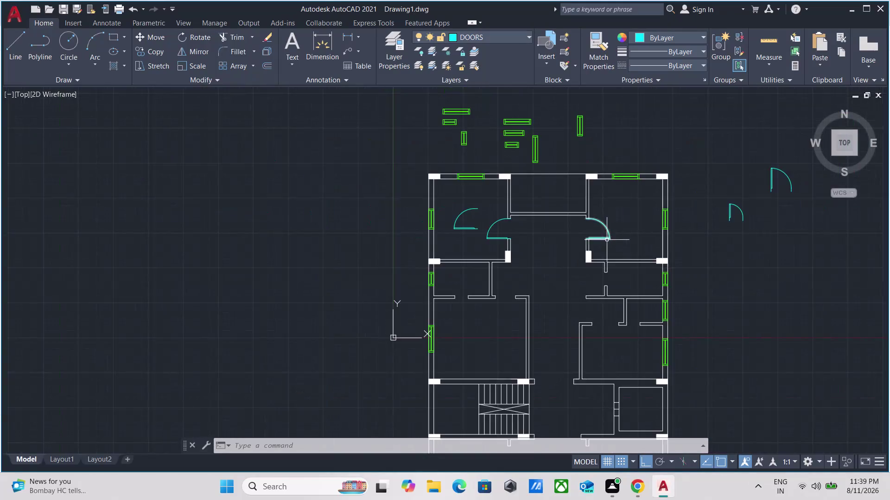
Copy the upper-left door swing to the left unit's lower-wall opening.
scroll(up, 3)
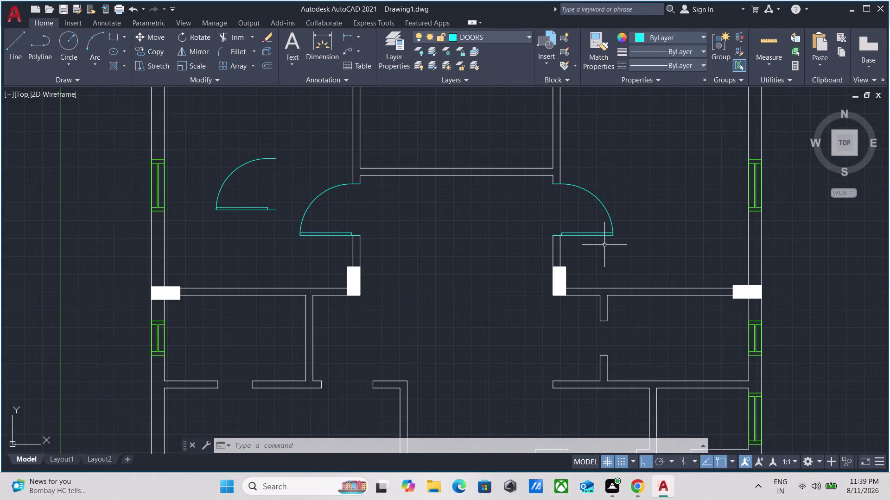
scroll(down, 3)
middle_drag(604, 244, 603, 211)
scroll(up, 3)
scroll(down, 3)
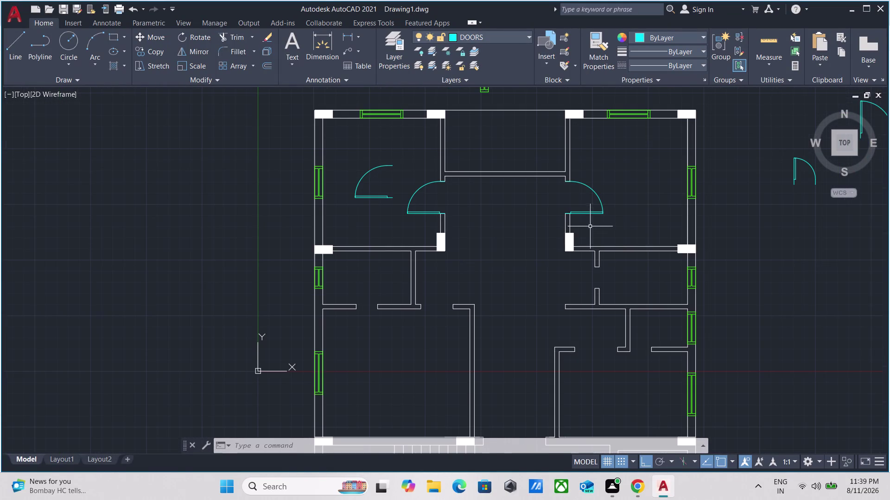
scroll(up, 3)
drag(410, 226, 395, 221)
click(364, 158)
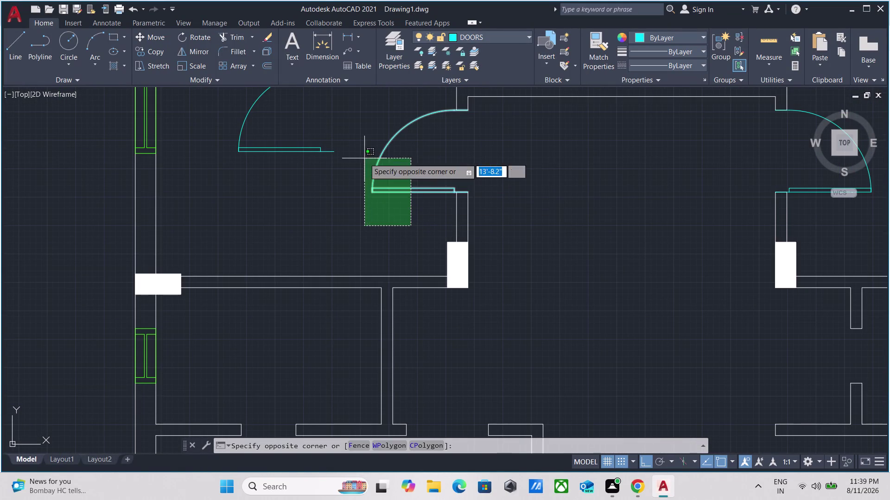
text(C)
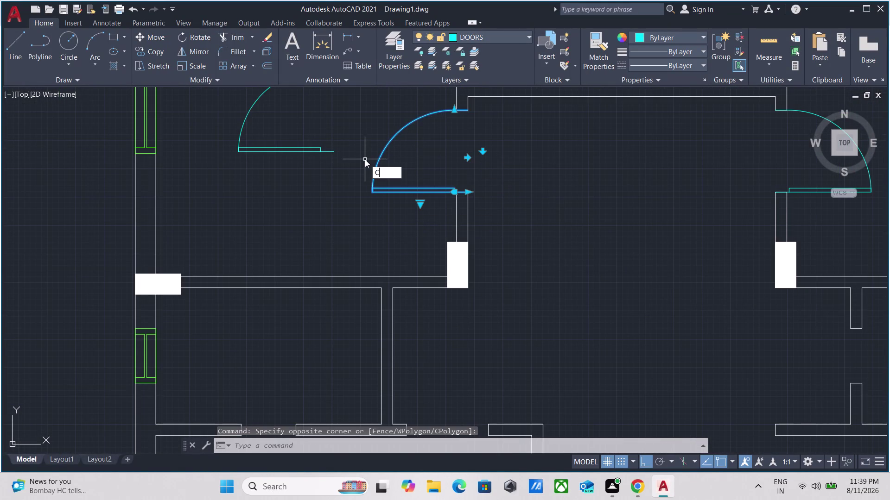
text(O)
key(Return)
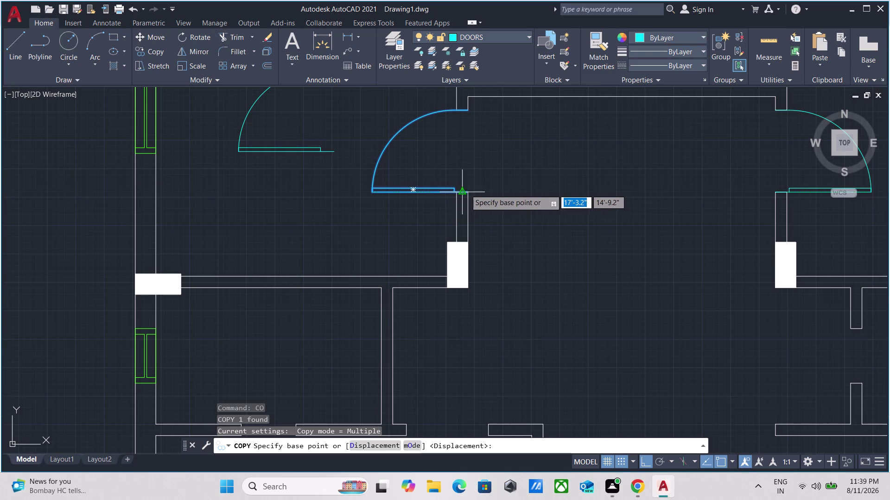
click(468, 189)
scroll(down, 3)
middle_drag(515, 261, 480, 161)
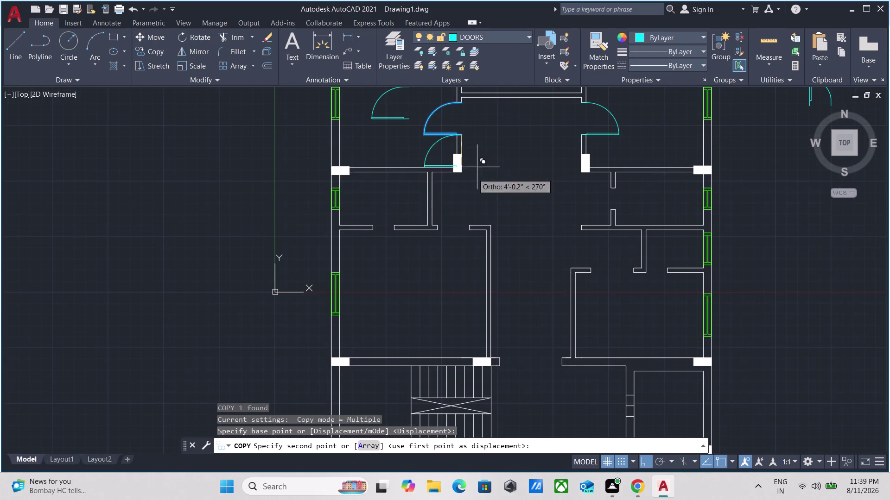
scroll(up, 3)
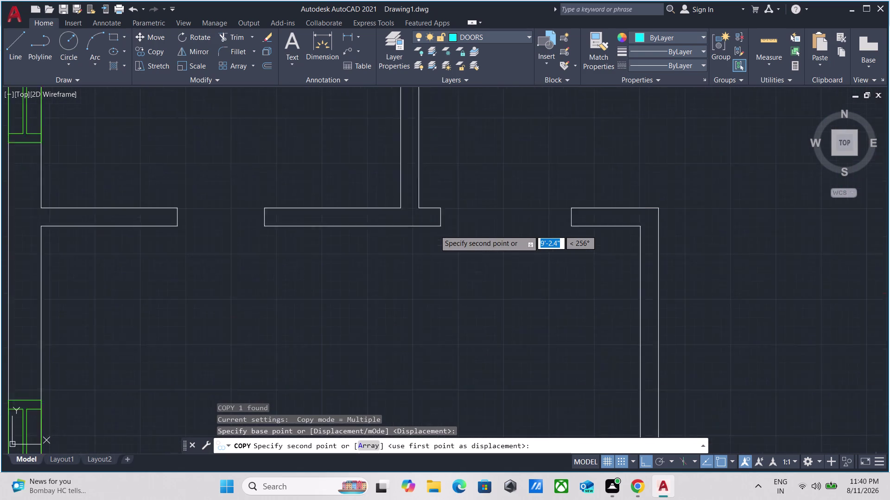
scroll(up, 3)
click(442, 194)
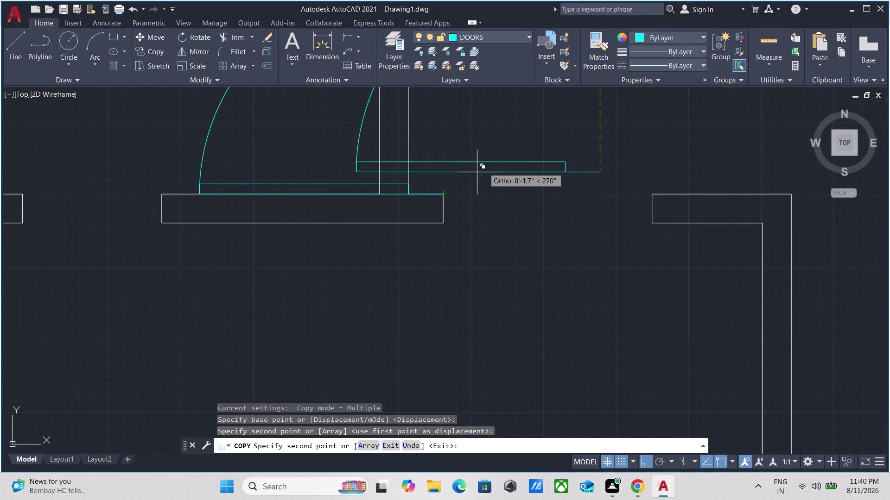
key(Escape)
Rotate the copied door 90° with RO.
scroll(up, 3)
drag(222, 139, 208, 138)
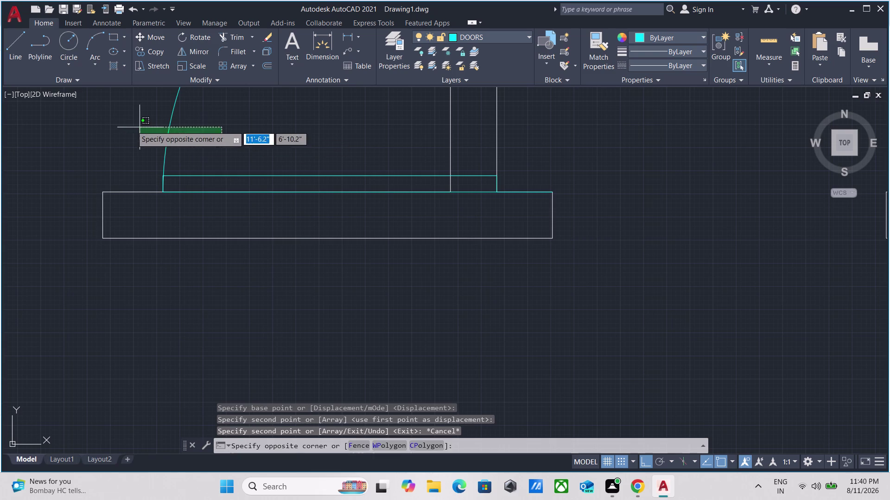
click(125, 126)
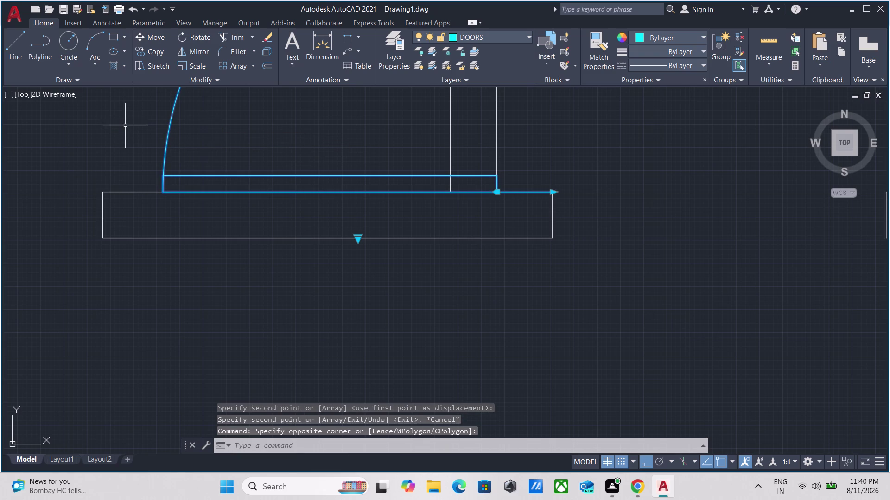
text(RO)
key(Return)
scroll(down, 3)
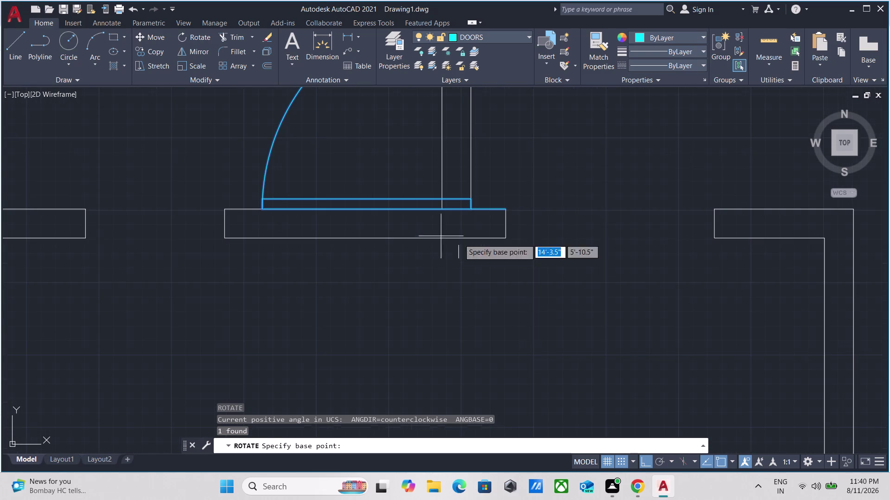
click(502, 208)
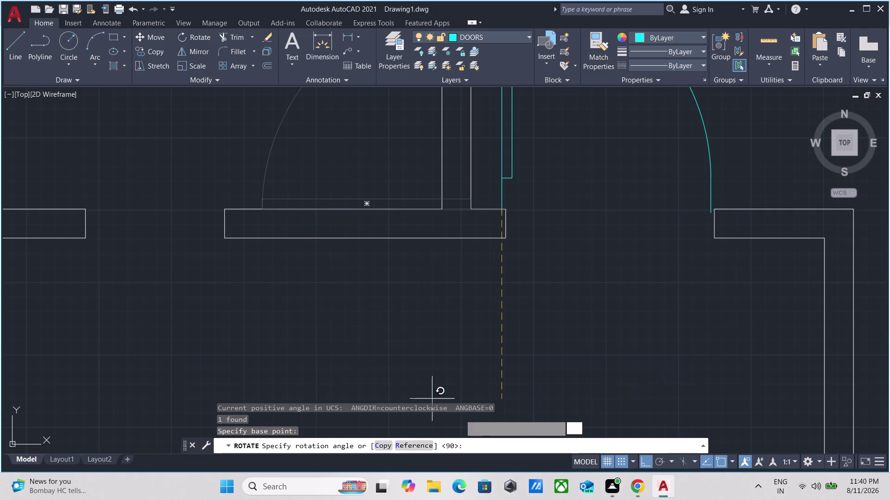
click(526, 438)
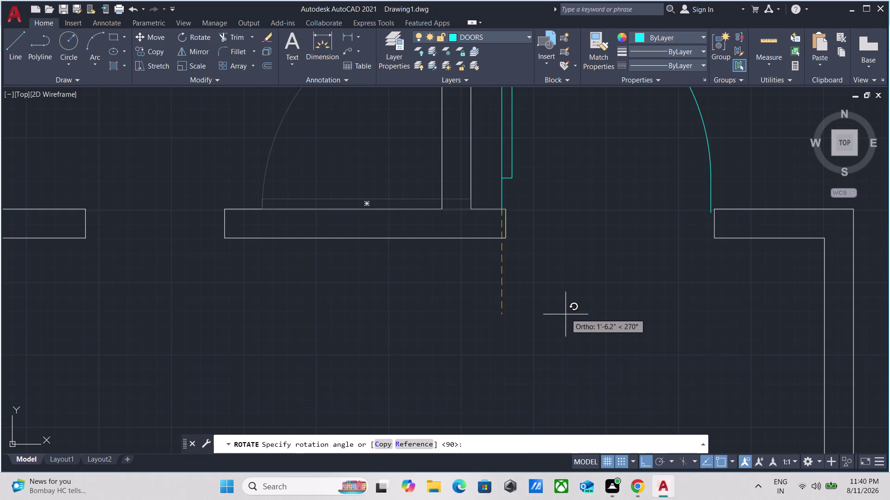
Snap the turned door's corner onto the wall using its grip.
scroll(down, 3)
click(554, 320)
drag(632, 227, 617, 228)
click(572, 247)
scroll(up, 3)
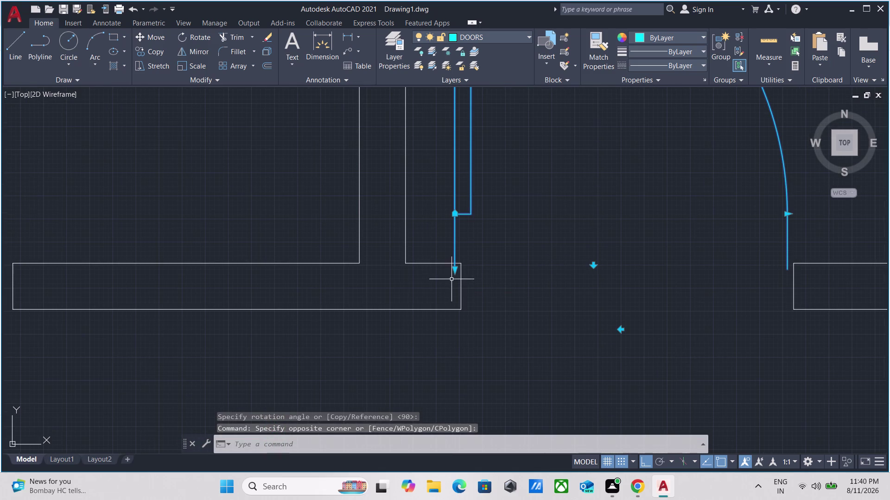
click(456, 271)
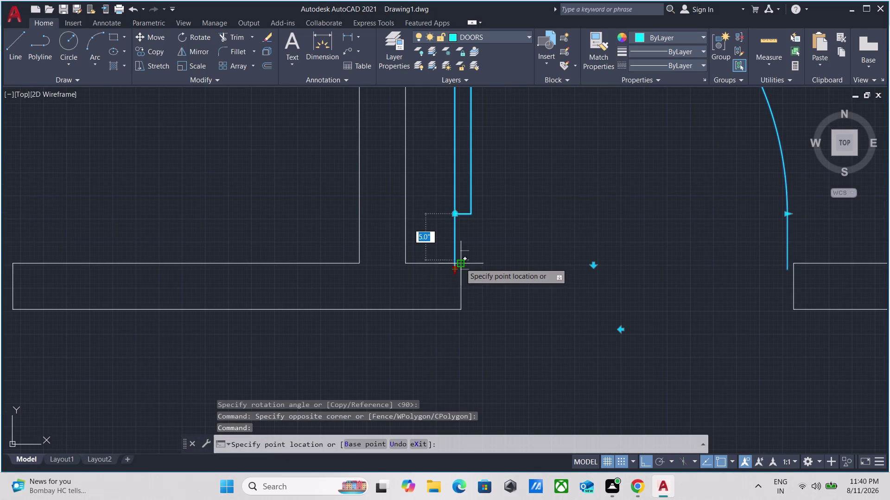
click(460, 262)
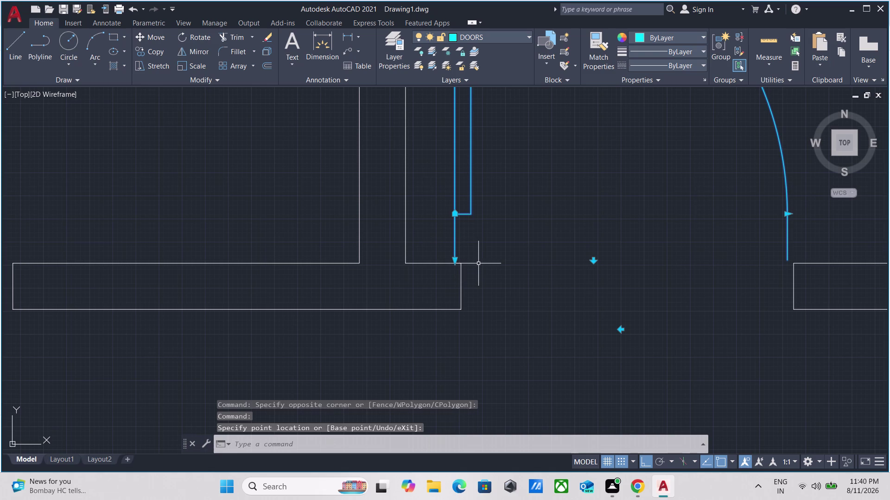
scroll(down, 3)
key(Escape)
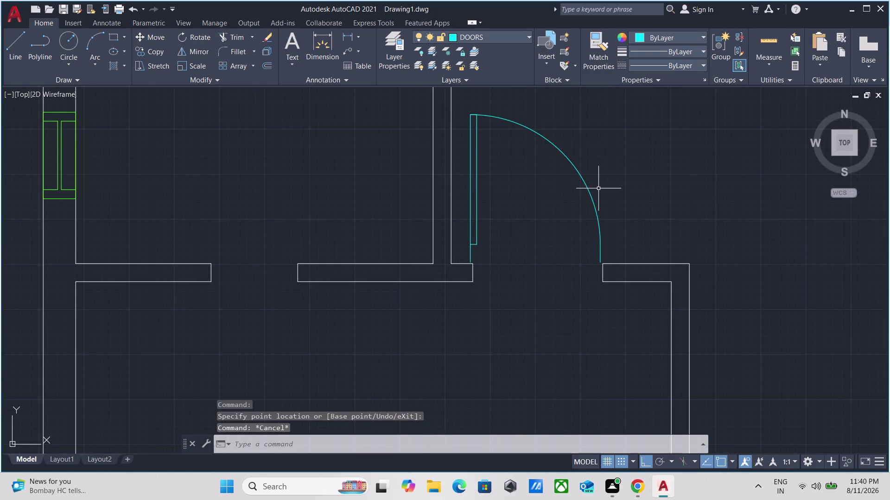
drag(606, 183, 542, 222)
click(539, 225)
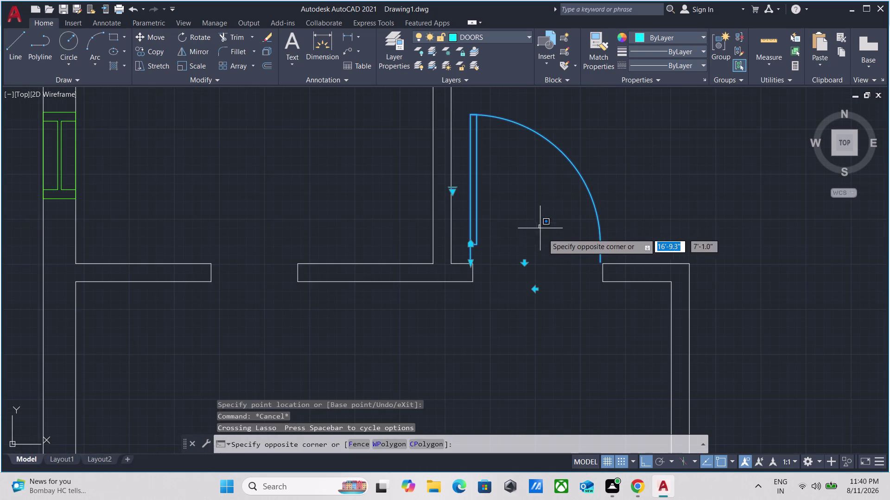
scroll(down, 3)
key(Escape)
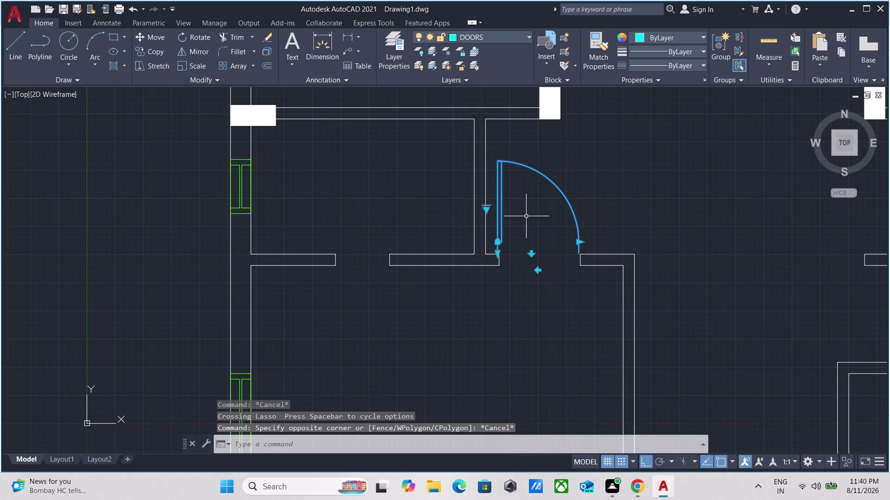
key(Escape)
click(589, 191)
key(Escape)
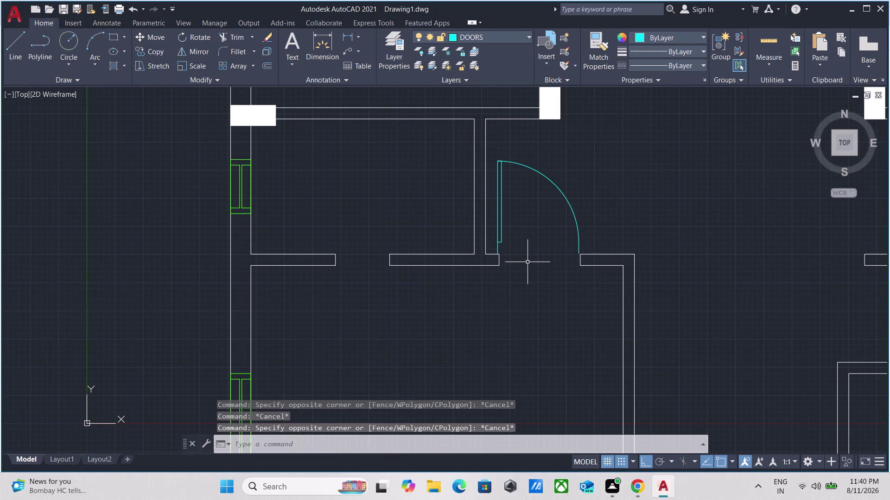
Move the door leaf flush with the wall corner.
key(m)
key(Return)
scroll(up, 3)
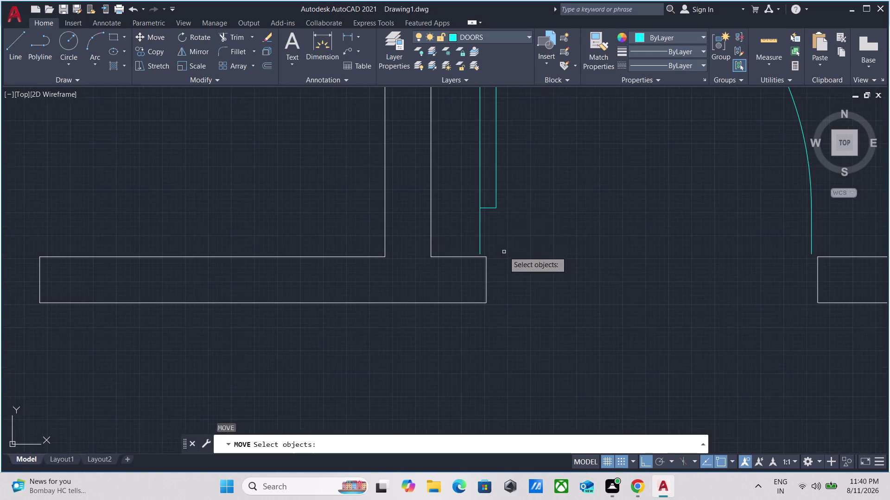
click(497, 201)
right_click(493, 204)
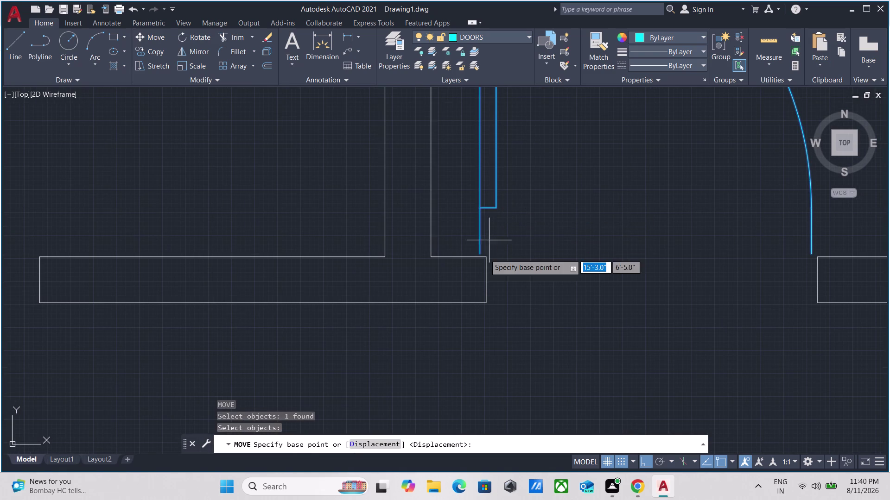
click(481, 253)
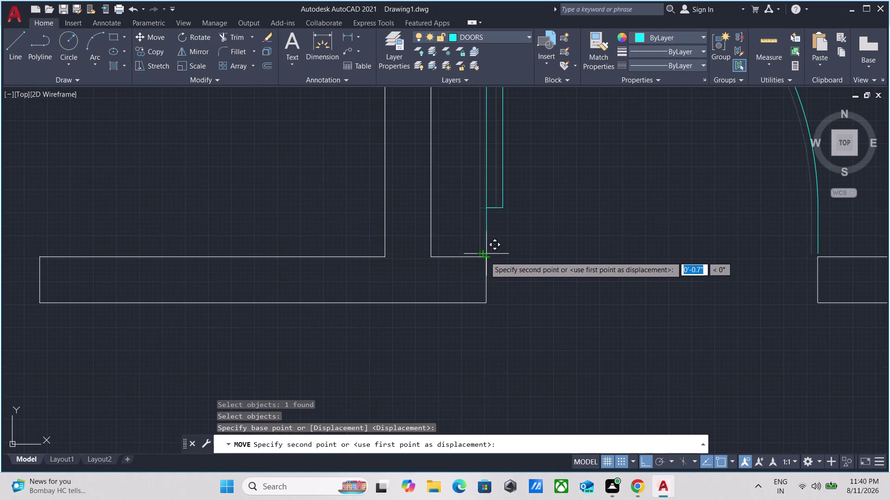
click(485, 260)
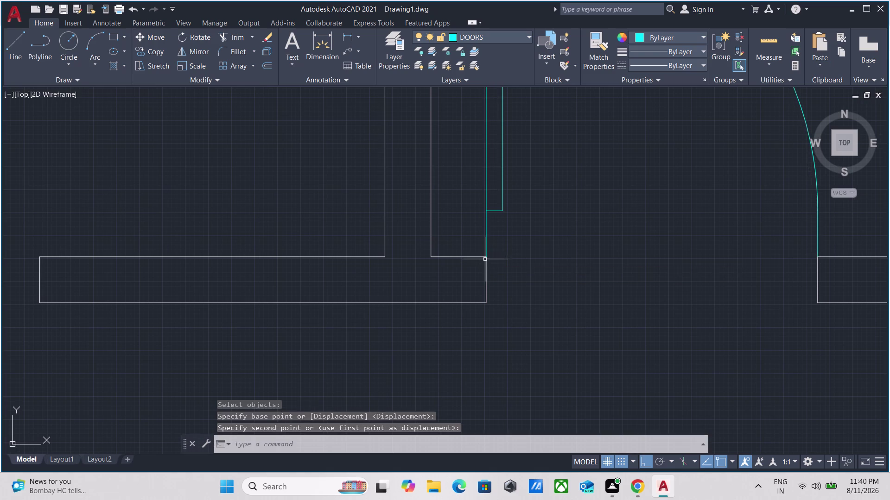
scroll(down, 3)
middle_drag(506, 248, 462, 322)
Mirror the door along the wall line and erase the unflipped original.
drag(573, 210, 563, 215)
click(518, 251)
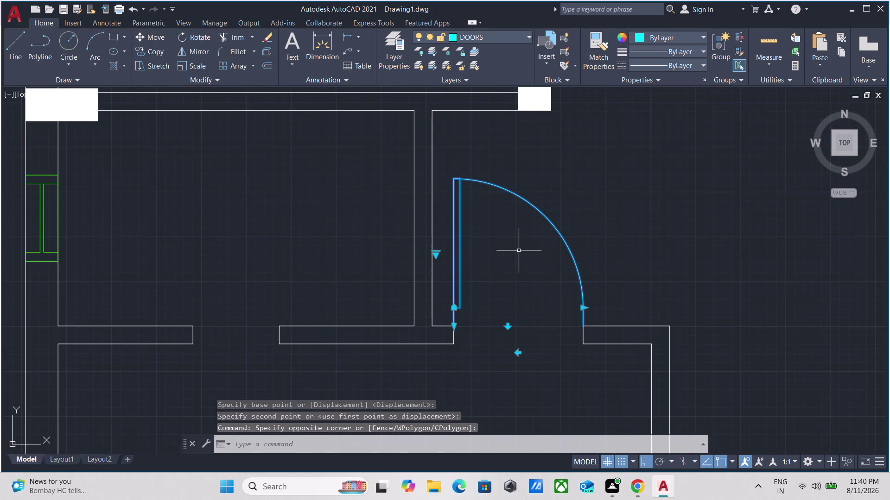
text(MI)
key(Return)
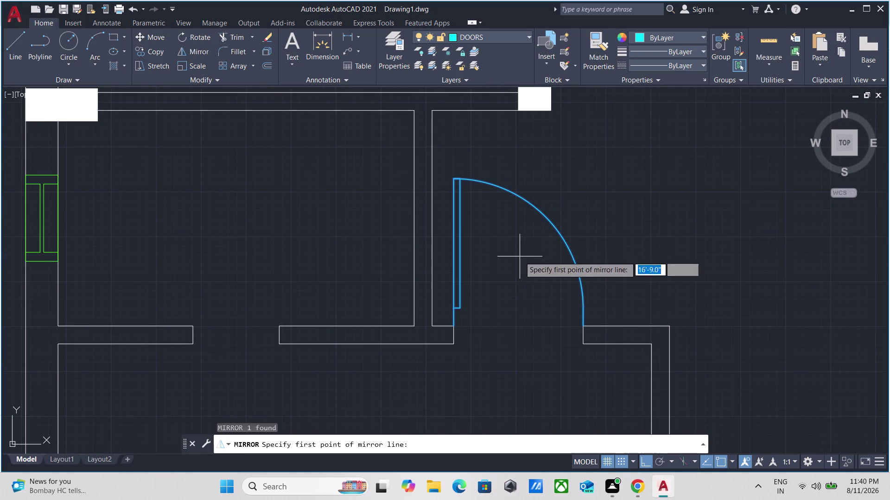
click(454, 328)
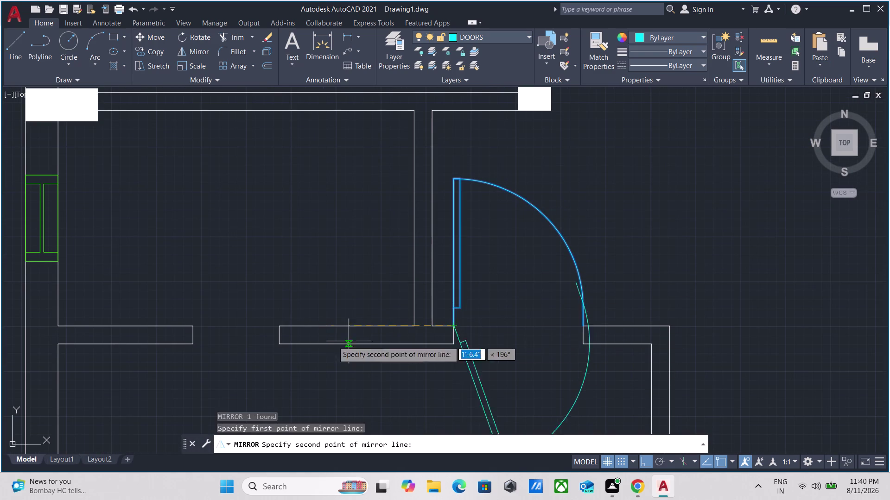
click(236, 337)
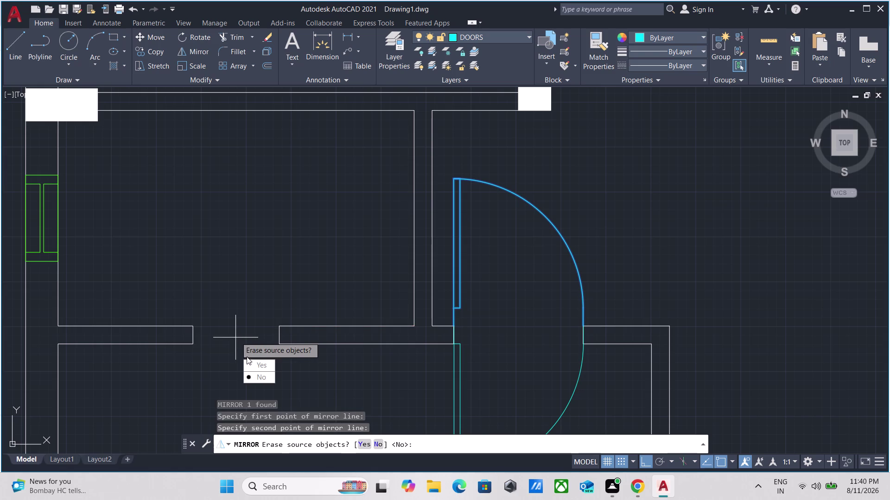
drag(247, 362, 236, 338)
scroll(down, 3)
middle_drag(488, 311, 482, 252)
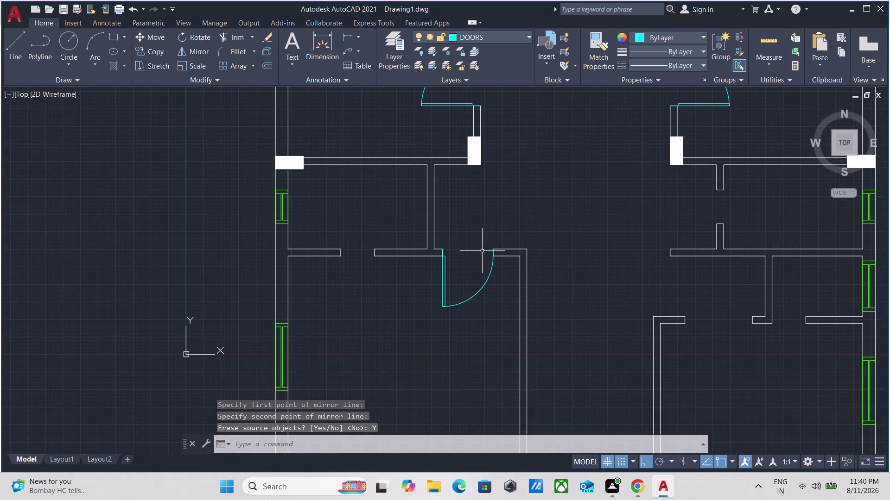
scroll(down, 3)
scroll(up, 3)
scroll(down, 3)
middle_drag(483, 299, 398, 348)
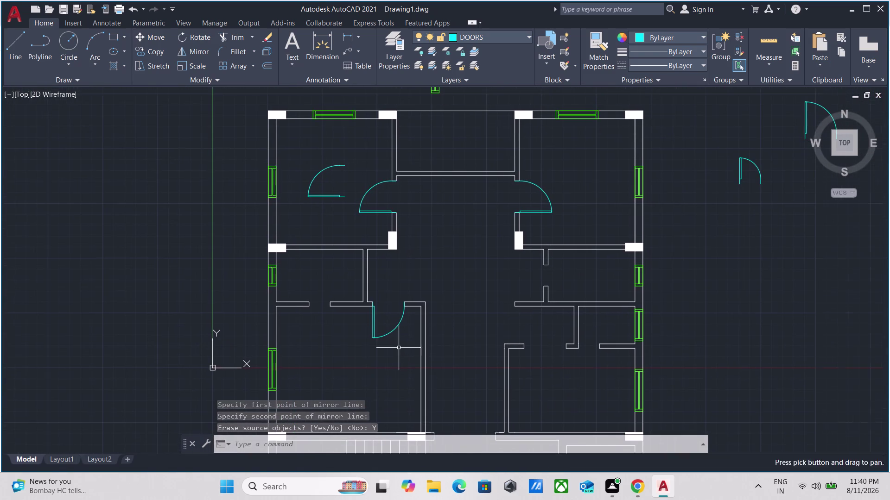
middle_drag(786, 189, 708, 226)
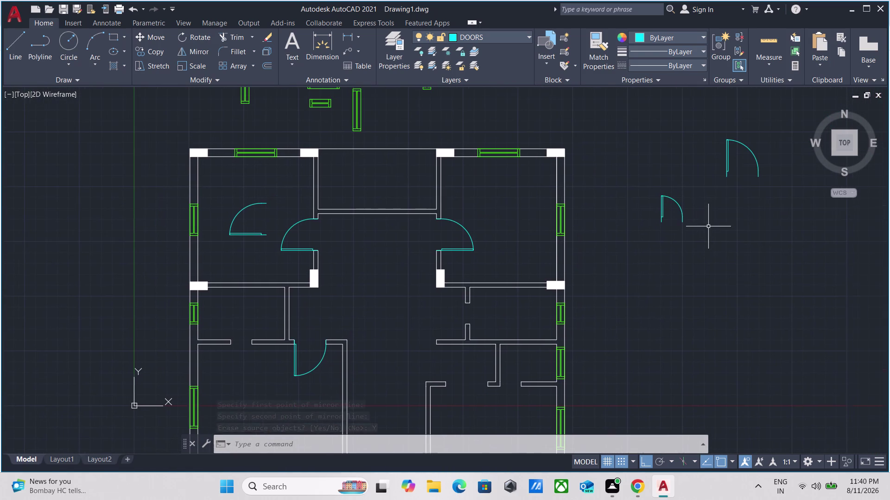
Copy the loose door symbol into the plan near the right-hand room's doorway.
drag(698, 244, 697, 241)
click(651, 215)
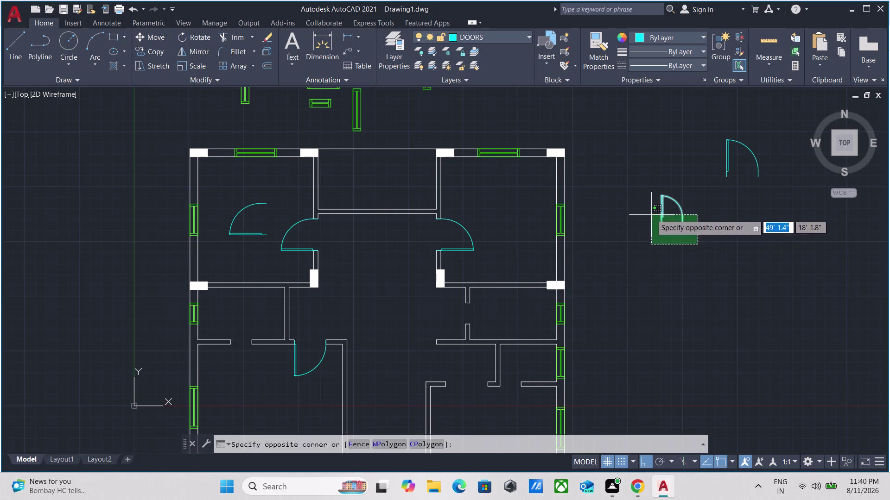
text(CO)
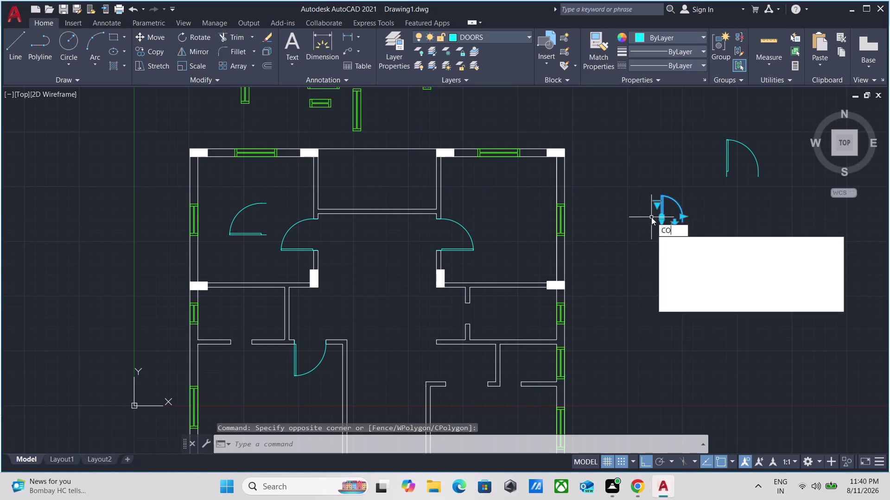
key(Return)
scroll(up, 3)
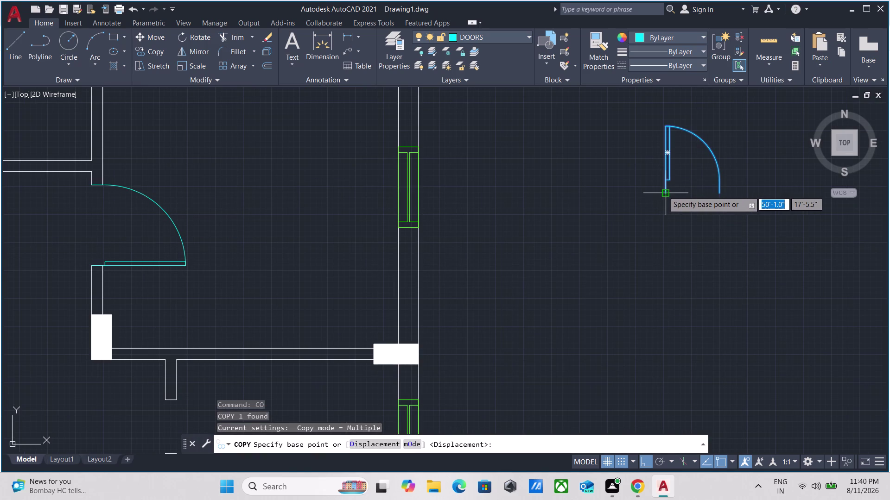
click(664, 191)
key(F8)
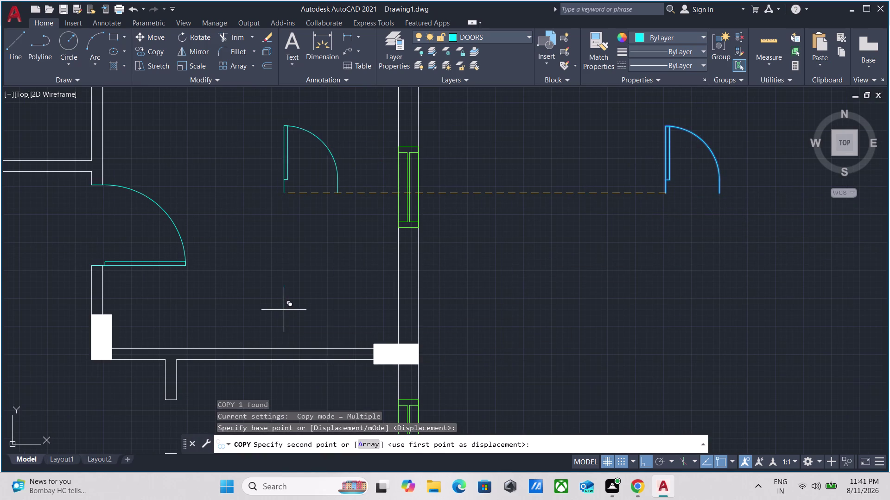
scroll(down, 3)
middle_drag(270, 314, 555, 165)
scroll(down, 3)
scroll(up, 3)
click(360, 252)
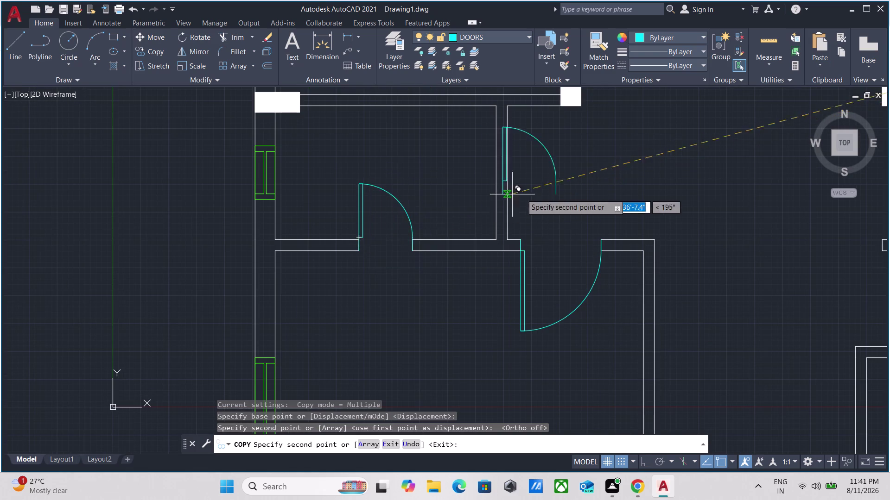
scroll(down, 3)
scroll(up, 3)
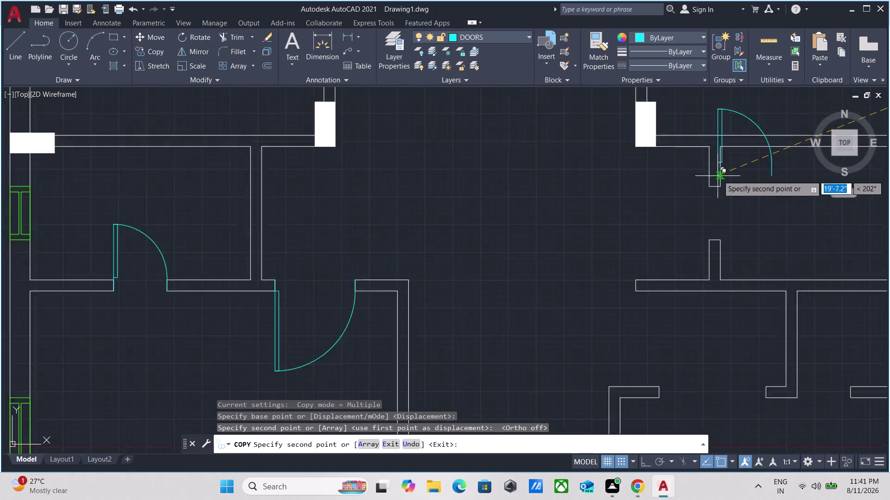
scroll(up, 3)
click(770, 252)
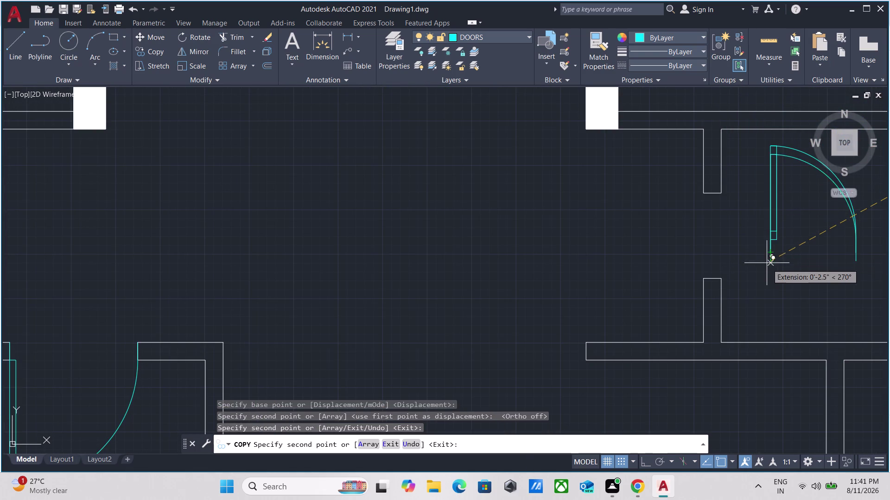
key(Escape)
middle_drag(787, 275, 588, 274)
Rotate the placed door copy 270° with RO.
drag(600, 269, 582, 251)
click(541, 222)
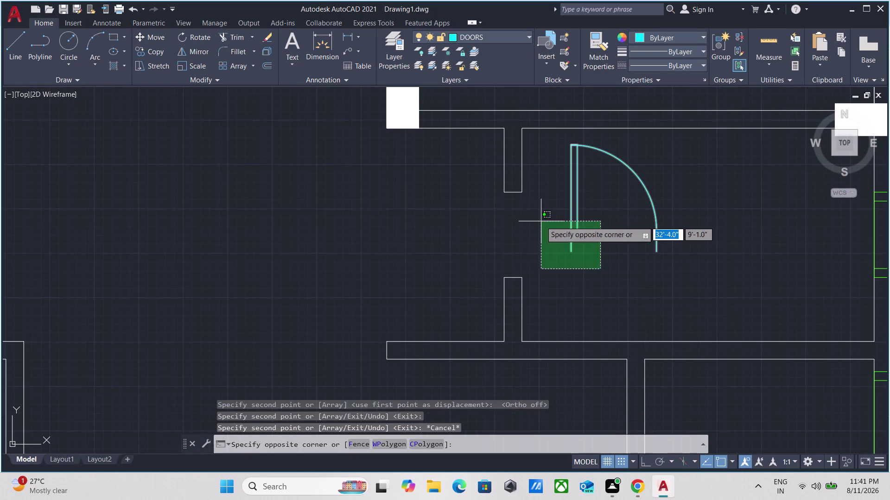
text(RO)
key(Return)
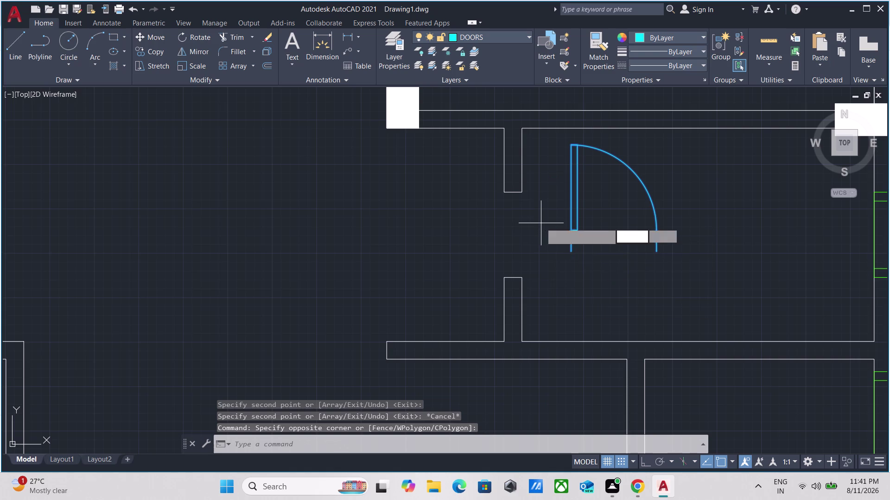
click(574, 250)
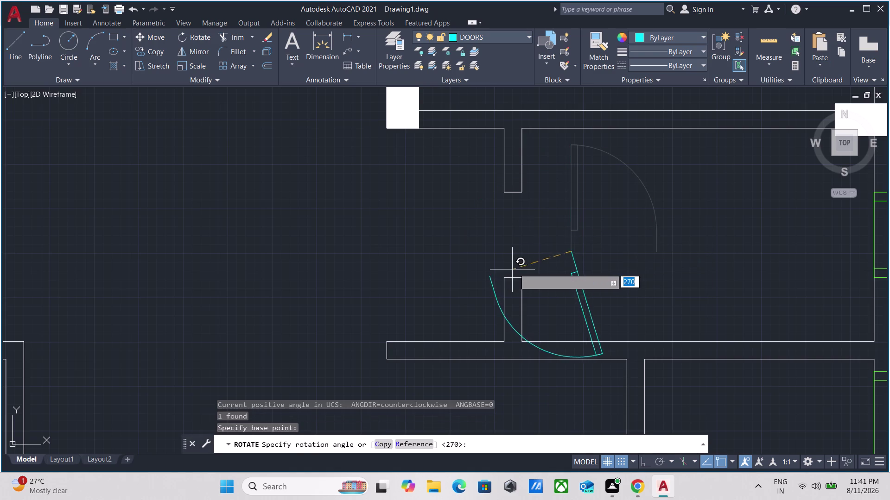
key(F8)
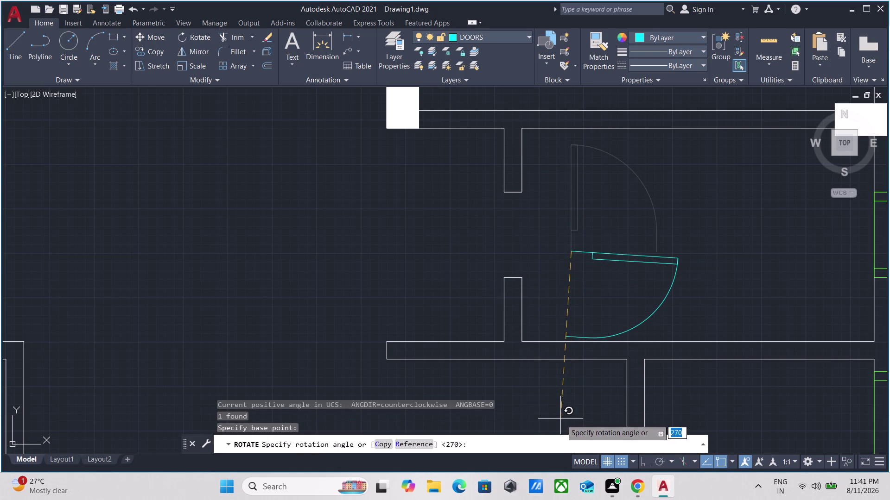
click(536, 410)
Move the rotated door into the wall opening.
drag(714, 309, 707, 307)
click(667, 281)
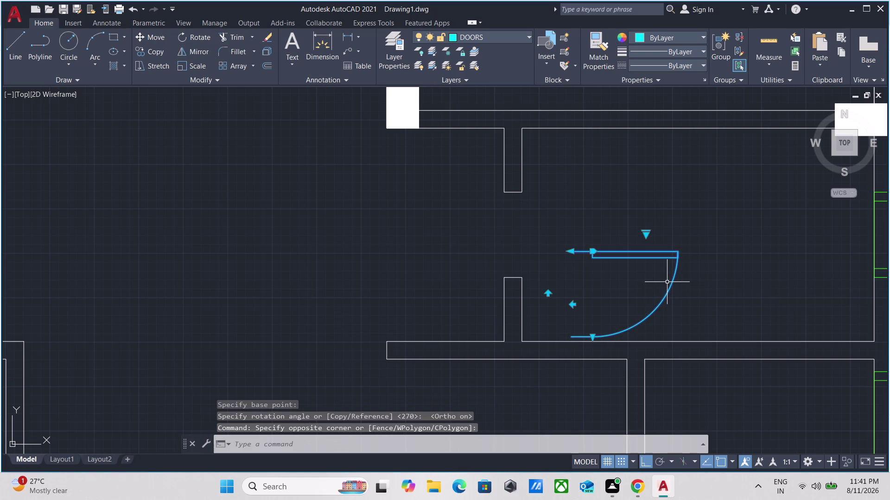
key(m)
key(Return)
click(573, 252)
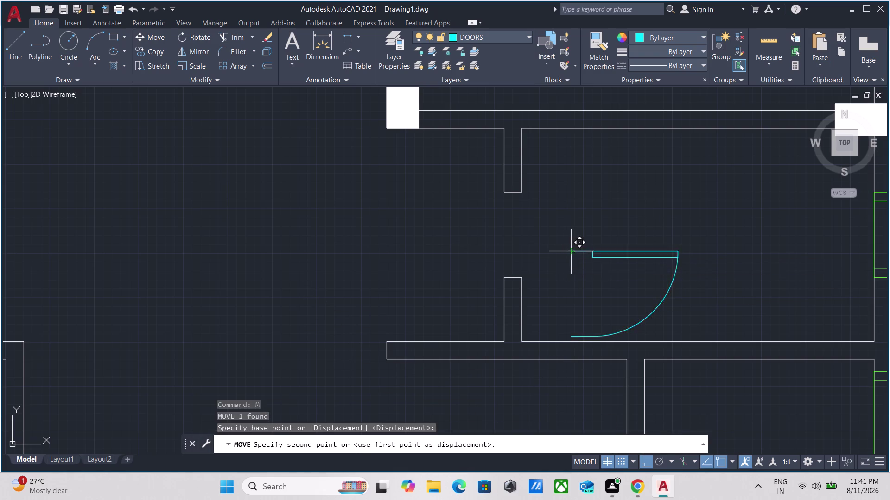
click(504, 191)
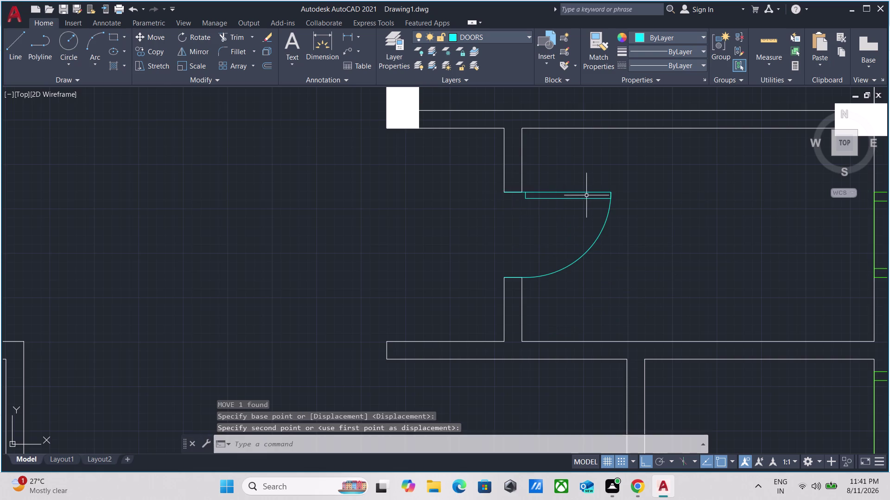
scroll(down, 3)
key(Escape)
scroll(down, 3)
middle_drag(650, 237, 659, 218)
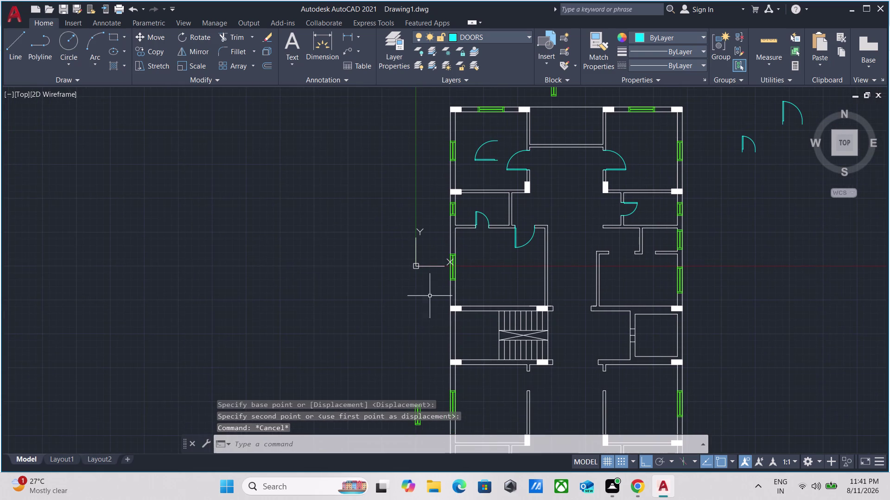
scroll(up, 3)
middle_drag(482, 272, 462, 235)
scroll(down, 3)
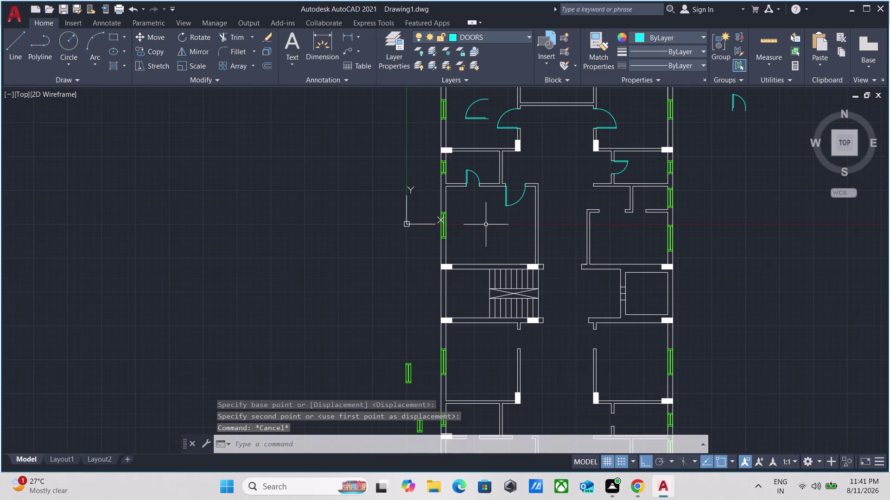
middle_click(493, 233)
scroll(up, 3)
Copy the left bedroom's door from the upper unit into a lower-room doorway.
middle_drag(509, 213, 491, 354)
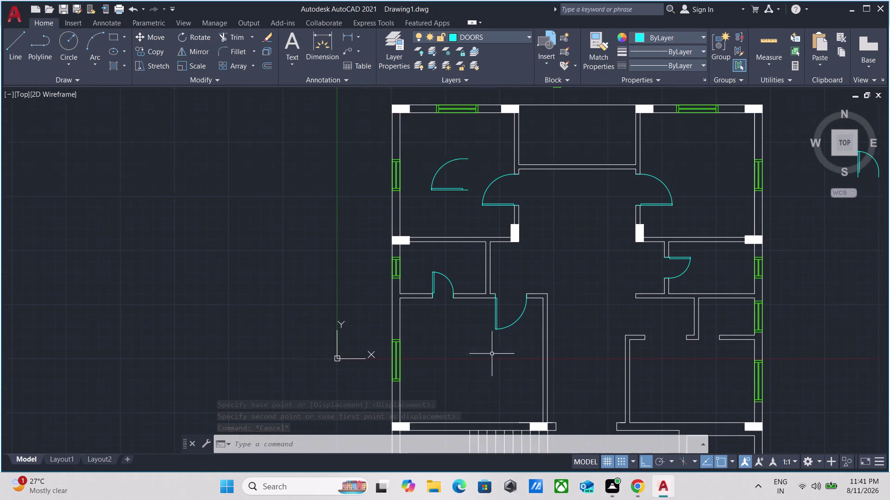
scroll(up, 3)
drag(504, 196, 487, 186)
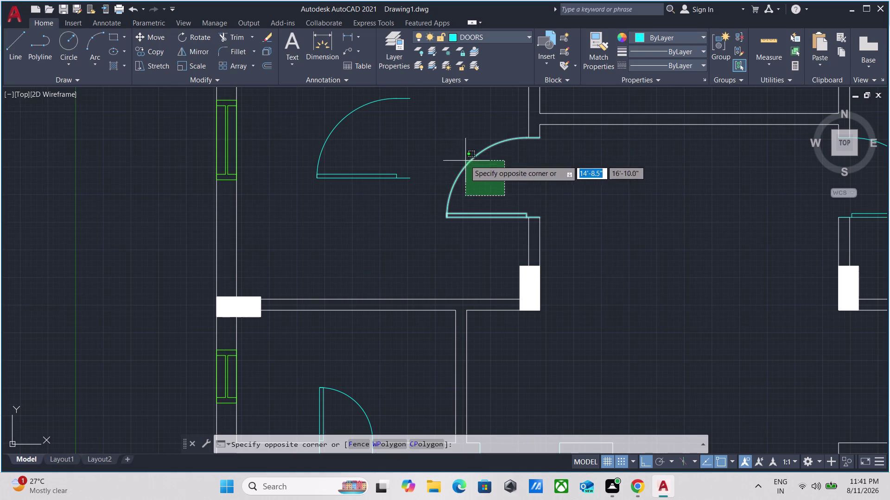
drag(515, 200, 510, 199)
click(383, 228)
click(336, 151)
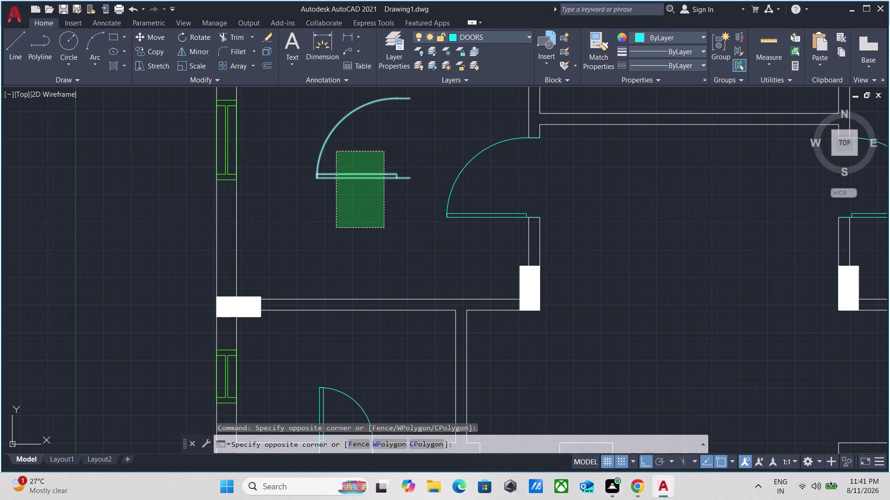
text(CO)
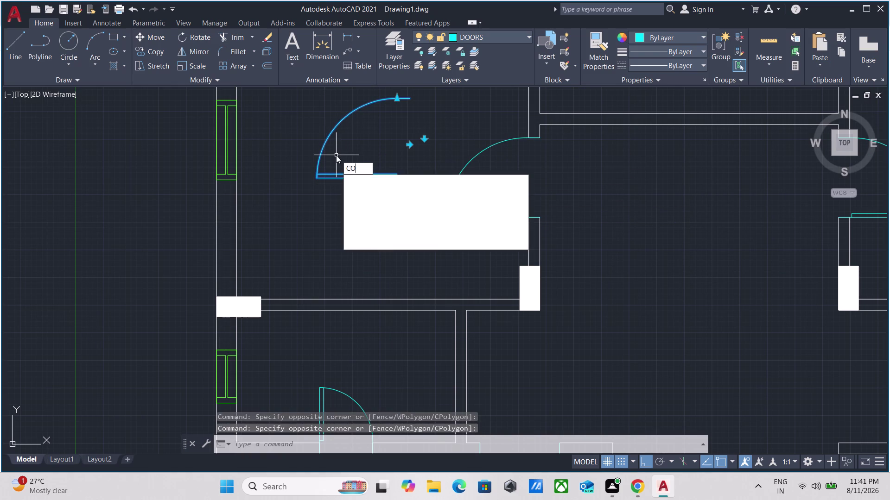
key(Return)
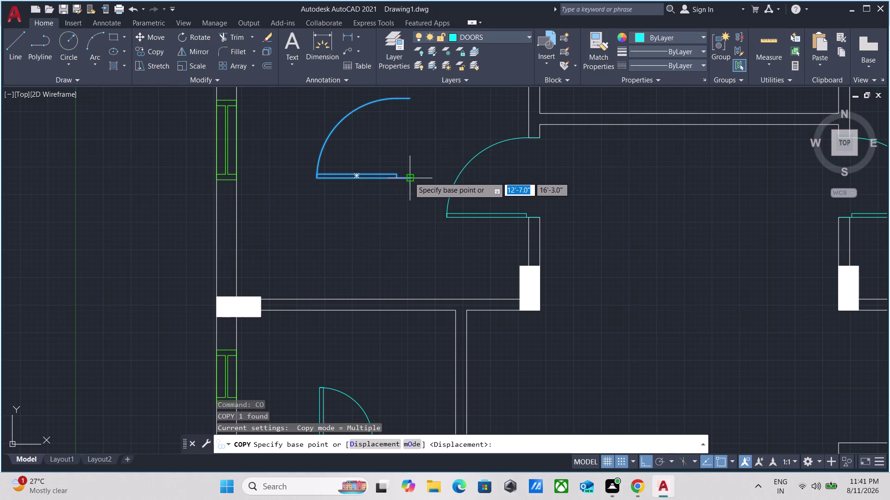
click(409, 176)
scroll(down, 3)
key(F8)
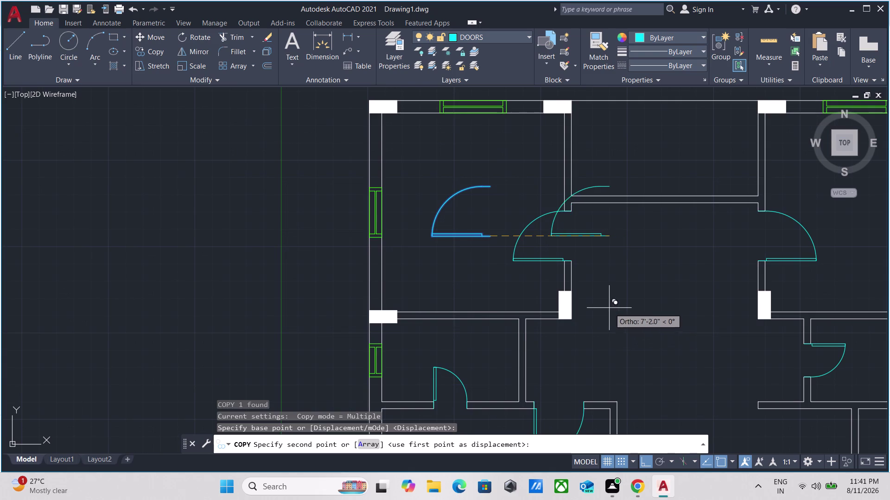
scroll(down, 3)
middle_drag(606, 306, 474, 85)
scroll(down, 3)
scroll(up, 3)
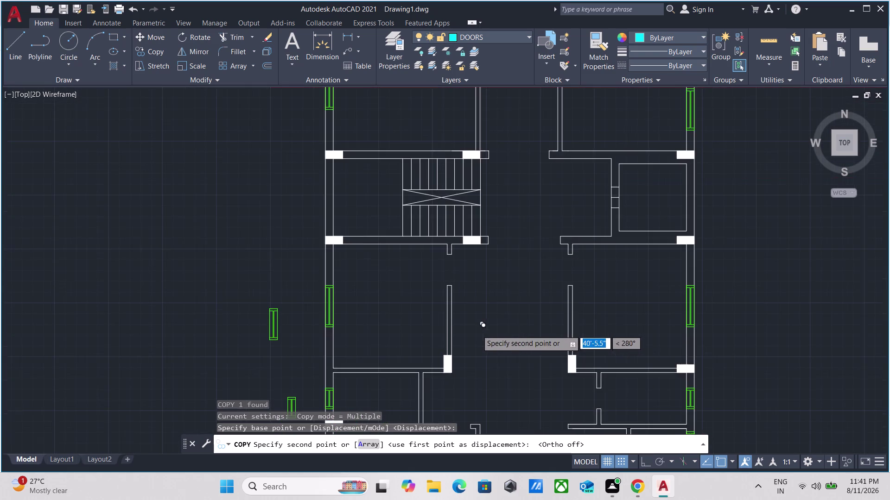
scroll(up, 3)
scroll(up, 3)
middle_drag(428, 214, 449, 325)
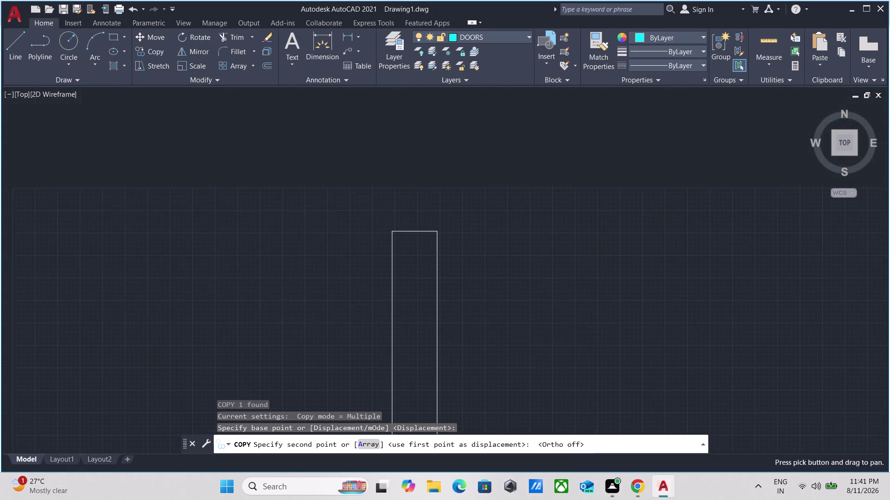
click(434, 232)
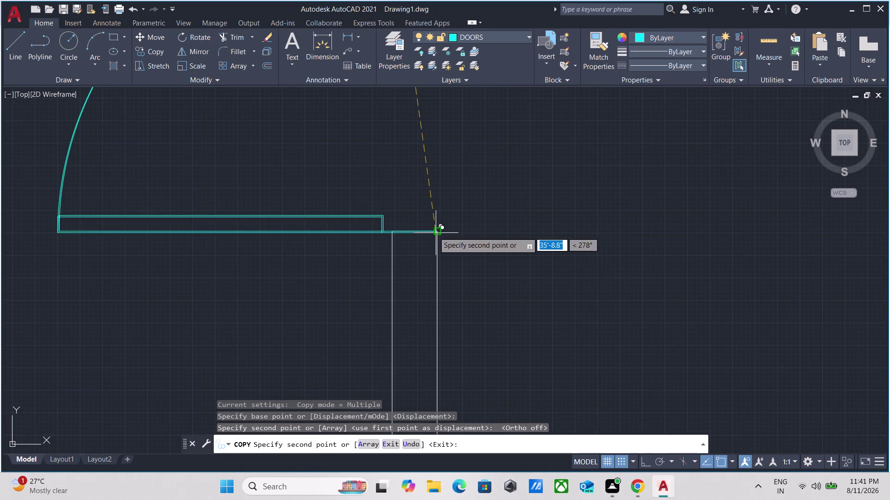
Place a second door copy in another wall opening and finish copying.
scroll(down, 3)
scroll(down, 3)
middle_drag(546, 273, 480, 261)
scroll(down, 3)
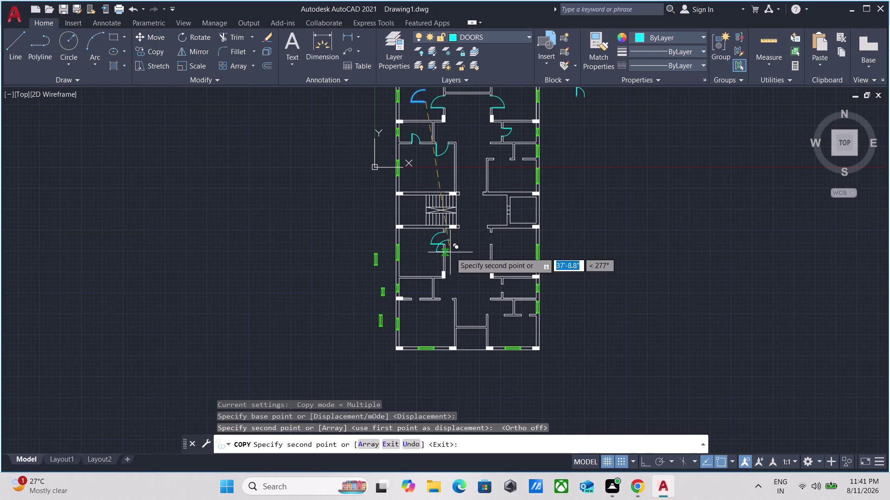
scroll(up, 3)
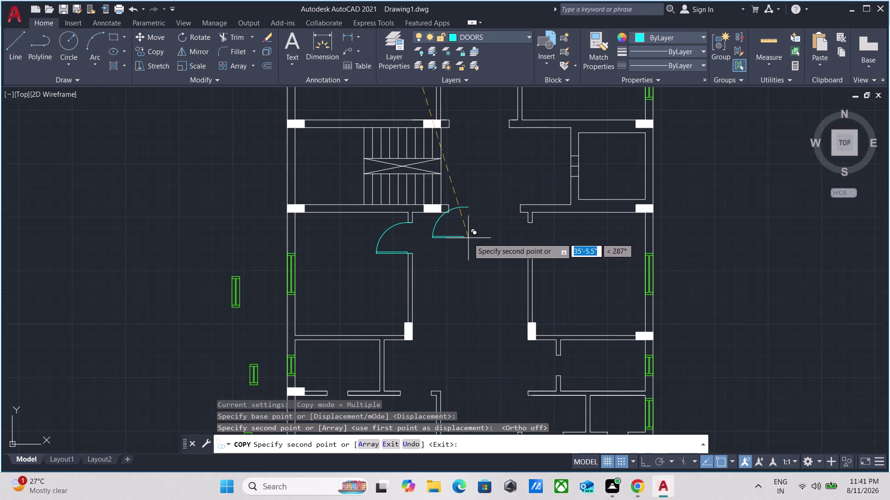
scroll(up, 3)
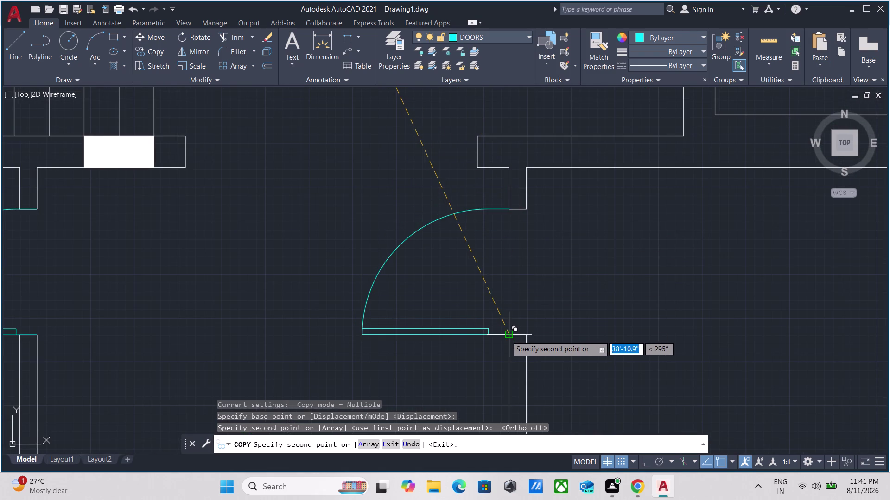
click(507, 335)
key(Escape)
Mirror the newly placed door to flip its swing, erasing the original.
drag(489, 362, 467, 321)
click(442, 270)
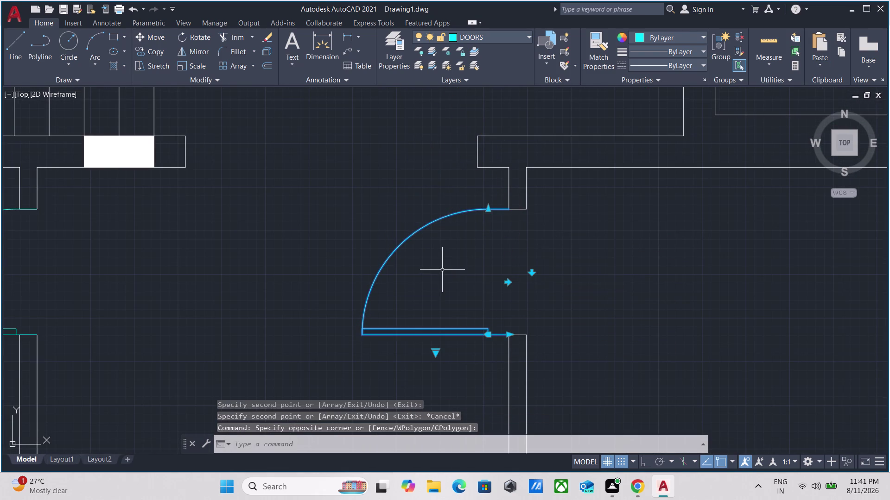
text(MI)
key(Return)
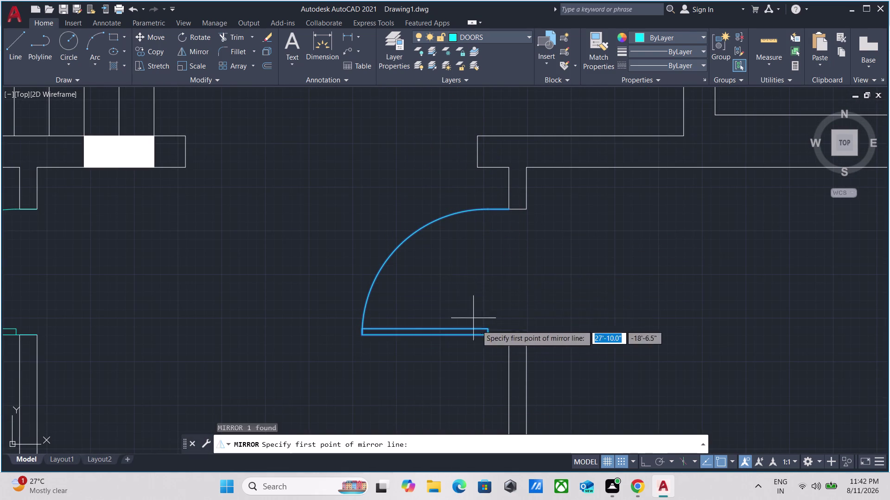
scroll(up, 3)
click(531, 313)
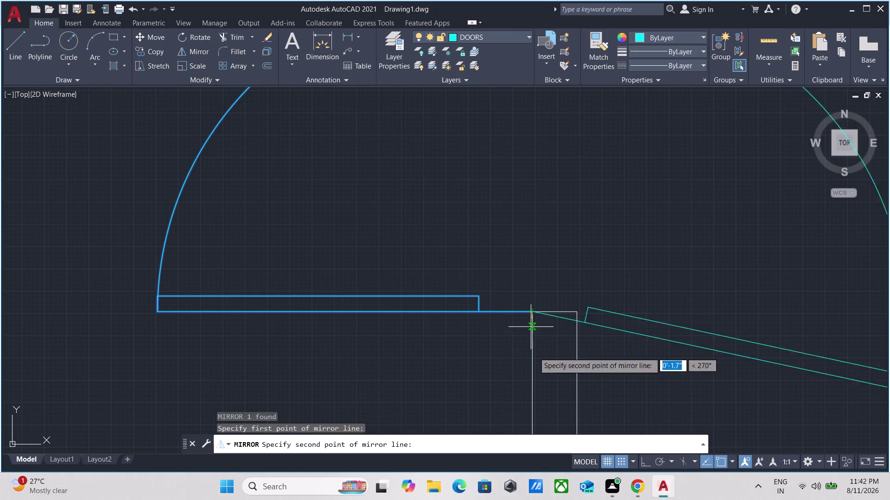
key(F8)
middle_drag(526, 400, 512, 276)
drag(516, 421, 516, 417)
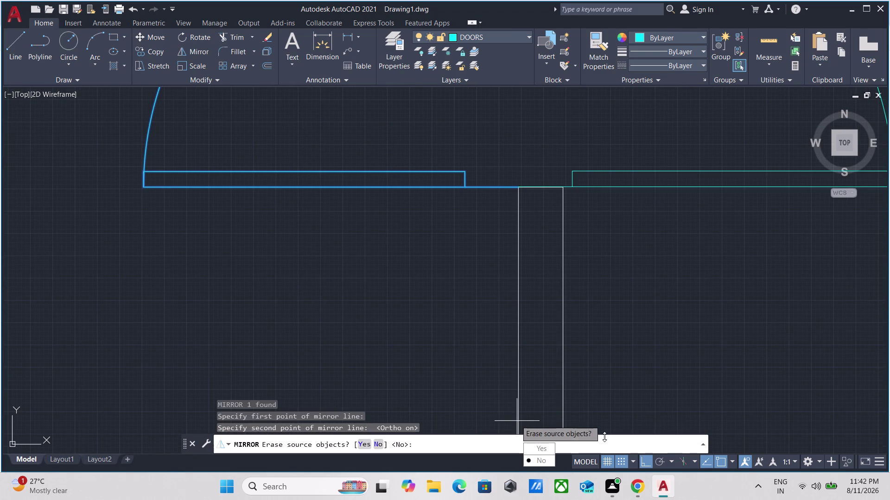
drag(545, 449, 516, 415)
scroll(down, 3)
scroll(down, 3)
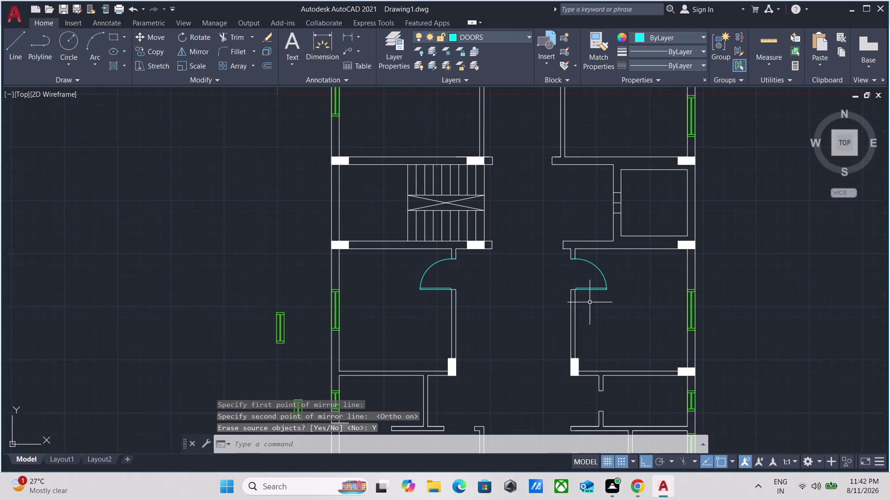
middle_drag(590, 303, 574, 262)
middle_drag(591, 284, 594, 267)
middle_drag(594, 266, 586, 299)
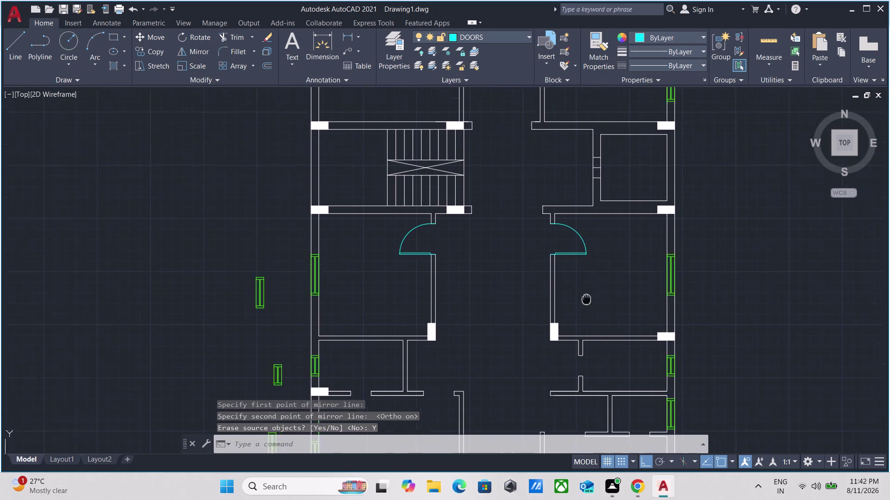
middle_drag(586, 298, 572, 407)
middle_drag(522, 171, 490, 319)
scroll(up, 3)
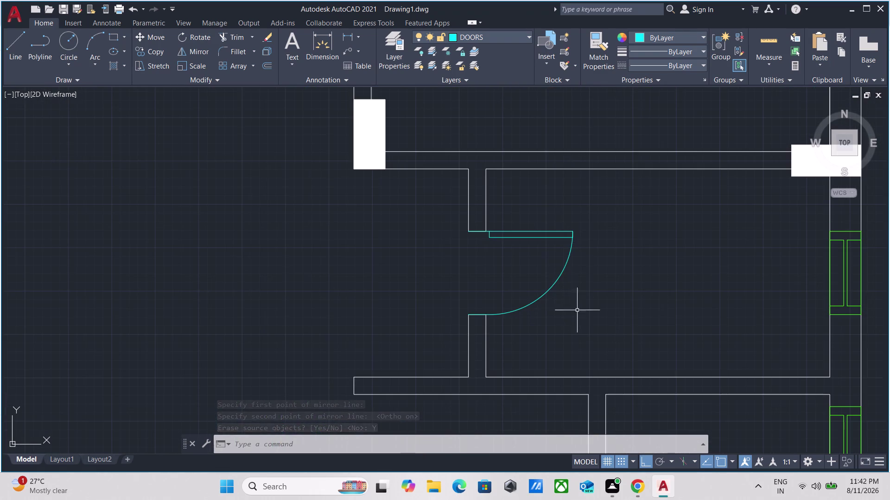
Copy the right room's door swing into the lower unit's right small room opening.
drag(584, 322, 569, 300)
click(545, 264)
text(C)
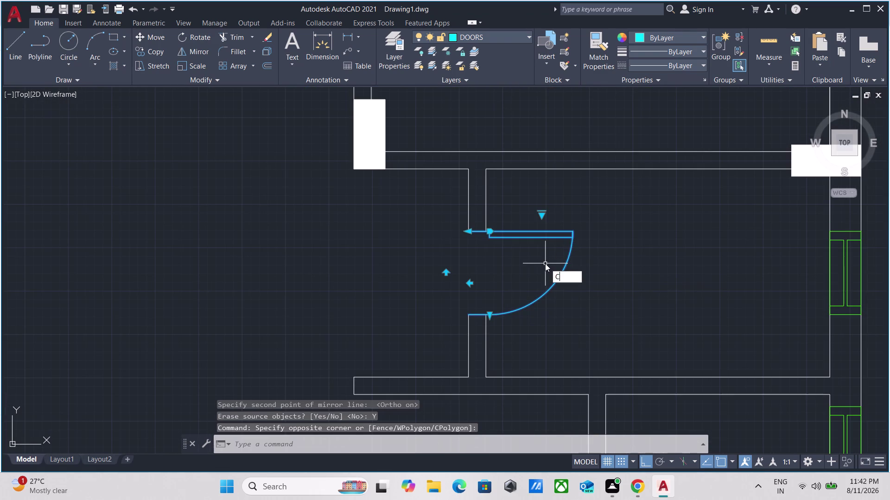
text(O)
key(Return)
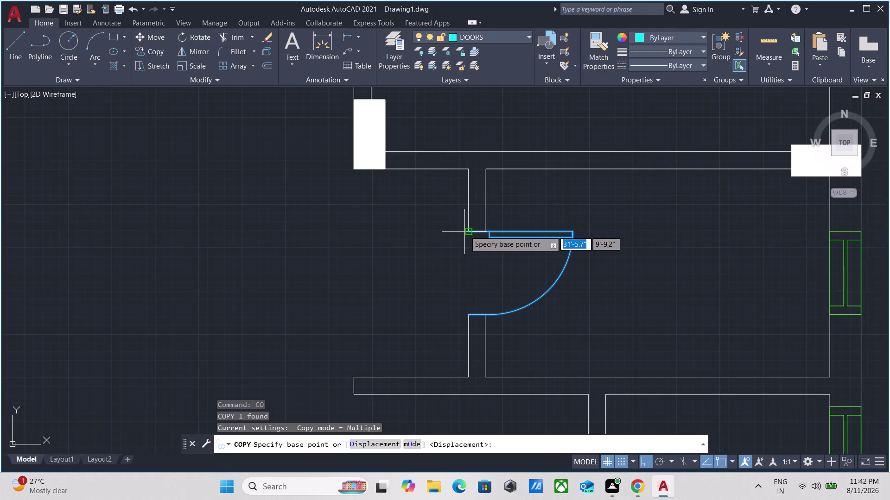
click(468, 230)
scroll(down, 3)
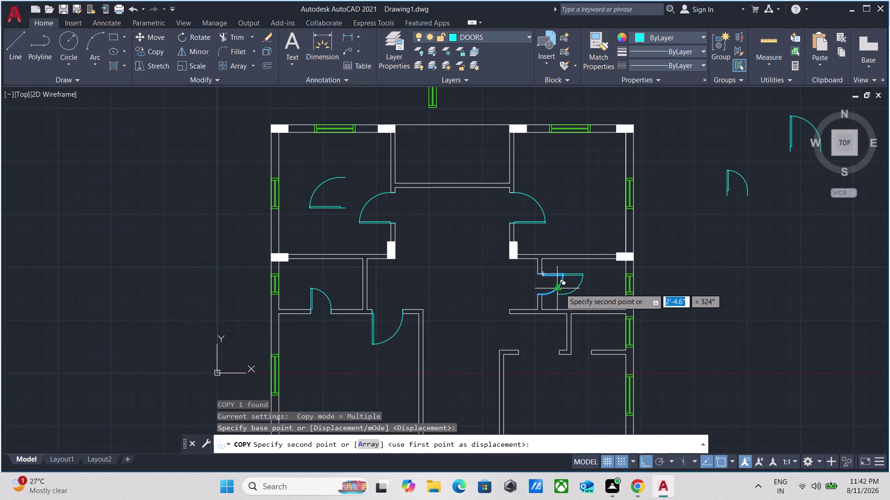
key(F8)
scroll(down, 3)
middle_drag(560, 283, 558, 165)
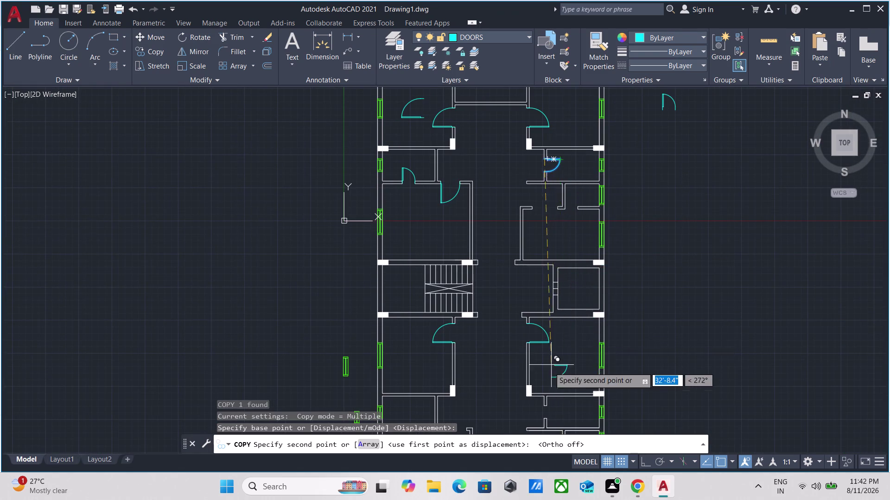
scroll(up, 3)
middle_drag(544, 376, 540, 230)
scroll(up, 3)
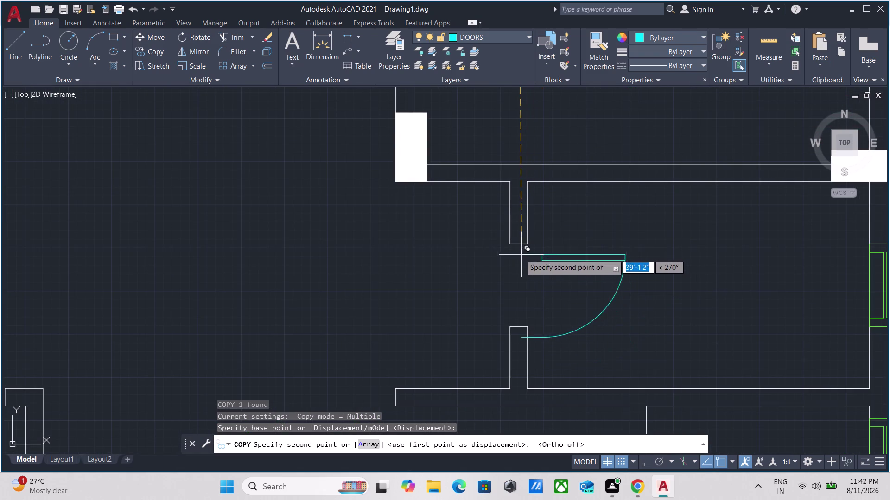
click(512, 246)
scroll(down, 3)
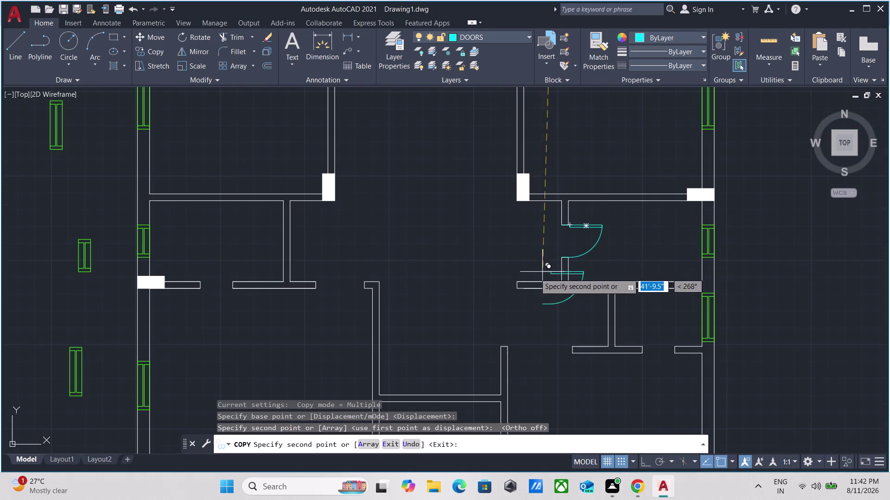
scroll(down, 3)
middle_drag(307, 299, 430, 323)
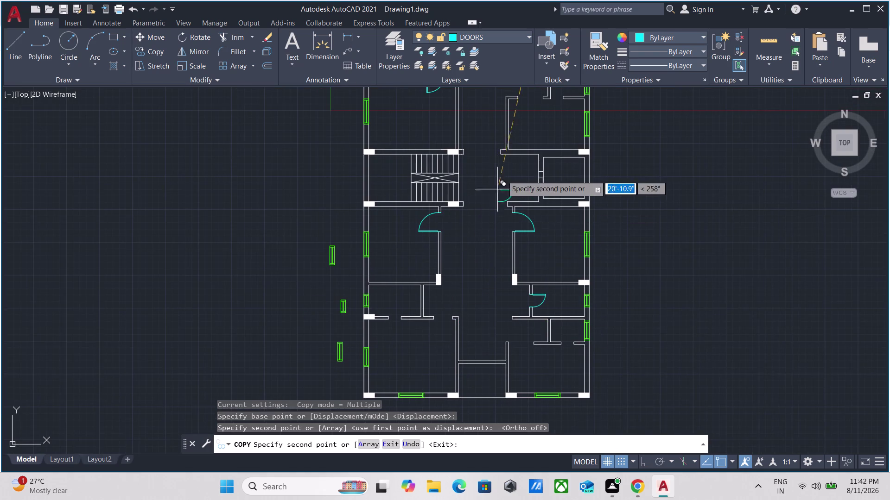
key(Escape)
Copy the left unit's small door into the lower-left room's doorway.
scroll(up, 3)
middle_drag(434, 145, 451, 270)
scroll(up, 3)
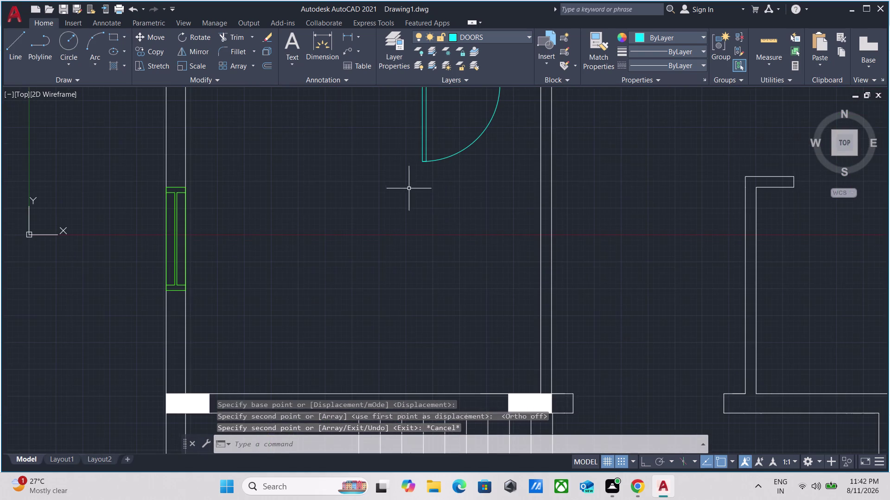
middle_drag(406, 188, 478, 341)
drag(417, 187, 405, 193)
click(377, 203)
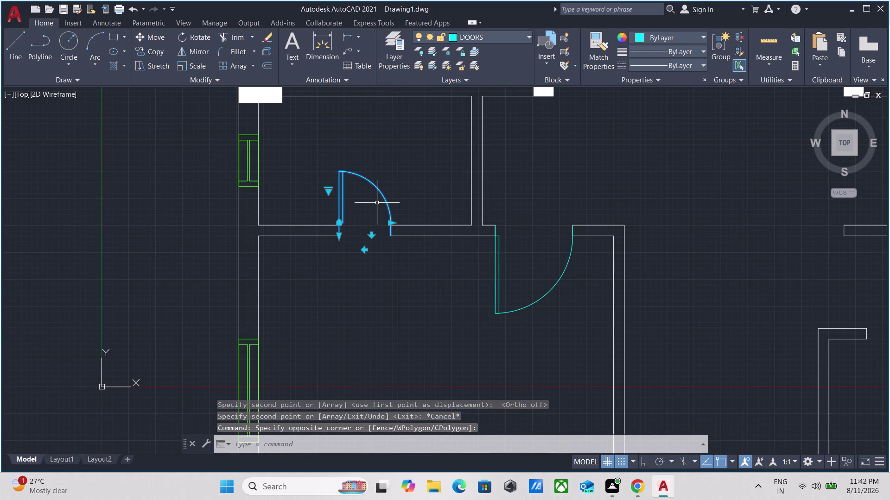
text(CO)
key(Return)
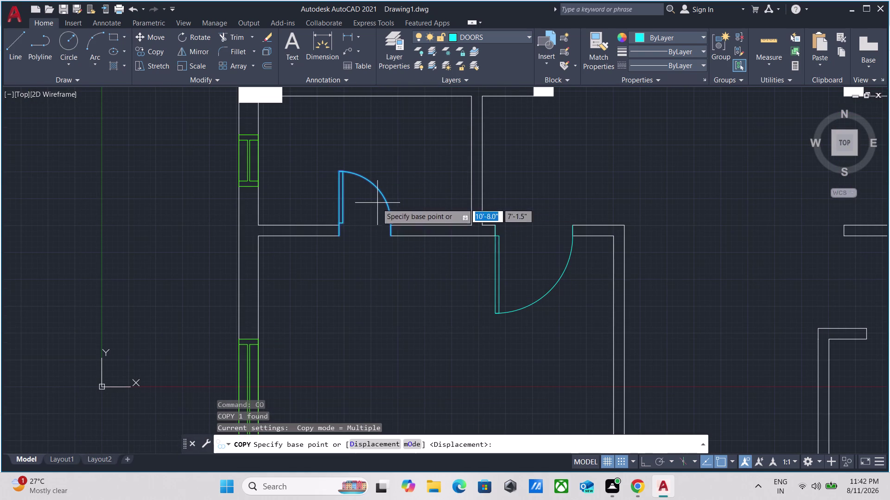
click(340, 233)
scroll(down, 3)
middle_drag(339, 346, 365, 187)
scroll(down, 3)
scroll(up, 3)
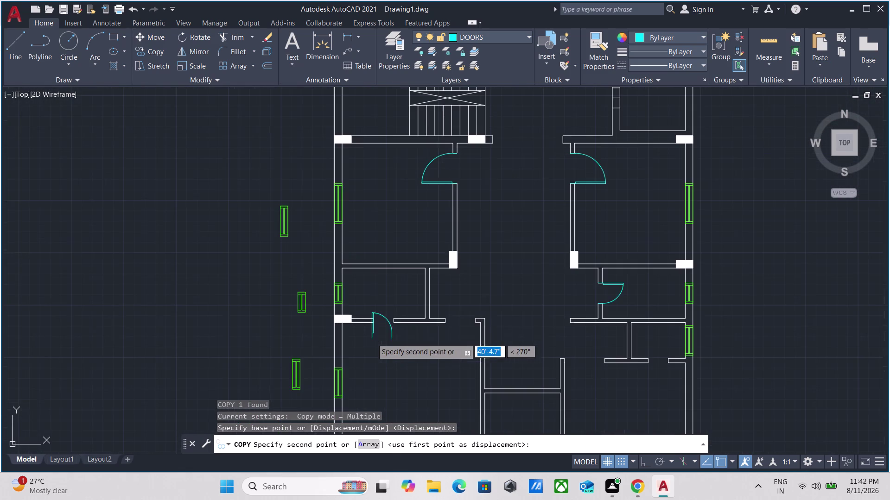
scroll(up, 3)
click(371, 325)
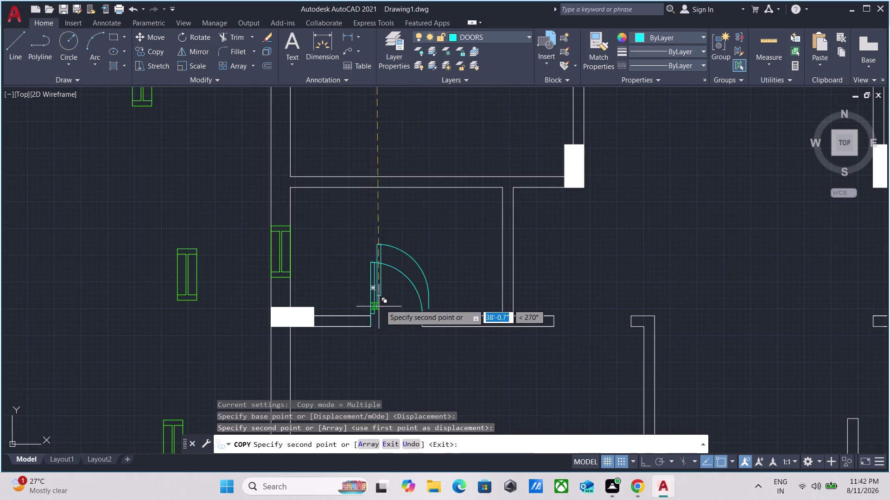
scroll(down, 3)
key(Escape)
scroll(down, 3)
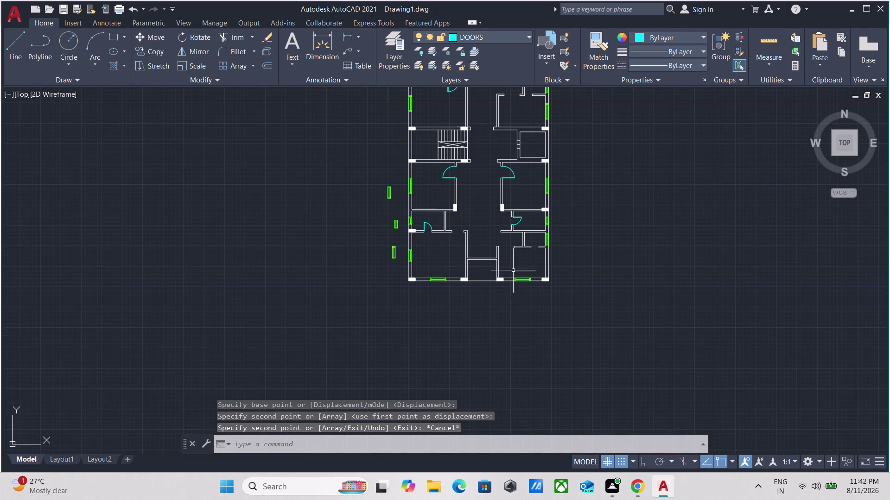
scroll(up, 3)
scroll(down, 3)
middle_drag(513, 242, 360, 402)
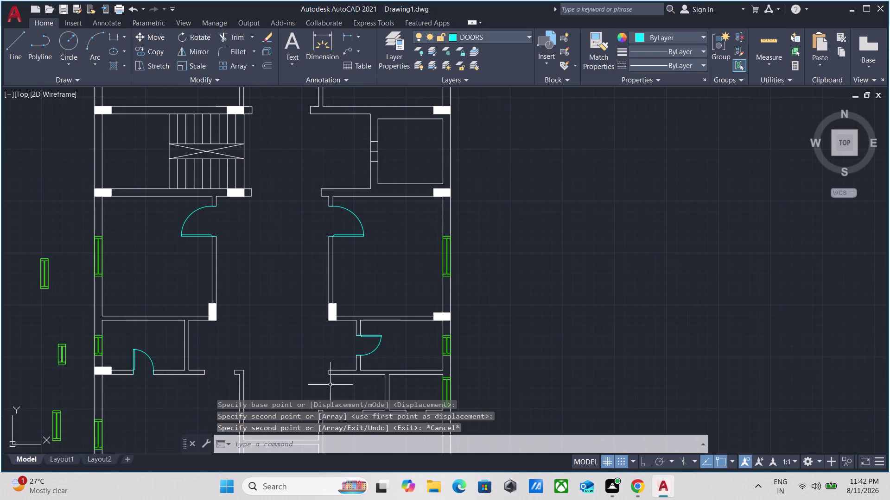
scroll(down, 3)
middle_drag(262, 339, 241, 401)
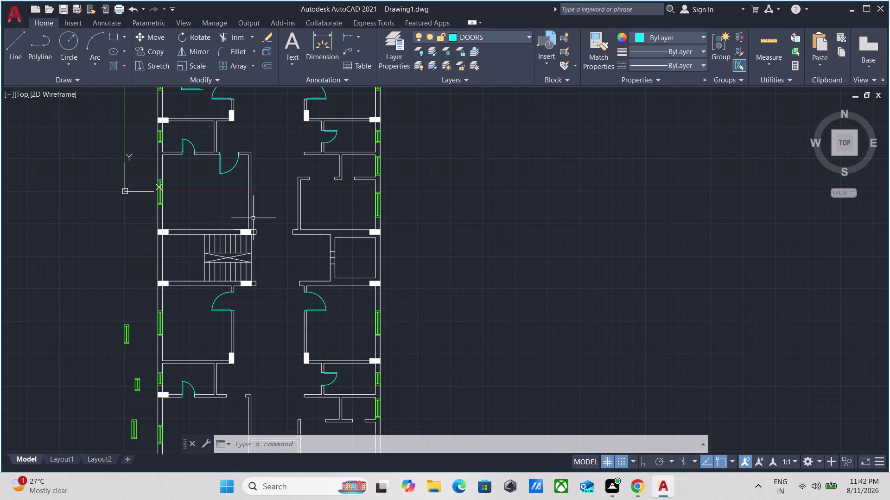
scroll(up, 3)
scroll(down, 3)
middle_drag(369, 199, 359, 255)
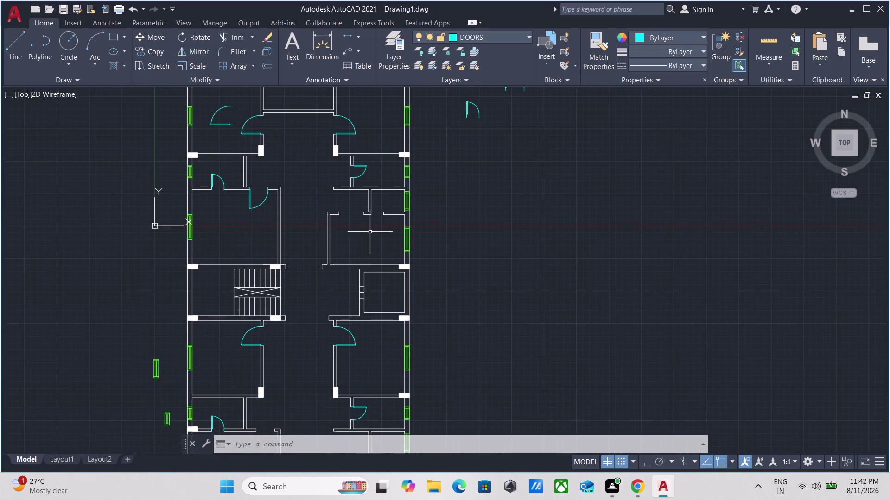
middle_drag(369, 232, 359, 276)
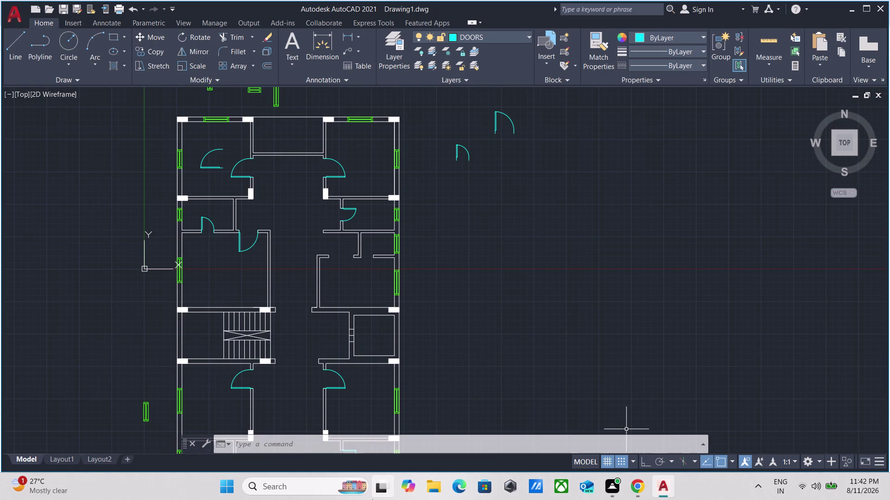
scroll(down, 3)
middle_drag(625, 325, 567, 126)
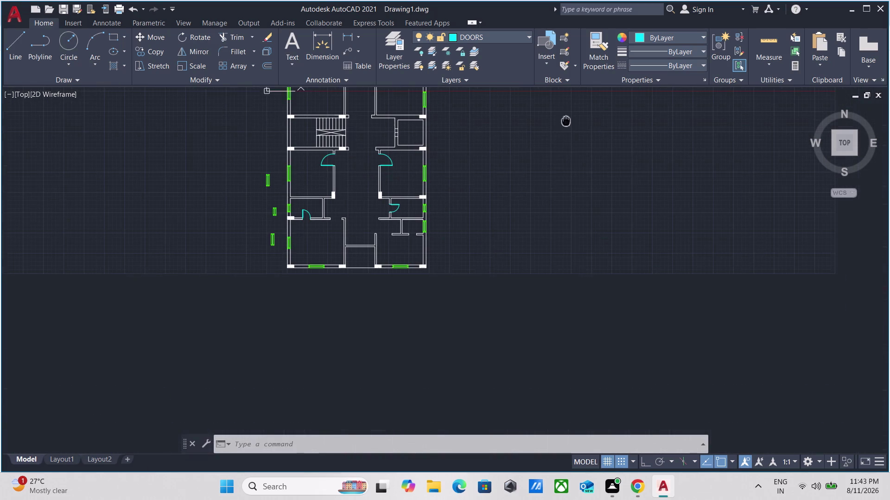
scroll(up, 3)
scroll(down, 3)
middle_drag(326, 258, 323, 337)
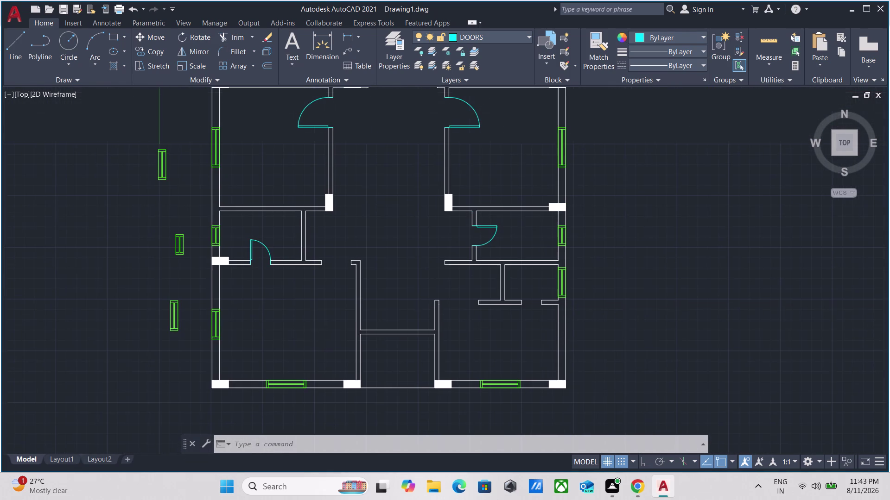
middle_drag(413, 233, 380, 274)
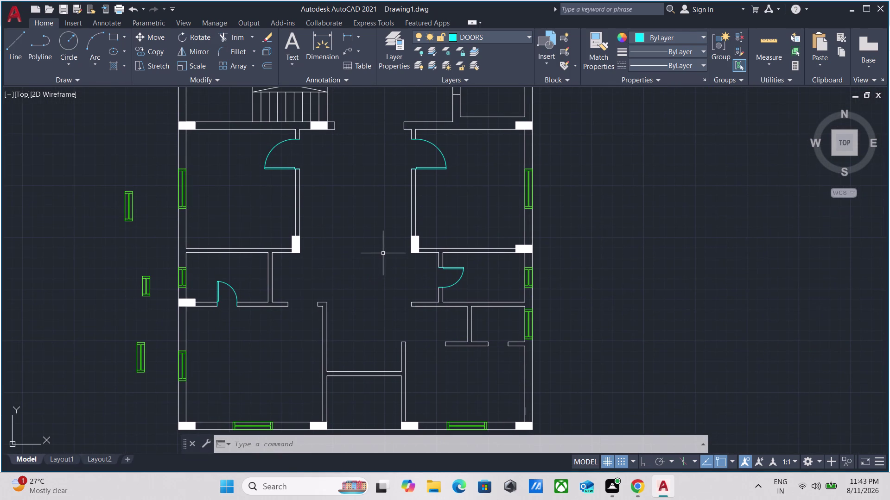
scroll(down, 3)
middle_drag(554, 209, 509, 304)
scroll(up, 3)
scroll(down, 3)
middle_drag(383, 336, 387, 380)
scroll(down, 3)
scroll(up, 3)
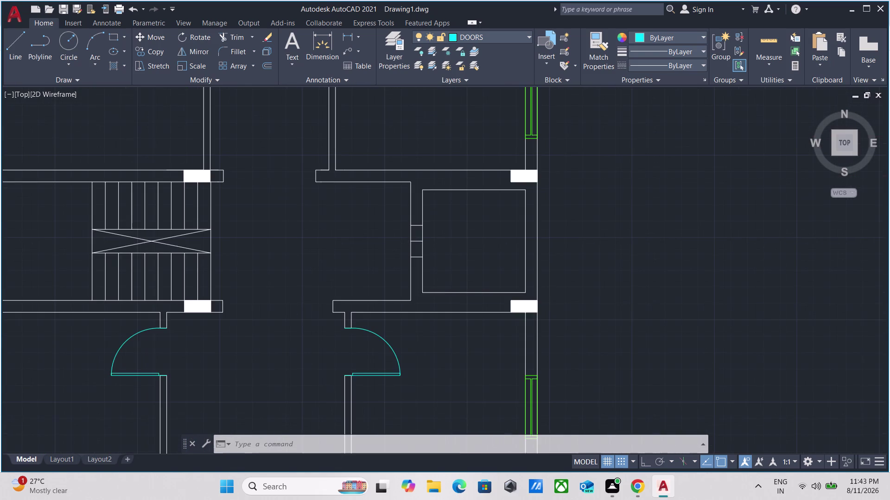
scroll(up, 3)
scroll(down, 3)
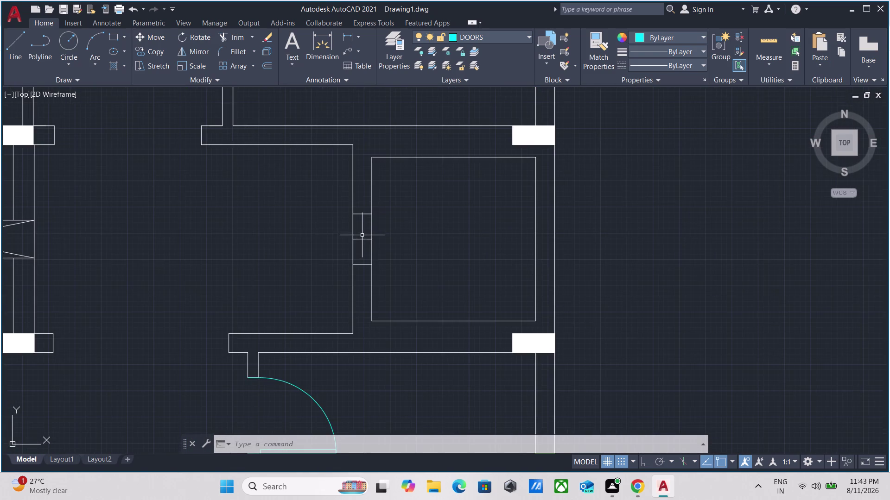
scroll(up, 3)
scroll(up, 3)
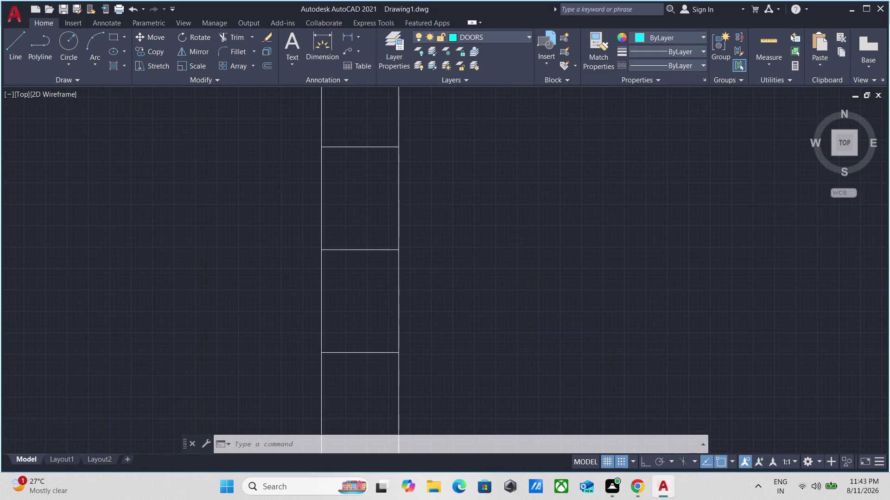
scroll(down, 3)
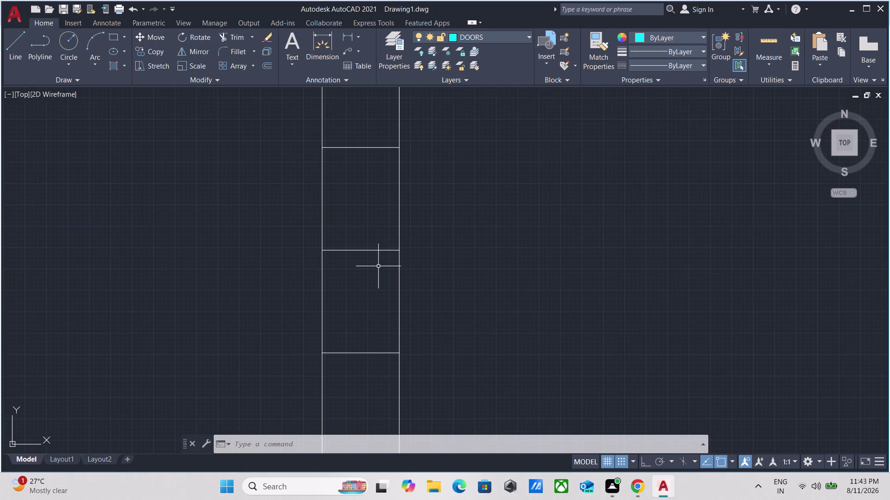
scroll(down, 3)
scroll(down, 3)
middle_drag(422, 264, 454, 202)
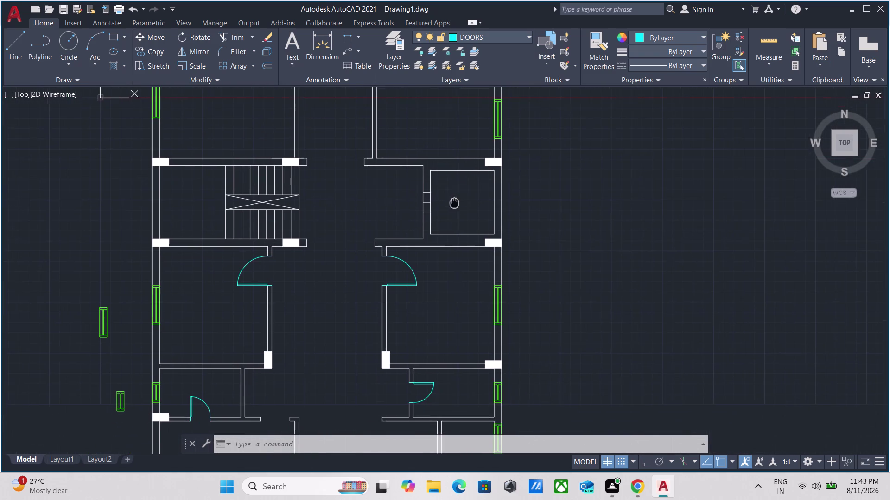
scroll(up, 3)
scroll(down, 3)
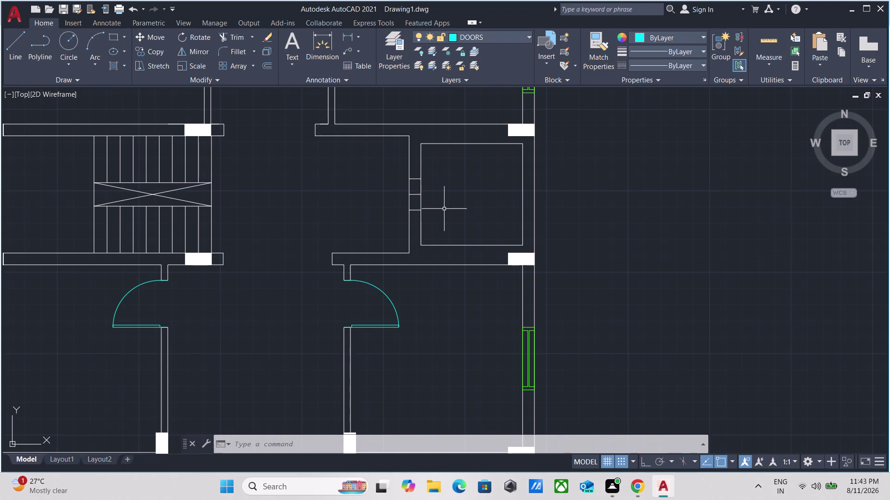
scroll(down, 3)
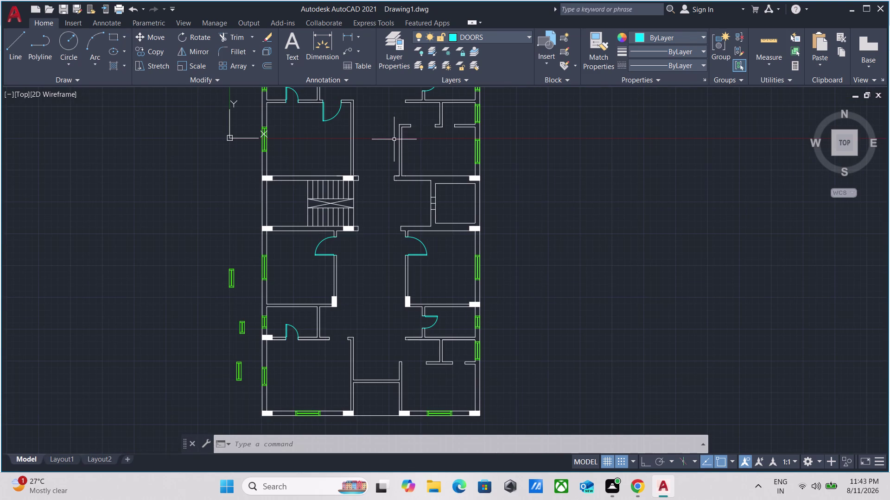
scroll(down, 3)
scroll(up, 3)
scroll(up, 3)
scroll(down, 3)
middle_drag(341, 206, 312, 302)
scroll(down, 3)
middle_drag(605, 219, 517, 387)
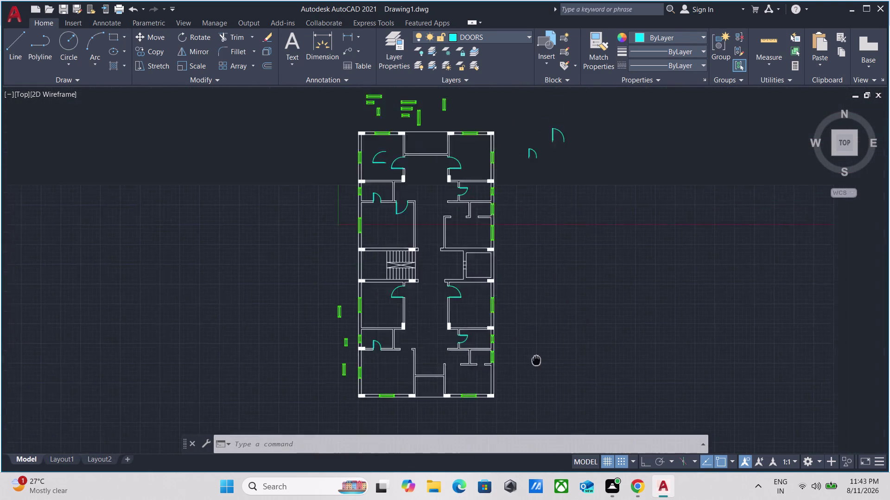
middle_drag(518, 388, 484, 417)
scroll(up, 3)
click(343, 301)
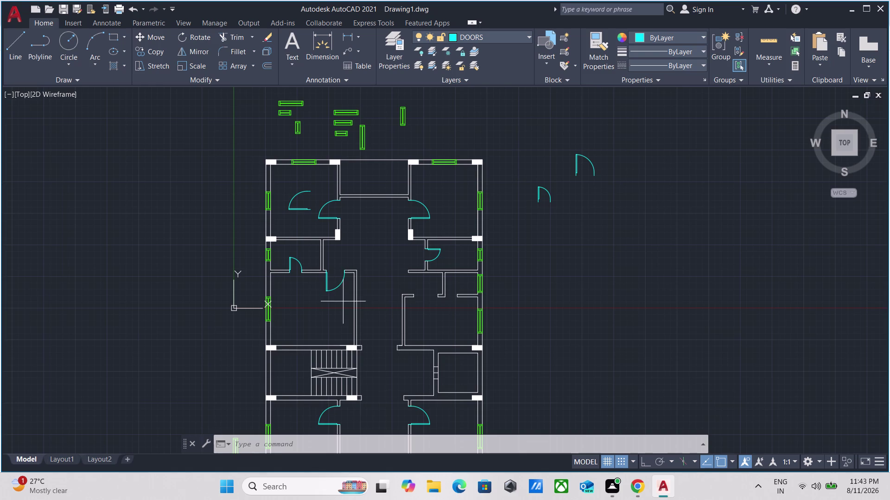
click(329, 284)
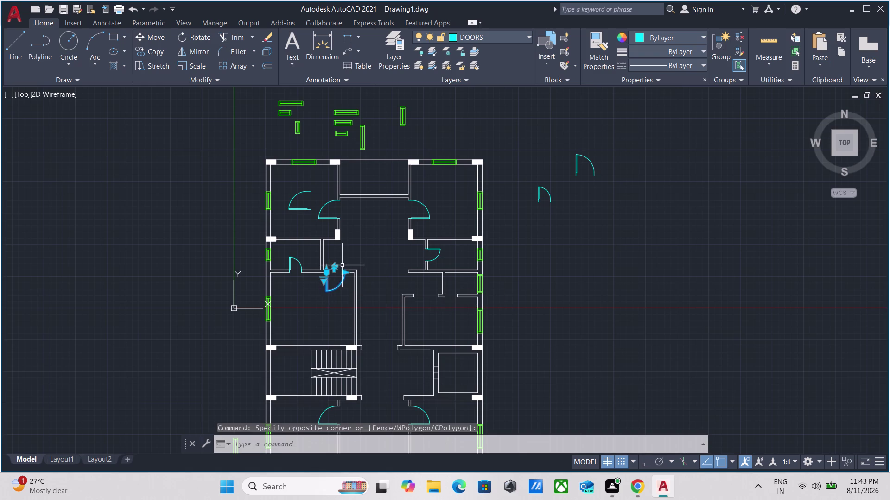
Copy the selected door swing to a lower room's doorway wall corner.
scroll(up, 3)
text(C)
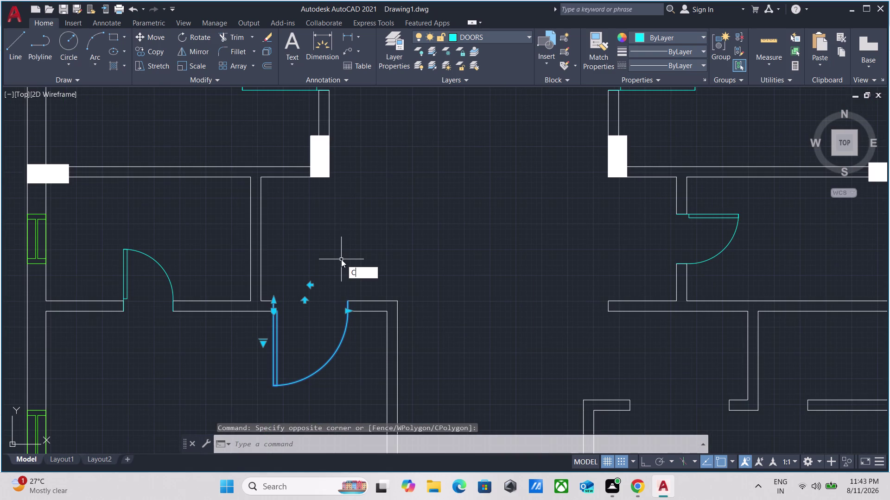
text(O)
key(Return)
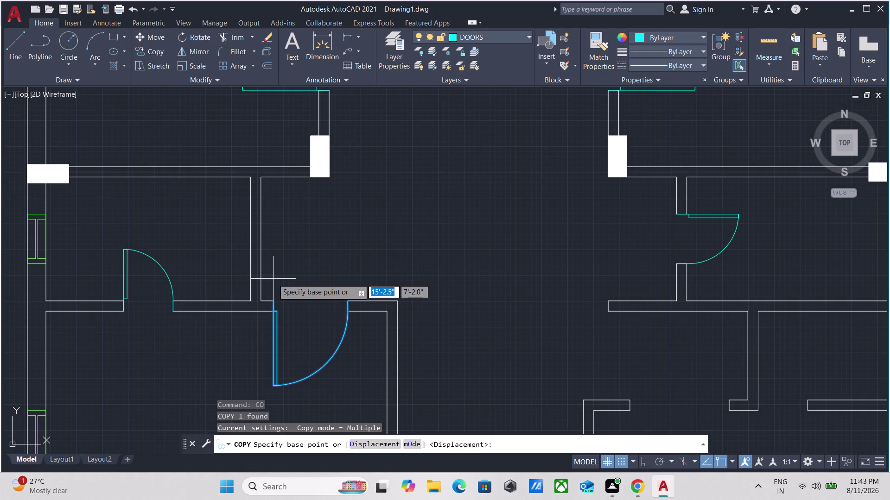
click(272, 302)
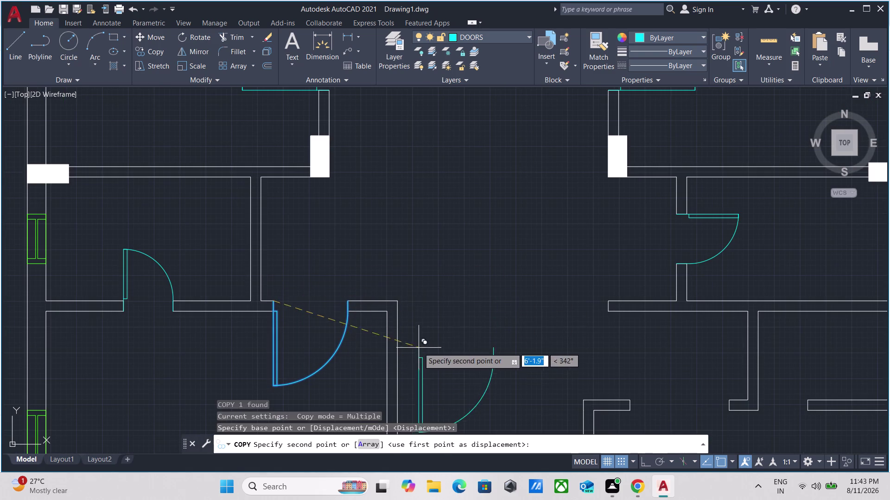
scroll(down, 3)
middle_drag(419, 344, 415, 176)
scroll(down, 3)
middle_drag(429, 307, 410, 190)
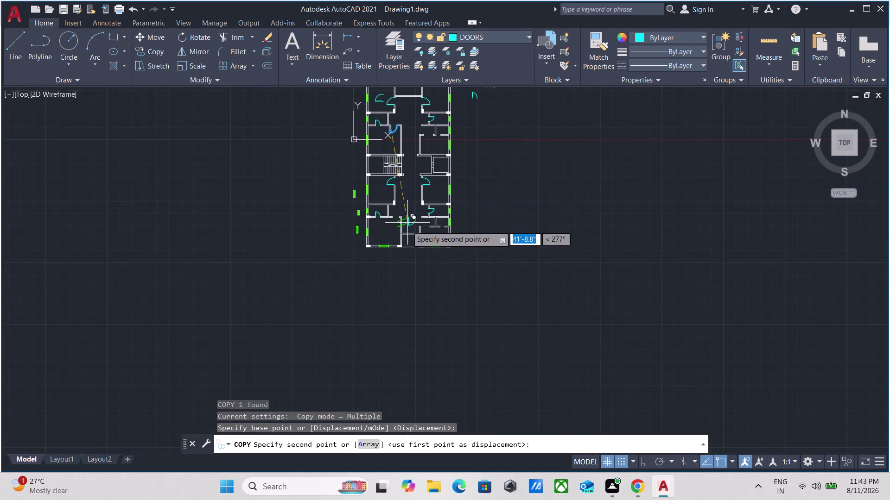
scroll(up, 3)
middle_drag(381, 180, 378, 292)
scroll(up, 3)
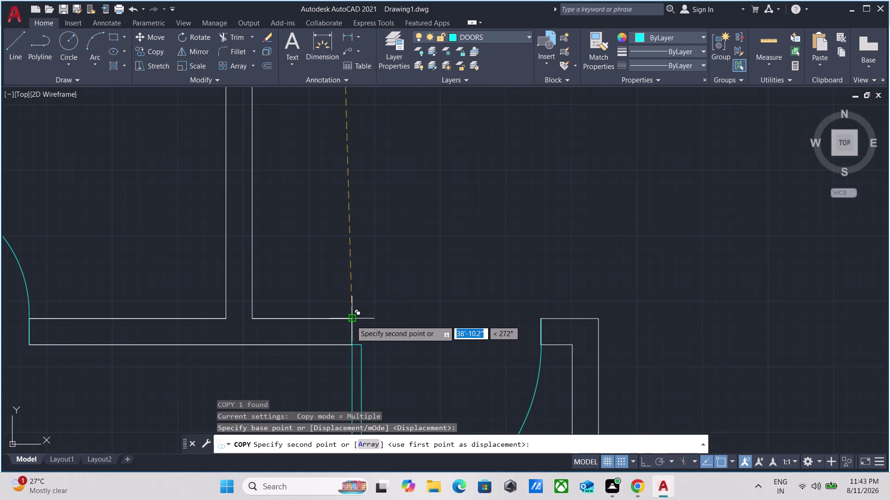
click(349, 321)
key(Escape)
scroll(down, 3)
middle_drag(405, 247, 437, 88)
scroll(up, 3)
scroll(down, 3)
scroll(down, 3)
middle_drag(453, 230, 419, 241)
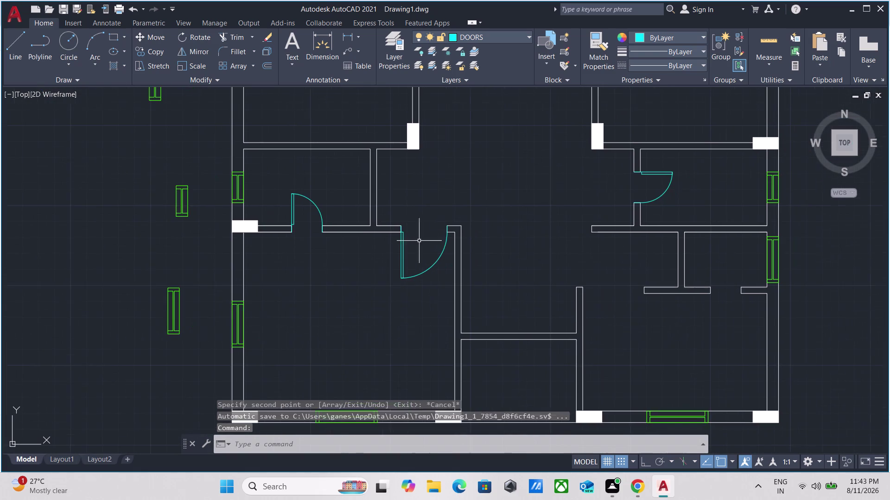
scroll(down, 3)
middle_drag(506, 215, 432, 218)
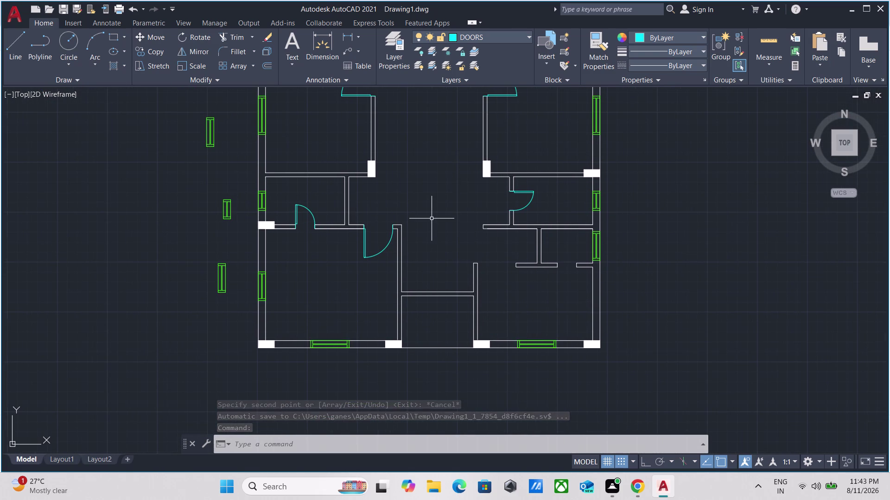
scroll(up, 3)
scroll(down, 3)
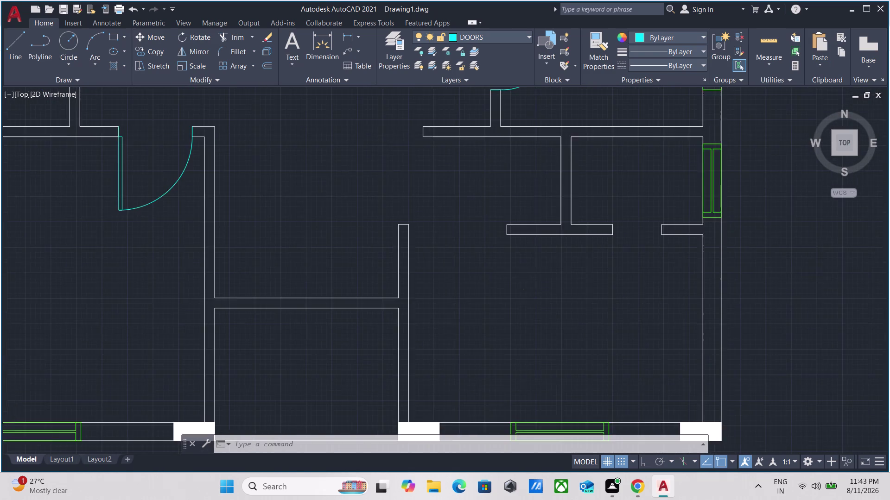
scroll(down, 3)
middle_drag(515, 289, 443, 322)
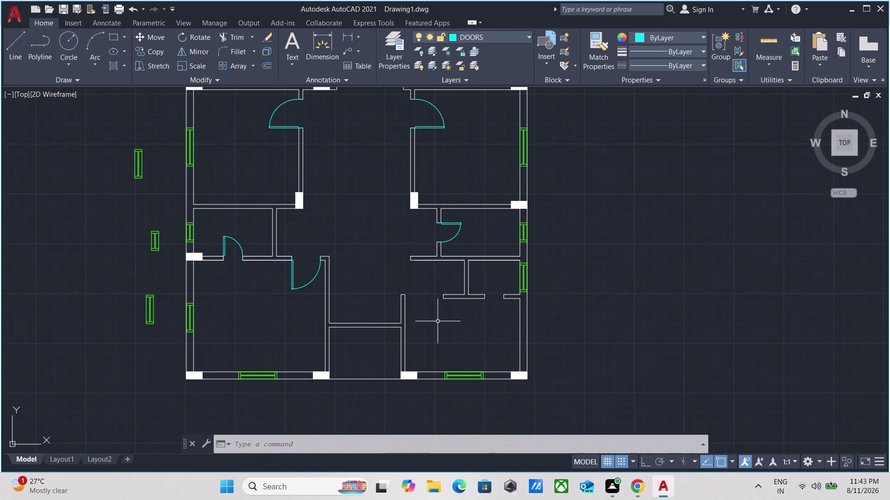
scroll(down, 3)
middle_drag(354, 164, 335, 262)
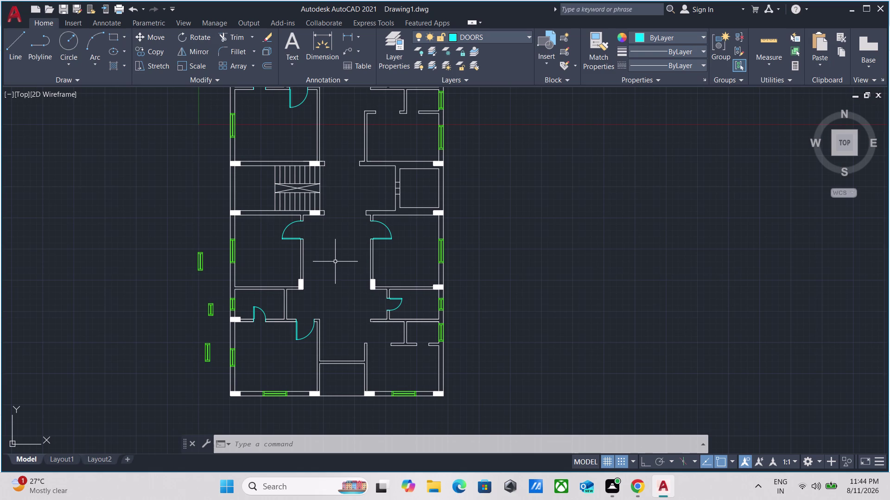
scroll(up, 3)
middle_drag(489, 197, 477, 350)
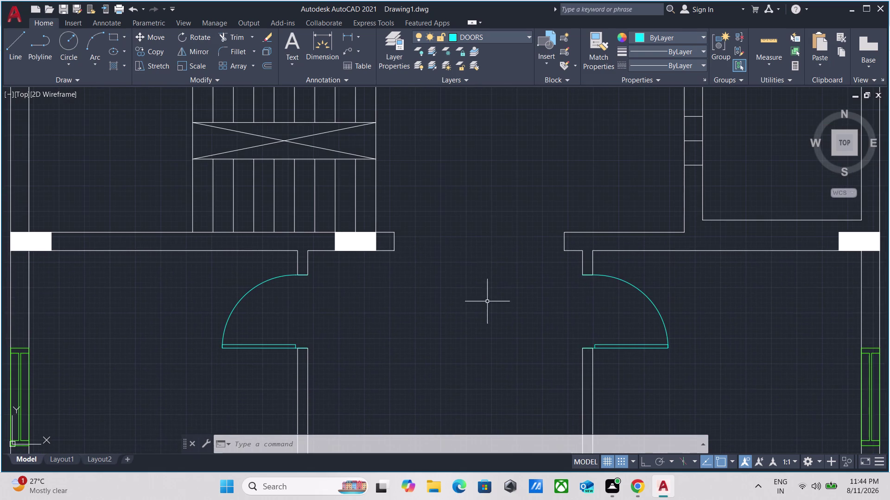
click(520, 33)
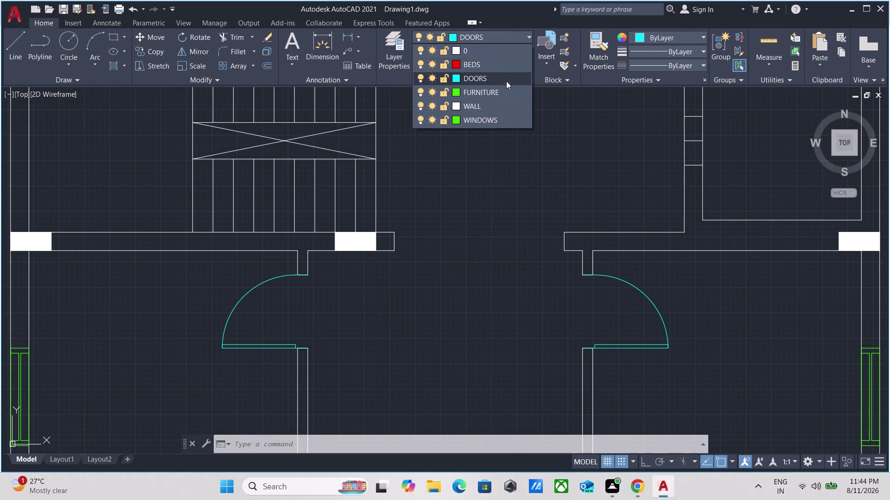
On the WALL layer, draw lines from the stair corner outlining a rectangle beside the stairs.
click(493, 111)
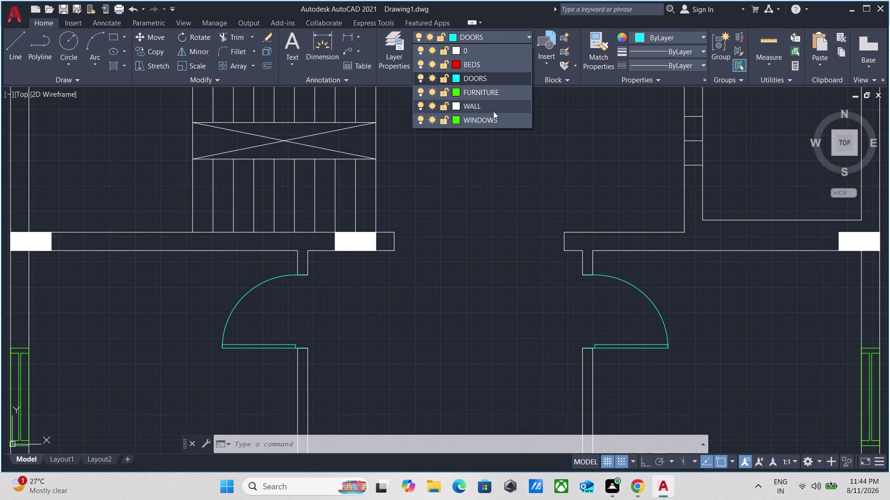
key(l)
key(Return)
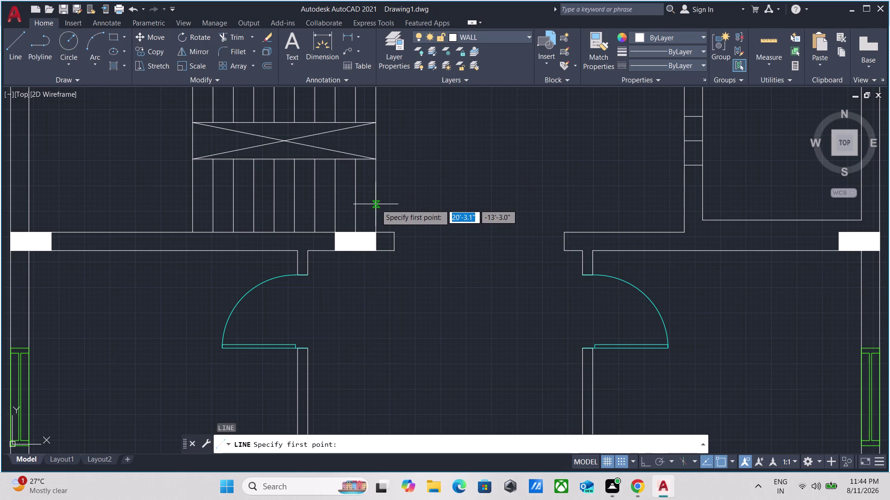
click(376, 192)
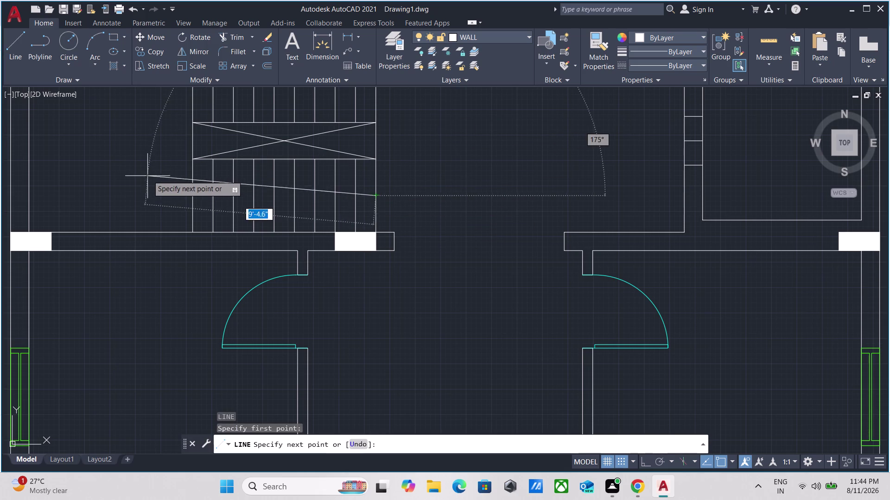
middle_drag(146, 186, 423, 289)
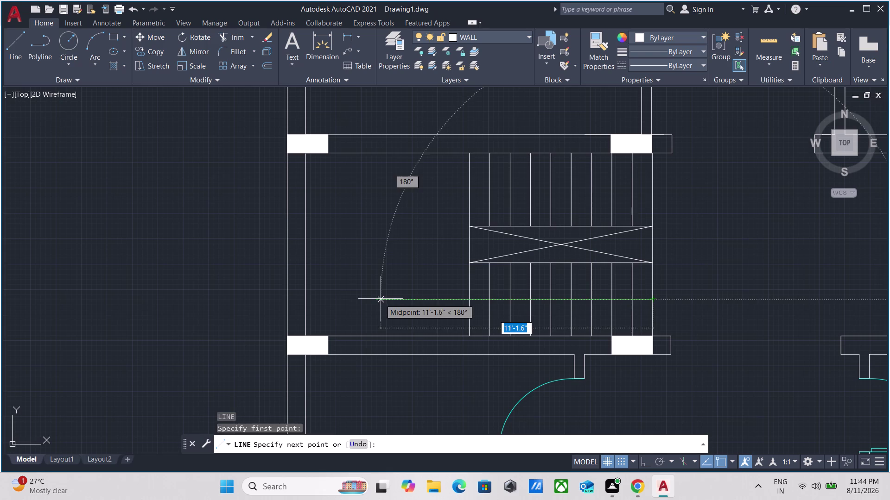
click(380, 299)
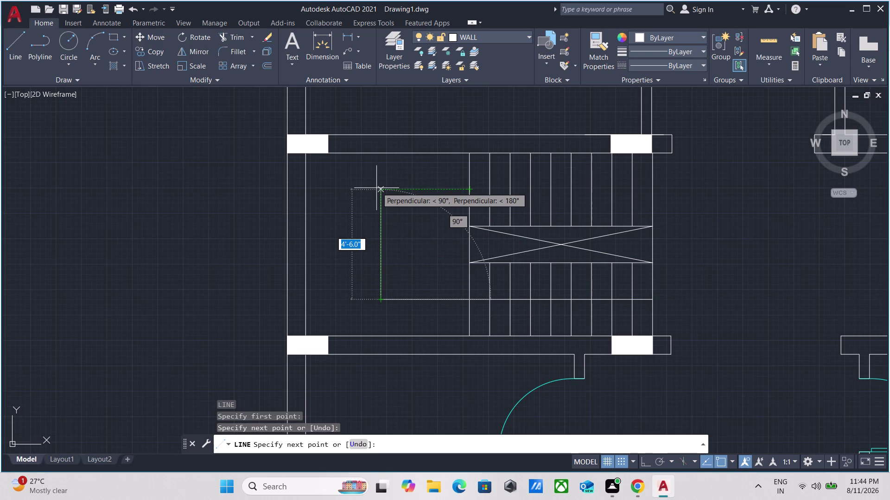
click(378, 189)
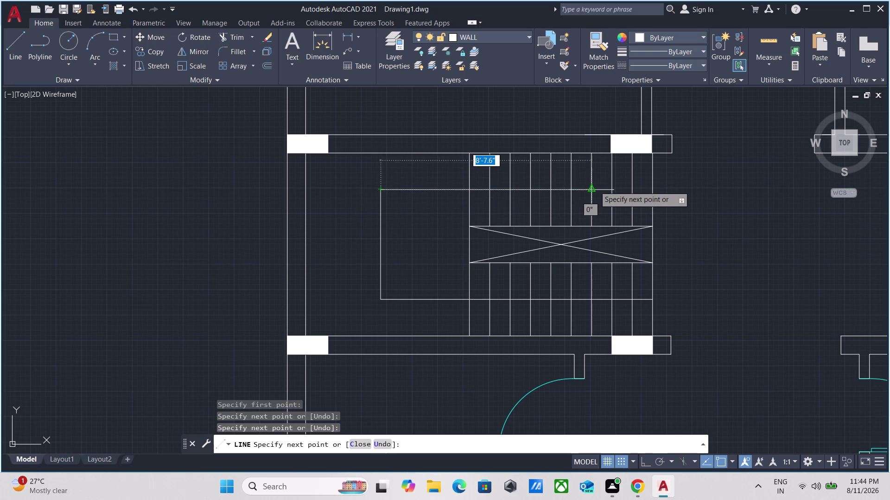
scroll(up, 3)
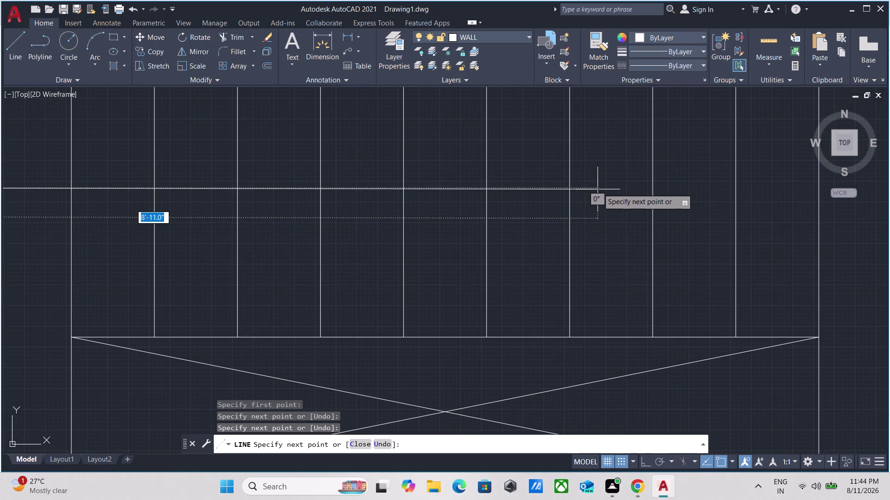
scroll(down, 3)
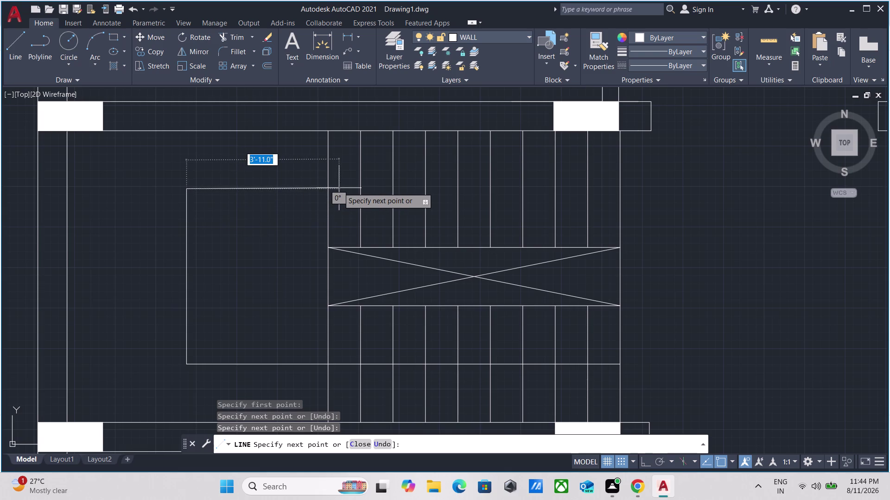
key(F8)
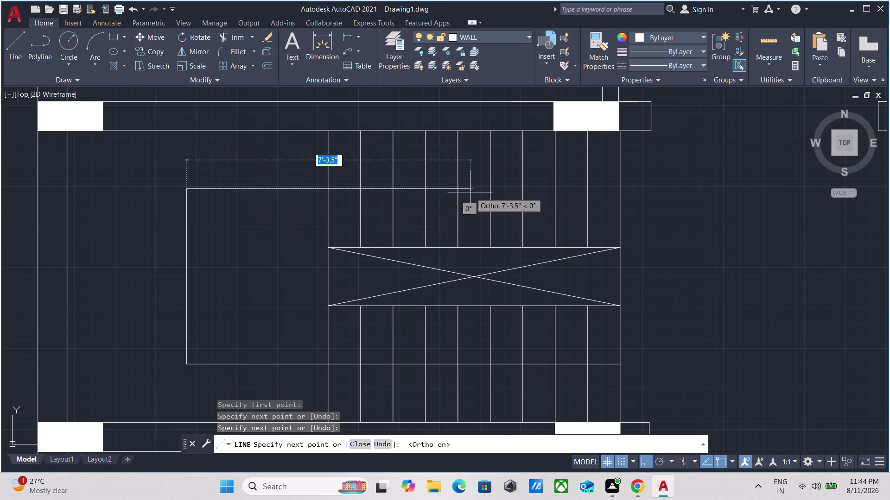
click(498, 188)
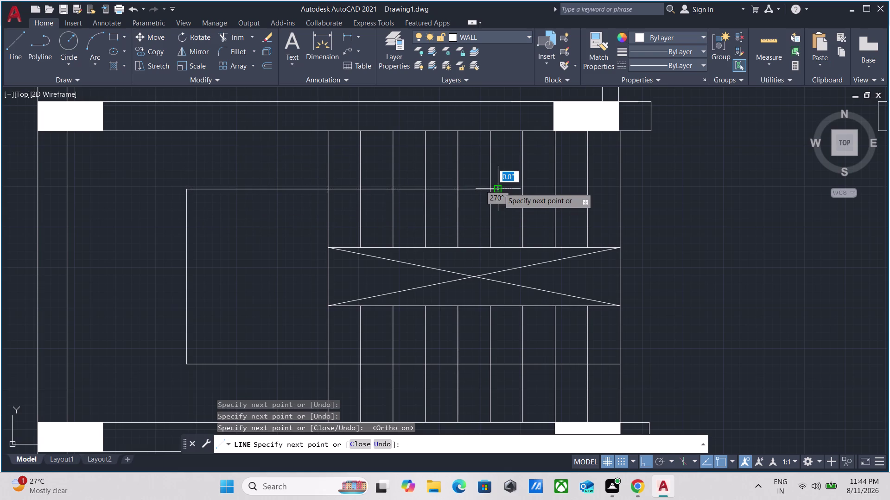
key(Escape)
scroll(up, 3)
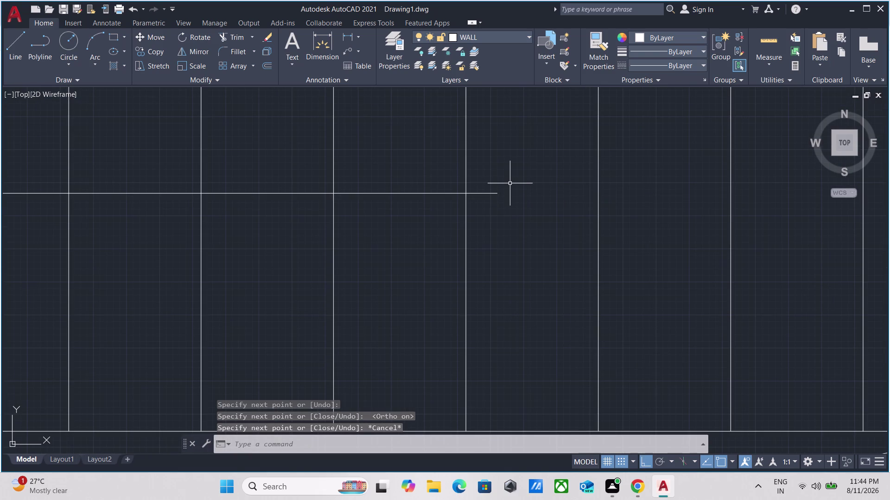
Draw a 3-inch upward line segment from the wall junction at the arrow end.
key(l)
key(Return)
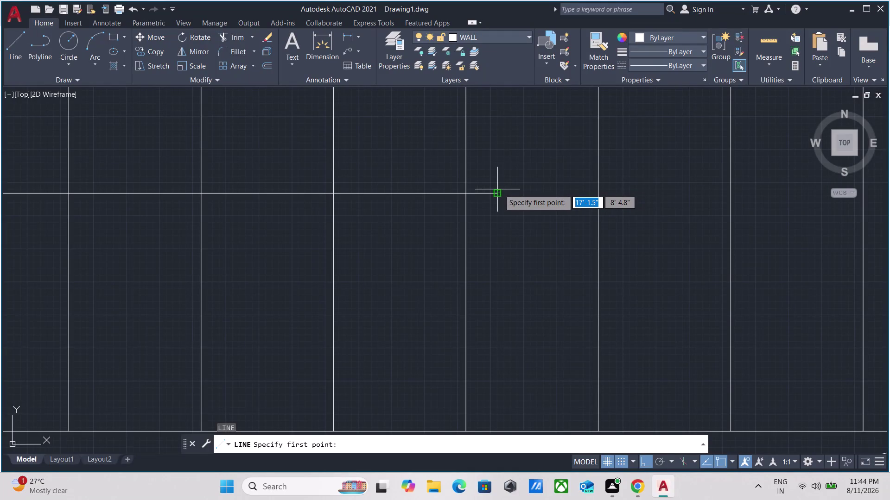
click(499, 190)
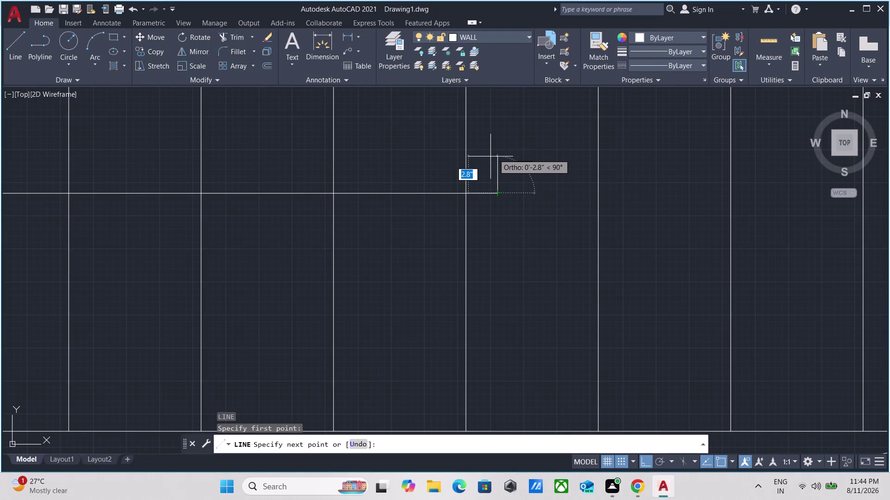
key(3)
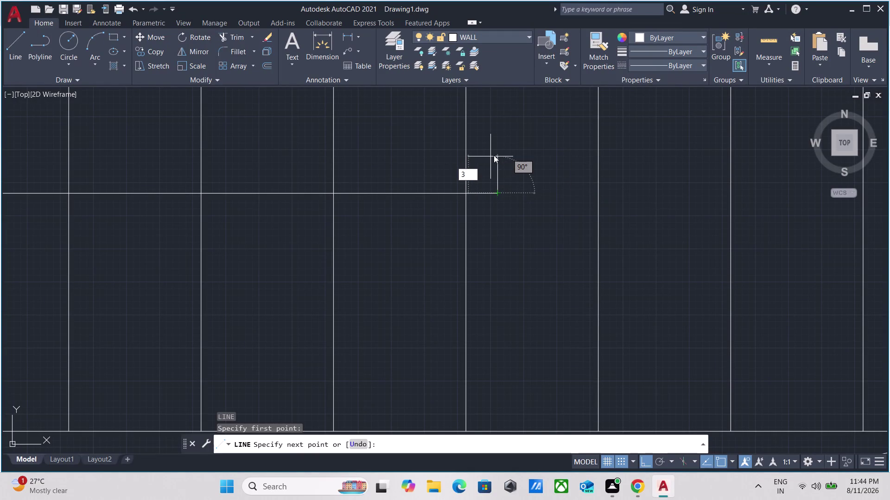
key(shift+quotedbl)
key(Return)
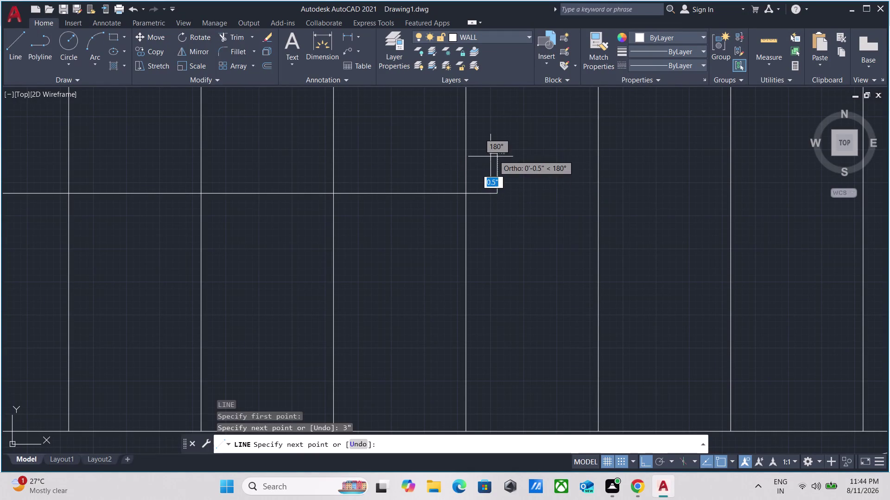
key(Escape)
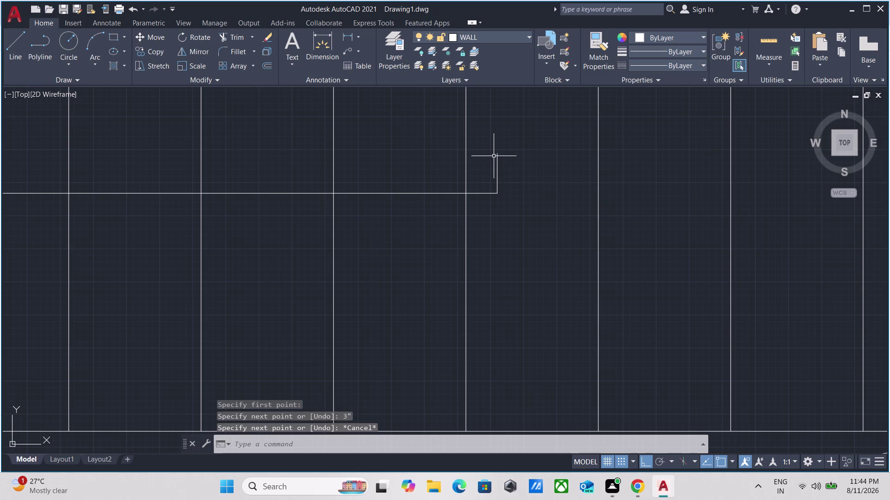
Draw a 3-inch downward line segment from the lower wall junction.
key(l)
key(Return)
scroll(up, 3)
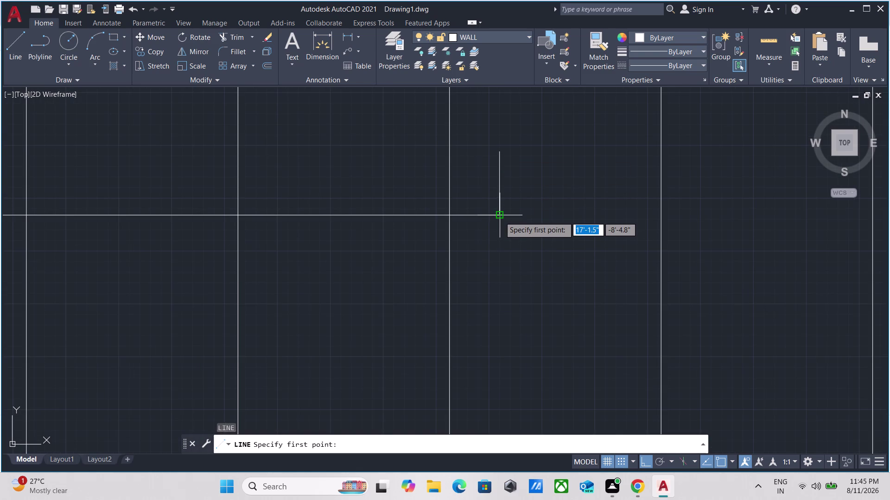
click(499, 217)
key(3)
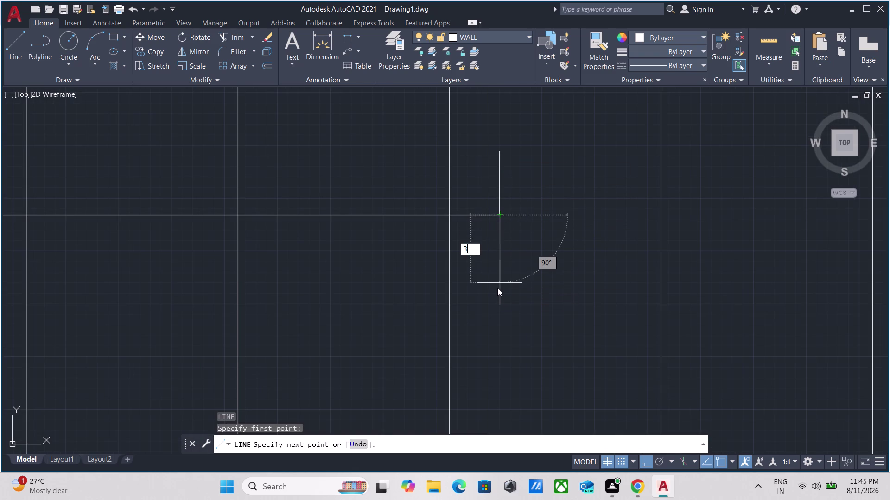
key(shift+quotedbl)
key(Return)
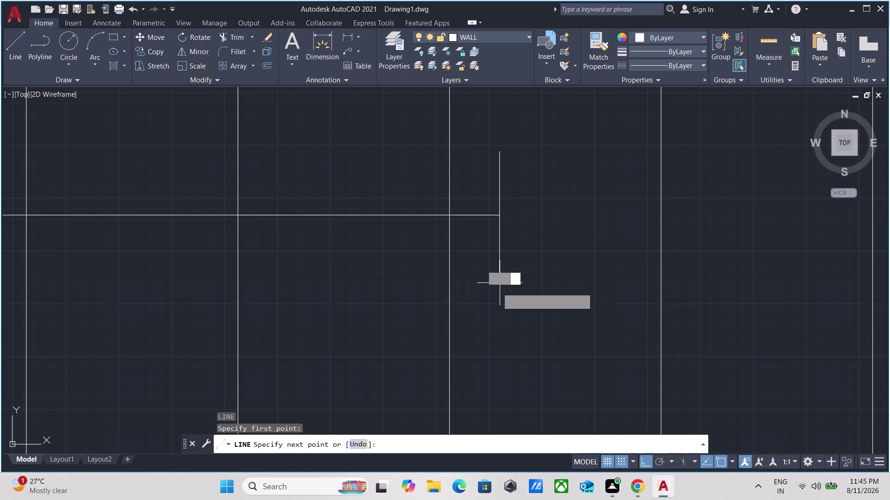
key(Escape)
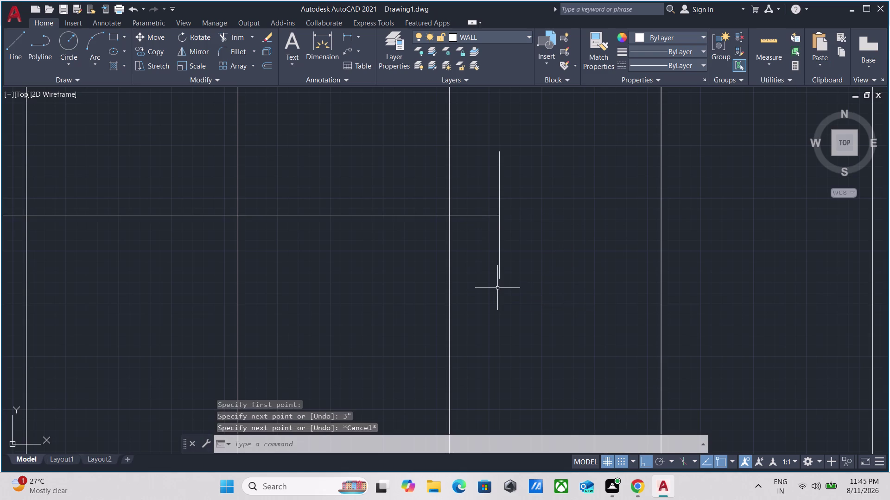
Draw the triangular arrowhead outline with Ortho off: vertical edge, pointed tip, closing corner.
key(l)
key(Return)
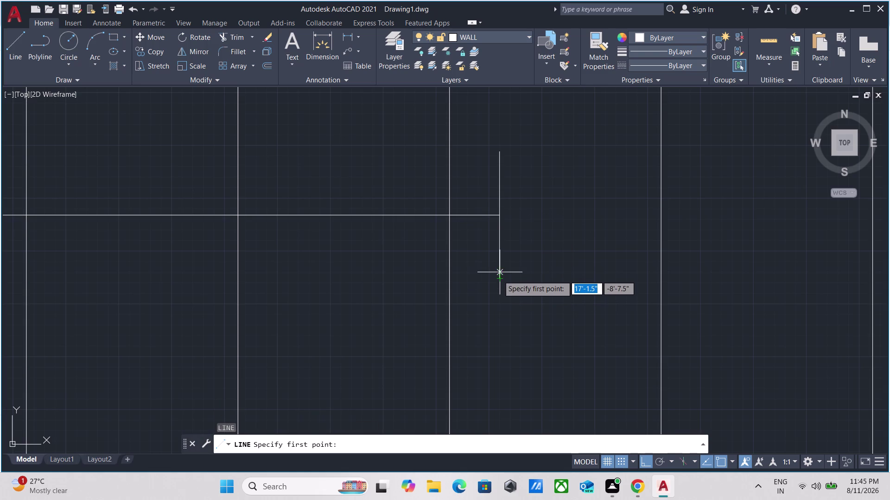
drag(495, 282, 496, 277)
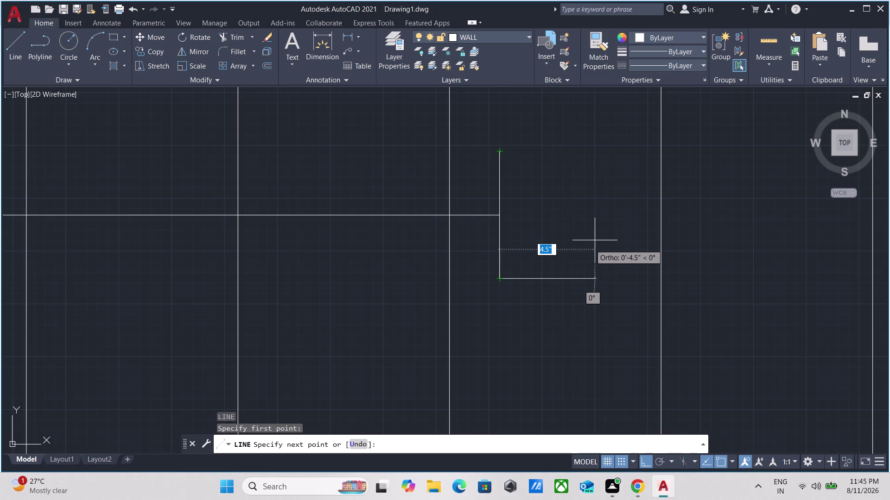
key(F8)
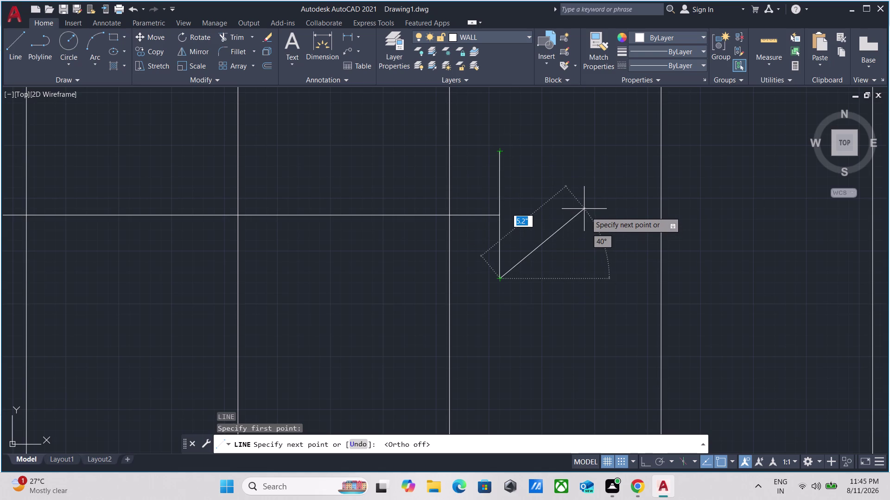
click(592, 214)
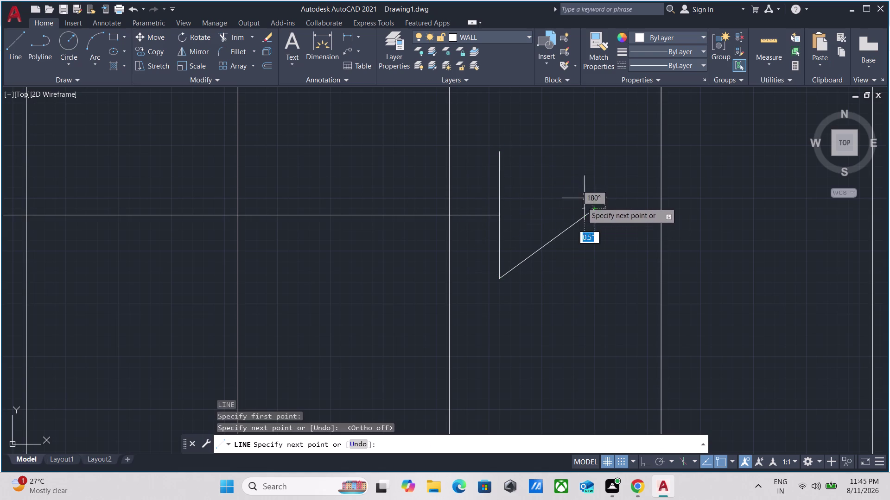
click(498, 148)
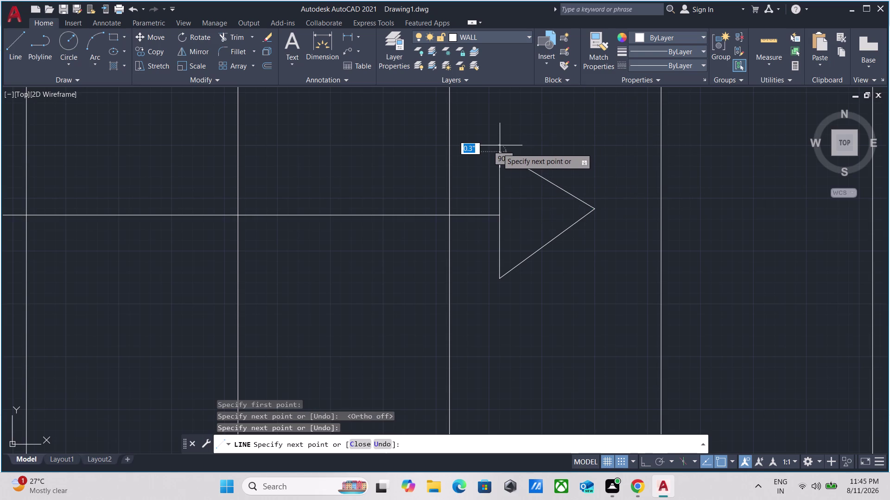
key(Escape)
scroll(down, 3)
Fill the triangle with a SOLID hatch and close Hatch Creation.
key(h)
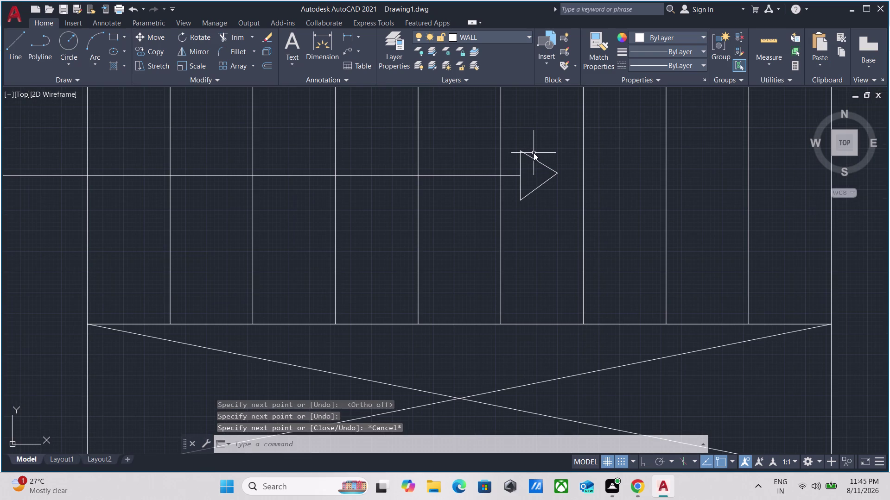
key(Return)
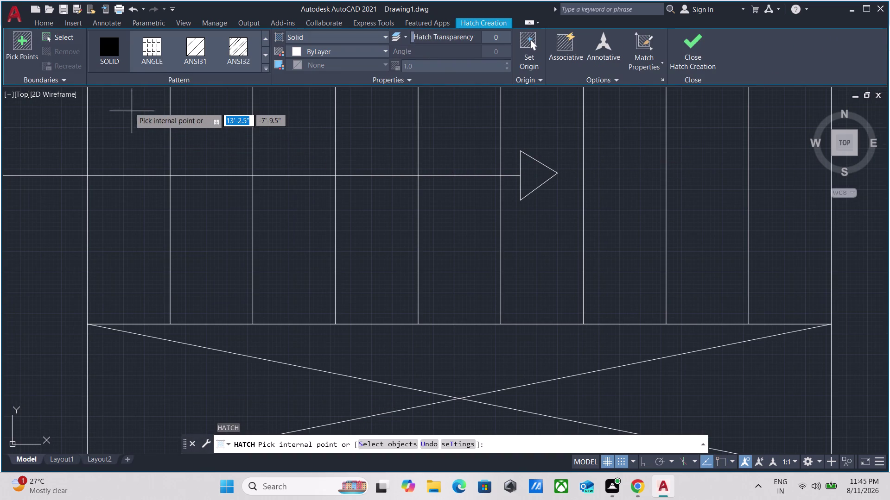
click(109, 54)
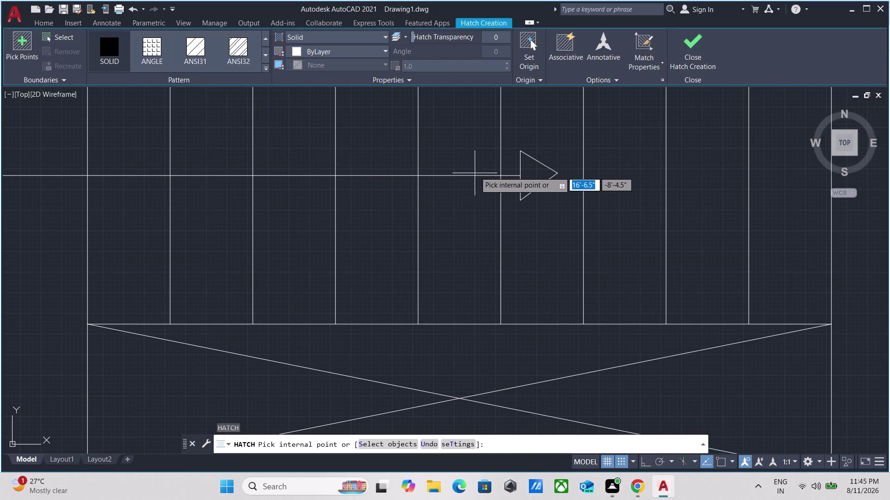
click(525, 174)
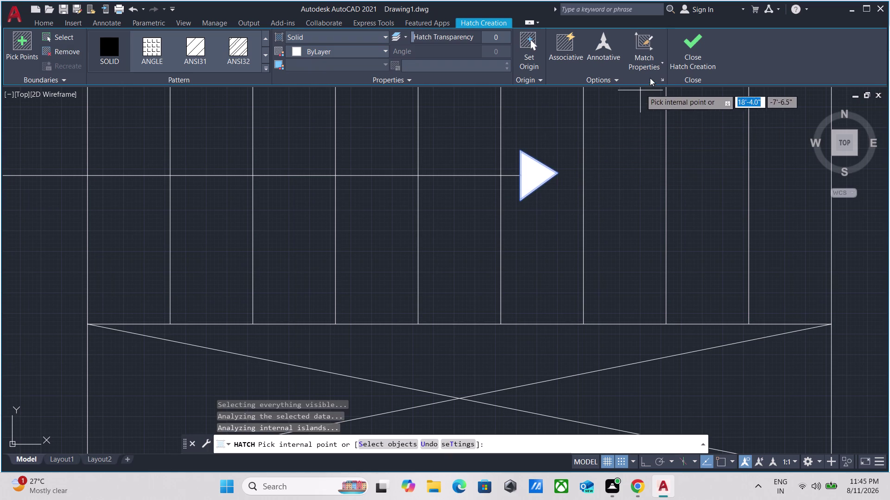
click(686, 51)
scroll(down, 3)
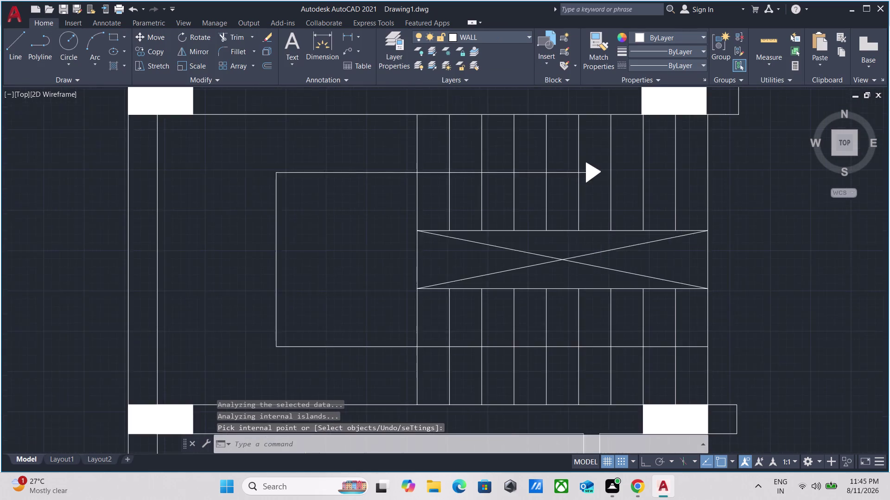
scroll(up, 3)
scroll(down, 3)
middle_drag(706, 208, 656, 221)
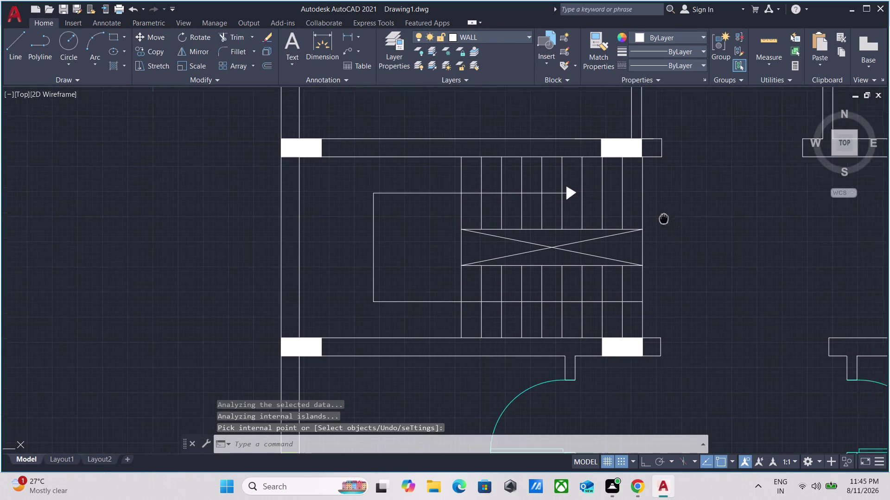
middle_drag(655, 221, 622, 225)
key(Escape)
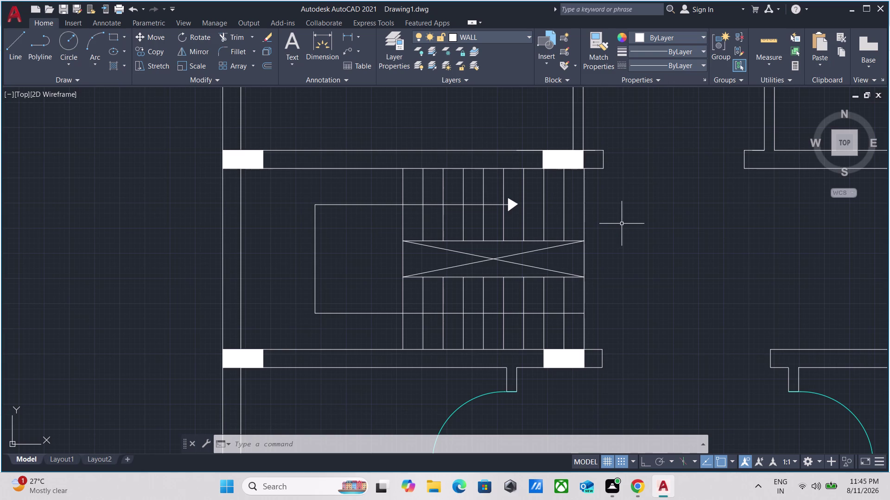
scroll(up, 3)
scroll(down, 3)
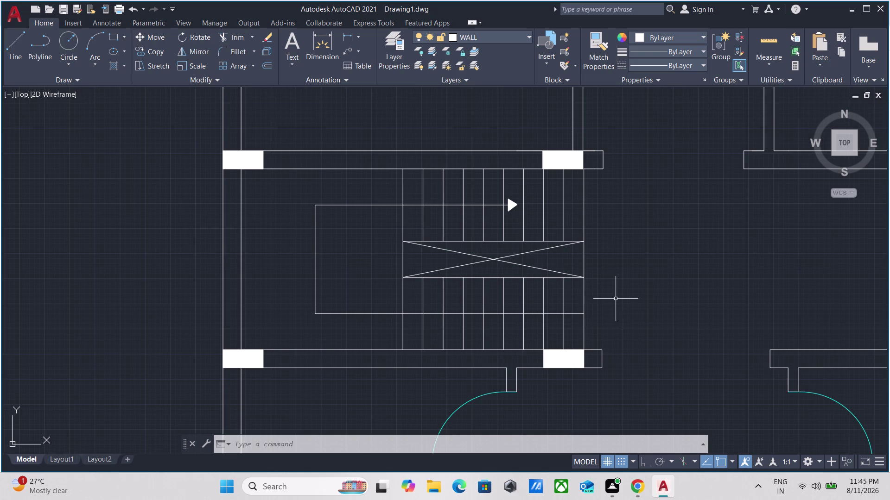
scroll(up, 3)
scroll(down, 3)
middle_drag(612, 316, 616, 308)
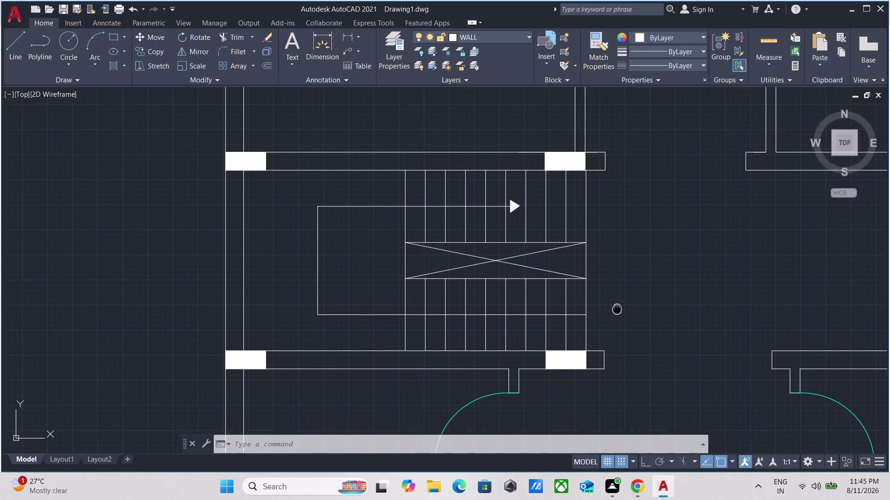
middle_drag(616, 308, 621, 292)
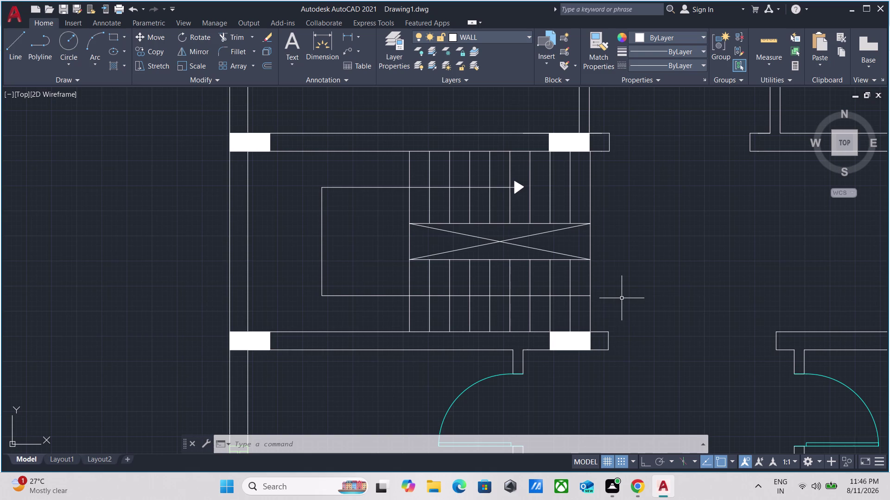
text(DT)
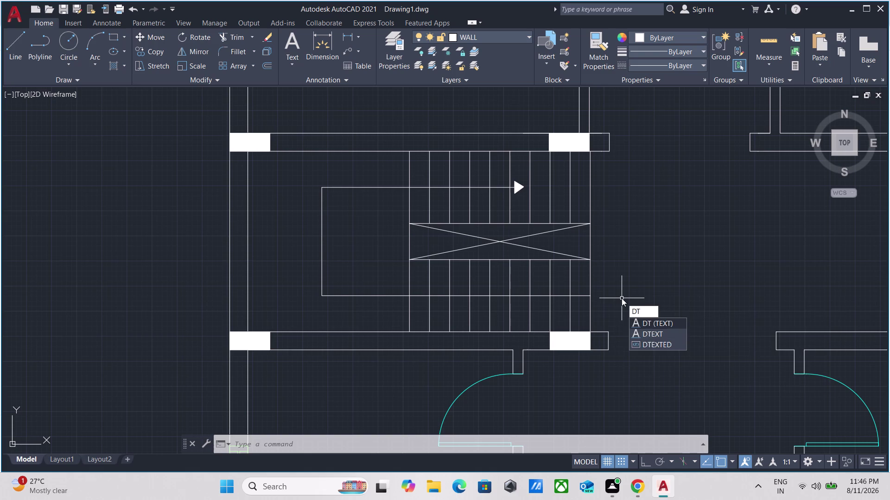
Start single-line text right of the stair flight and pick its height.
key(Return)
scroll(up, 3)
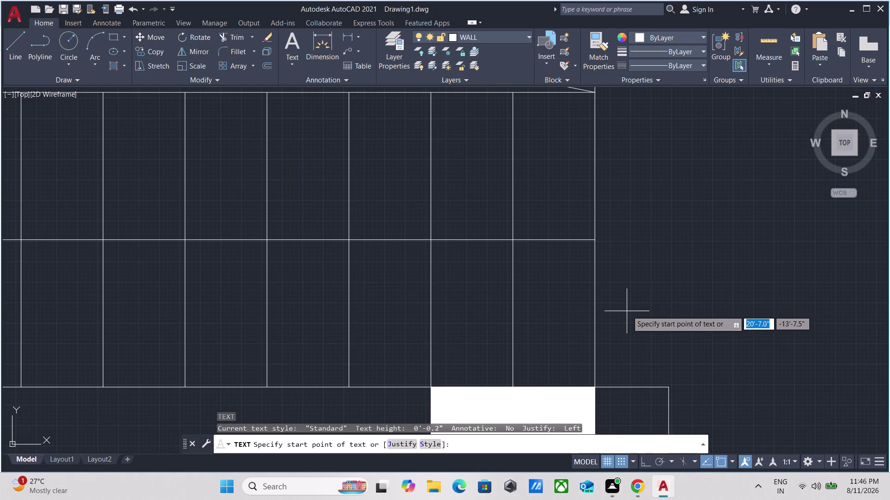
click(644, 296)
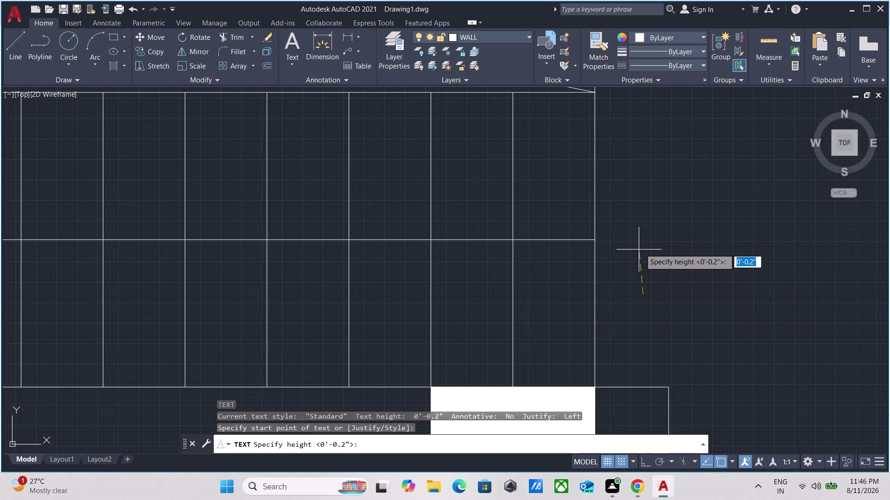
key(F8)
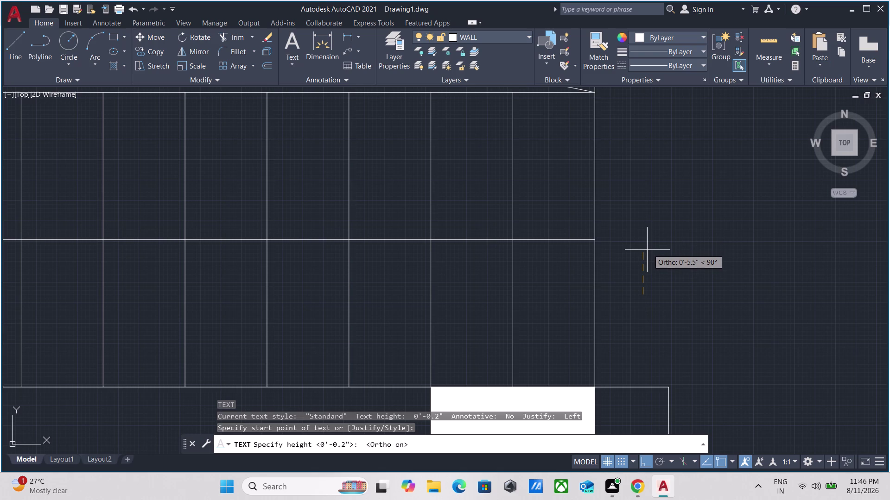
click(645, 247)
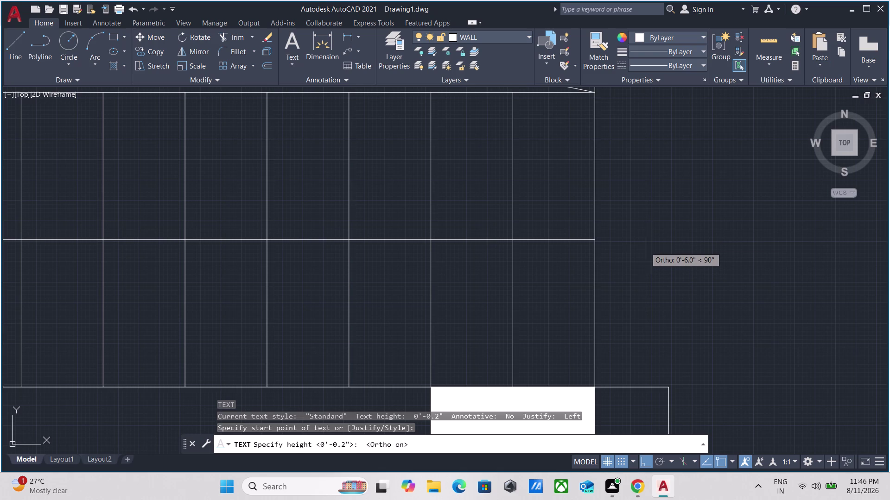
click(693, 279)
scroll(down, 3)
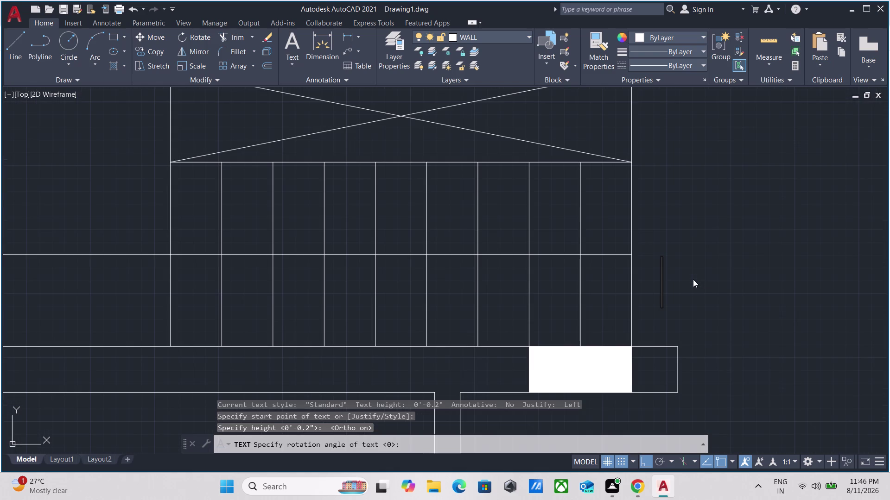
Enter 'UP' as the label, finish the text command, and select the label.
text(UP)
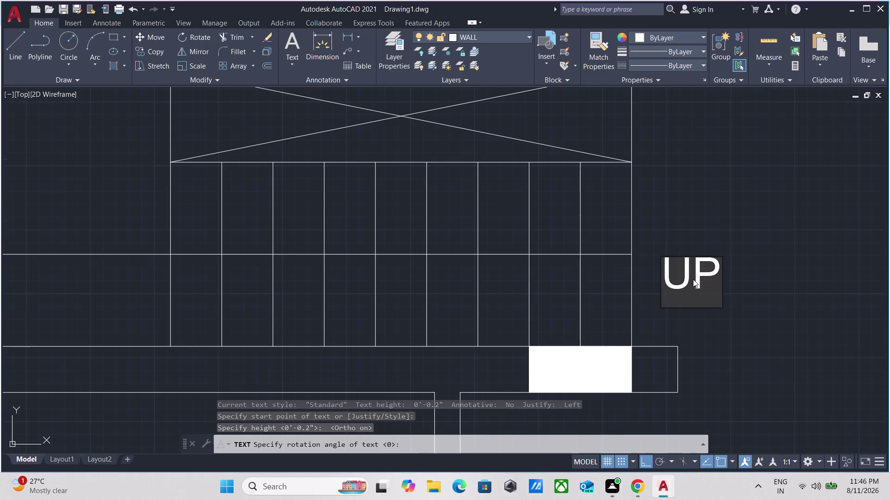
scroll(down, 3)
scroll(down, 3)
scroll(up, 3)
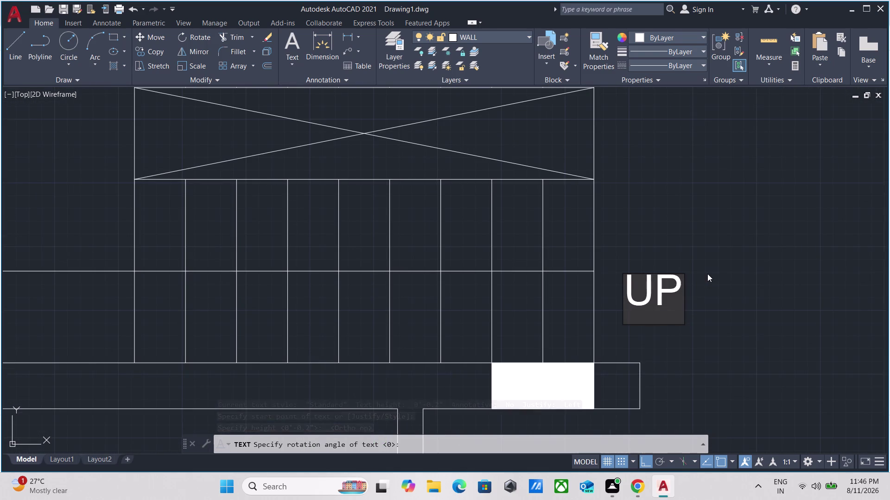
key(Return)
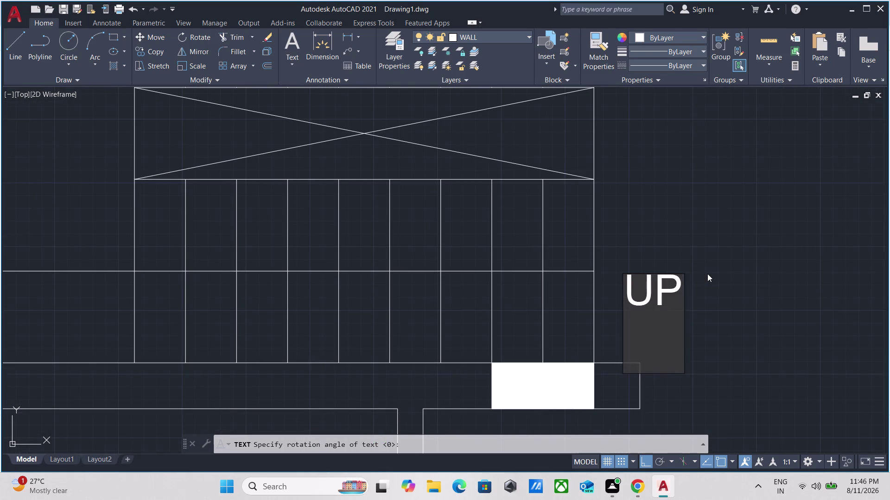
key(Return)
drag(682, 305, 674, 300)
click(637, 279)
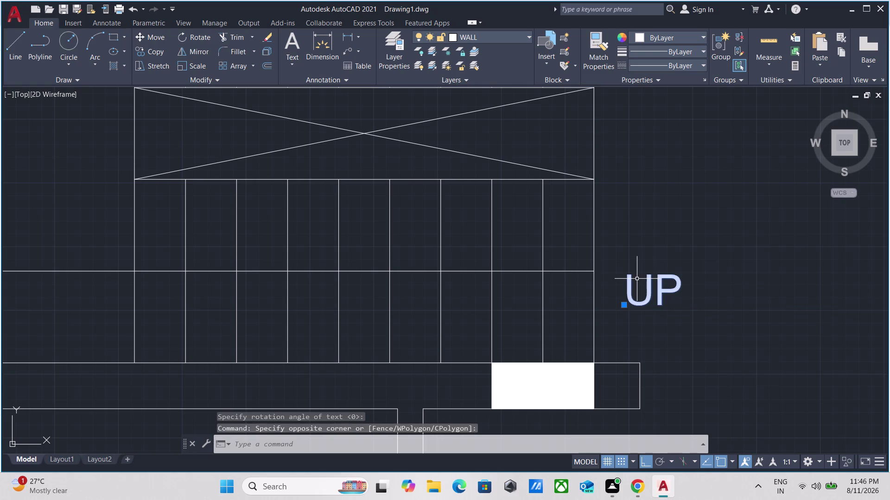
Copy the UP label upward beside the upper stair flight.
key(c)
key(o)
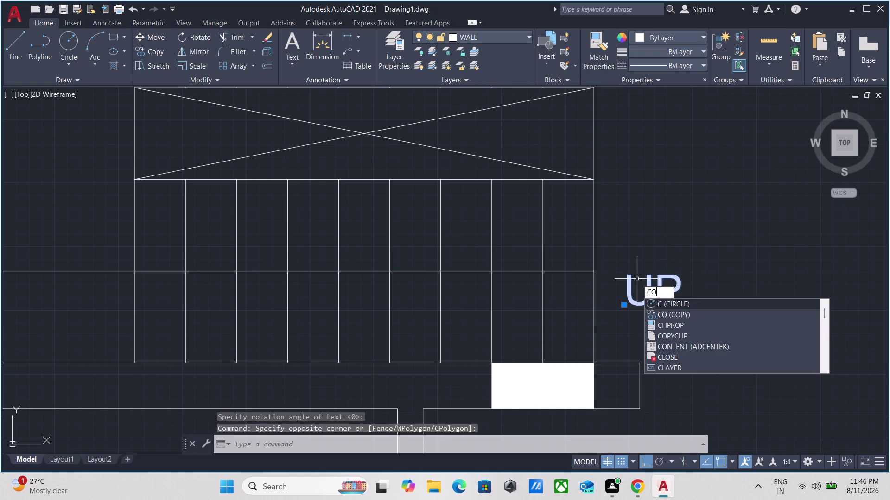
key(Return)
drag(626, 304, 626, 298)
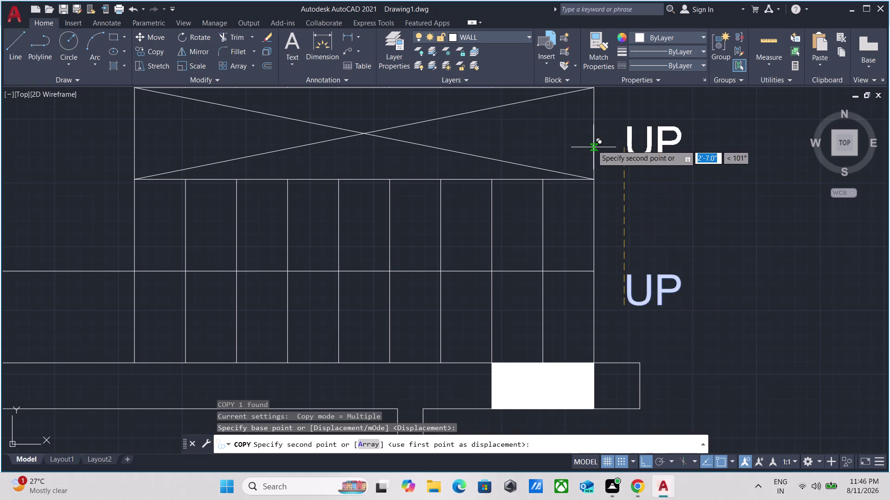
middle_drag(592, 144, 615, 234)
scroll(down, 3)
middle_drag(626, 197, 617, 282)
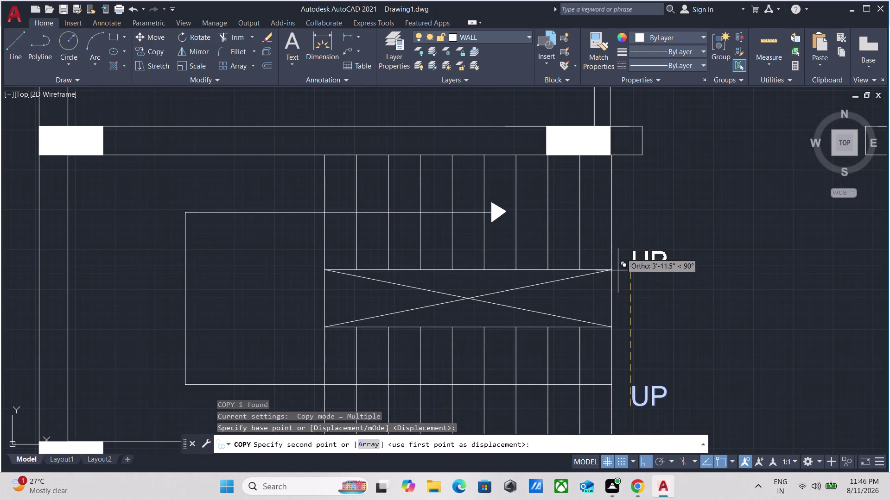
click(621, 228)
key(Escape)
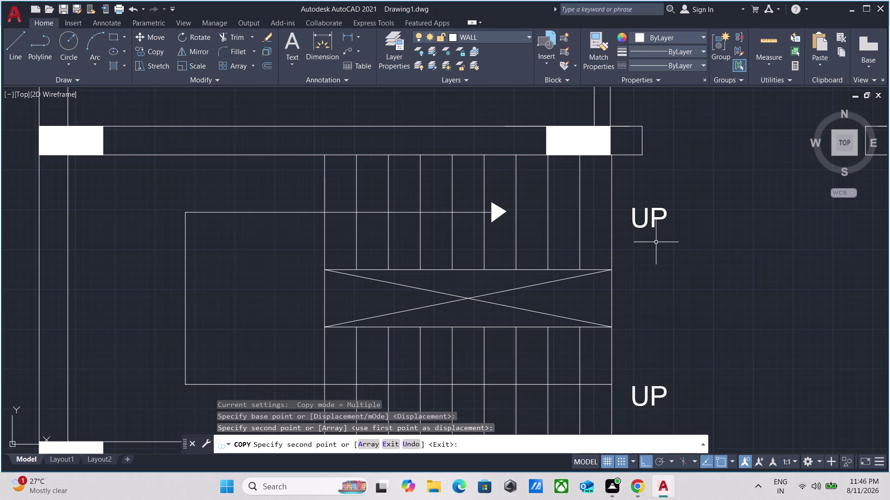
Edit the copied label's text to read 'DOWN'.
double_click(650, 221)
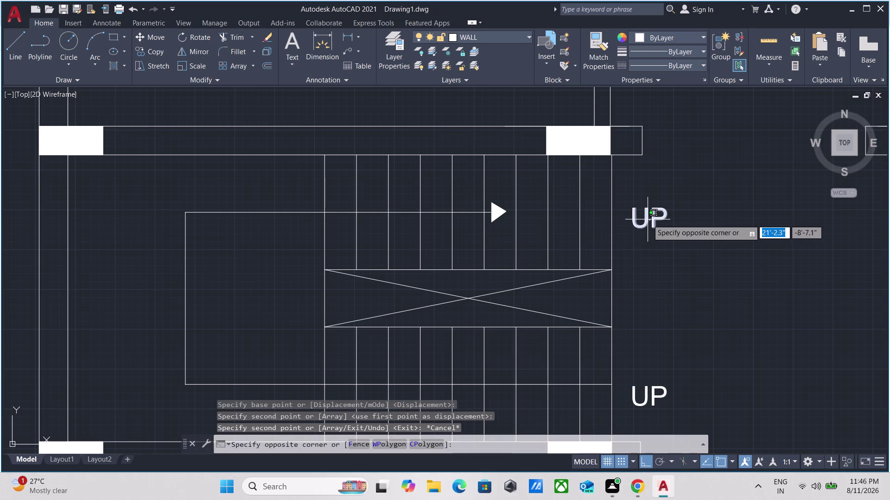
double_click(647, 220)
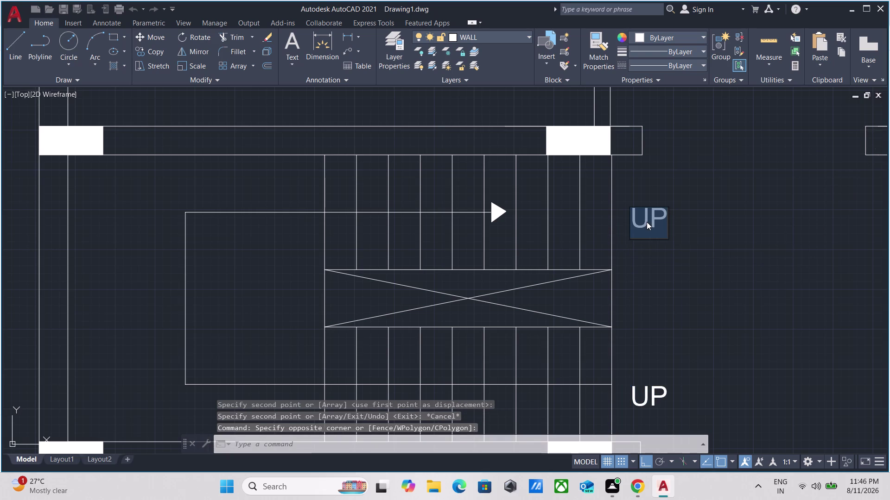
key(d)
text(O)
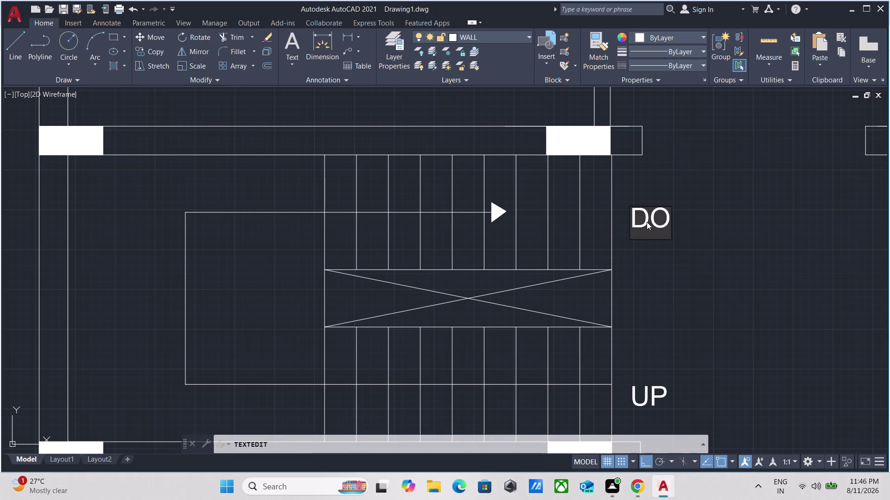
text(WN)
key(Return)
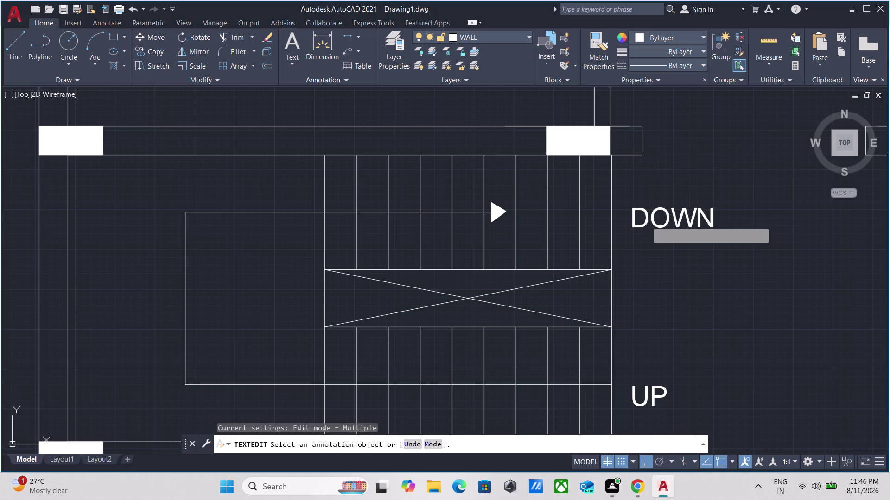
key(Return)
scroll(up, 3)
scroll(down, 3)
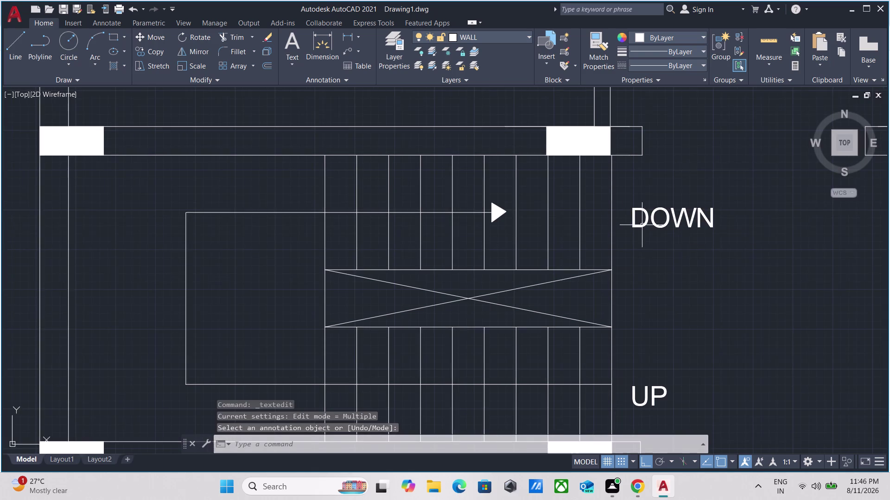
scroll(down, 3)
middle_drag(649, 226, 494, 213)
Window-select the stray door swing in the top-left room and erase it.
scroll(up, 3)
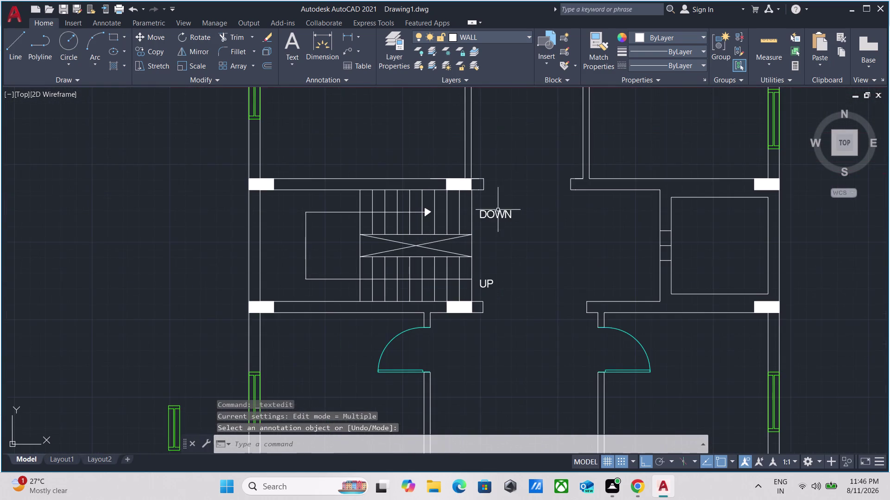
middle_drag(498, 210, 548, 351)
scroll(down, 3)
middle_drag(580, 259, 562, 339)
scroll(up, 3)
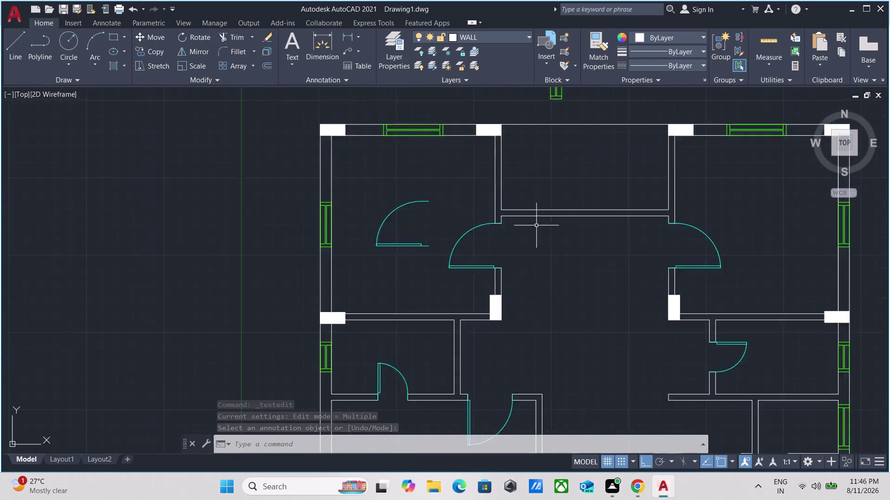
scroll(up, 3)
scroll(down, 3)
middle_drag(539, 228, 549, 242)
scroll(up, 3)
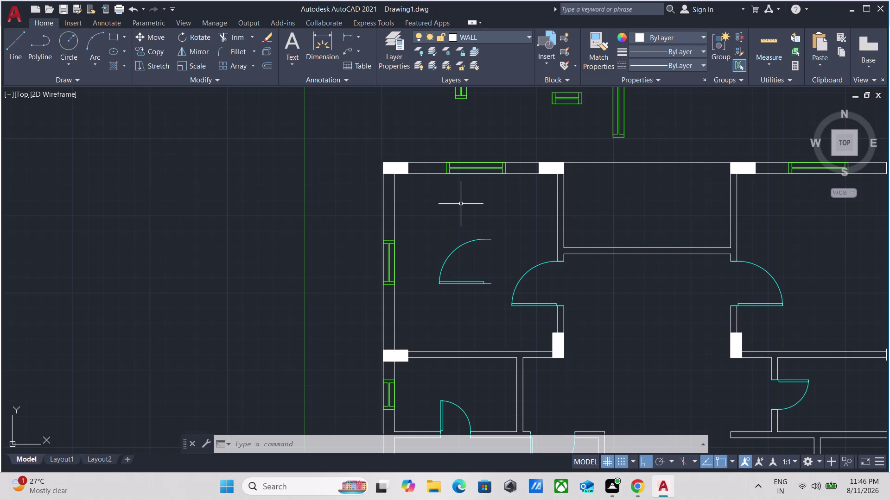
click(478, 304)
click(447, 255)
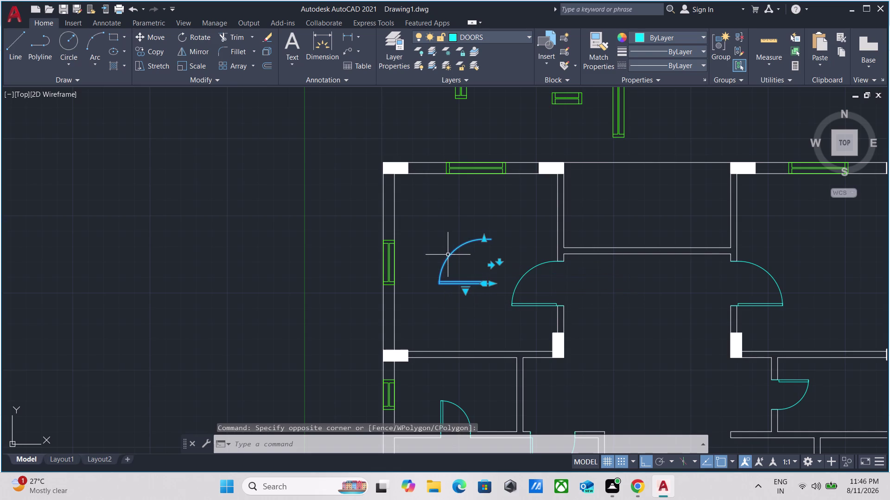
right_click(447, 256)
click(478, 259)
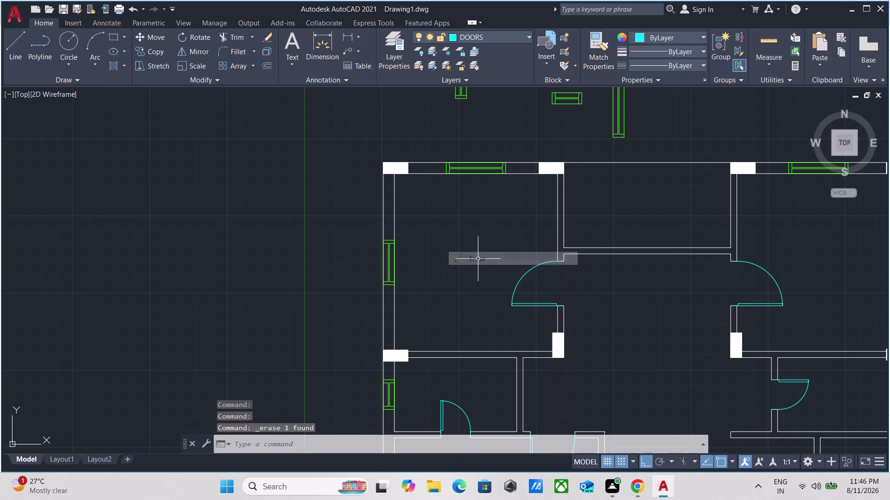
Pan down to the lower unit and begin selecting the door in the small room.
scroll(down, 3)
middle_drag(589, 288, 546, 191)
scroll(up, 3)
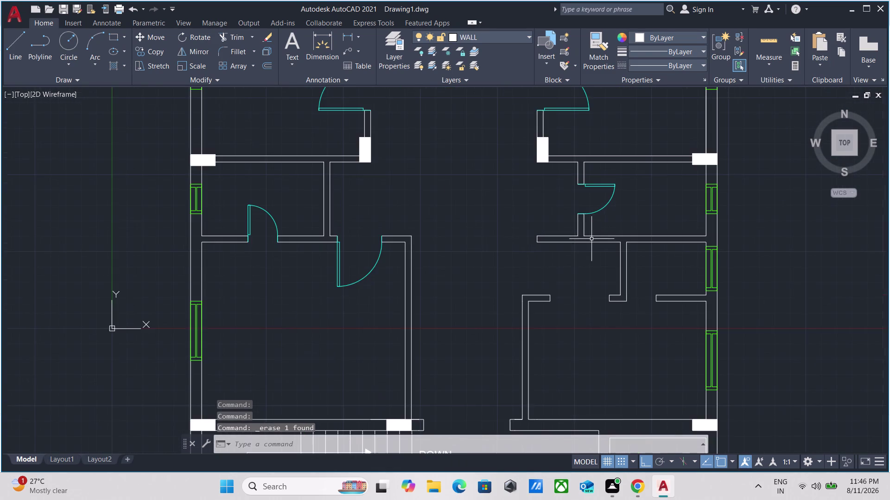
scroll(down, 3)
scroll(up, 3)
middle_drag(600, 295, 580, 183)
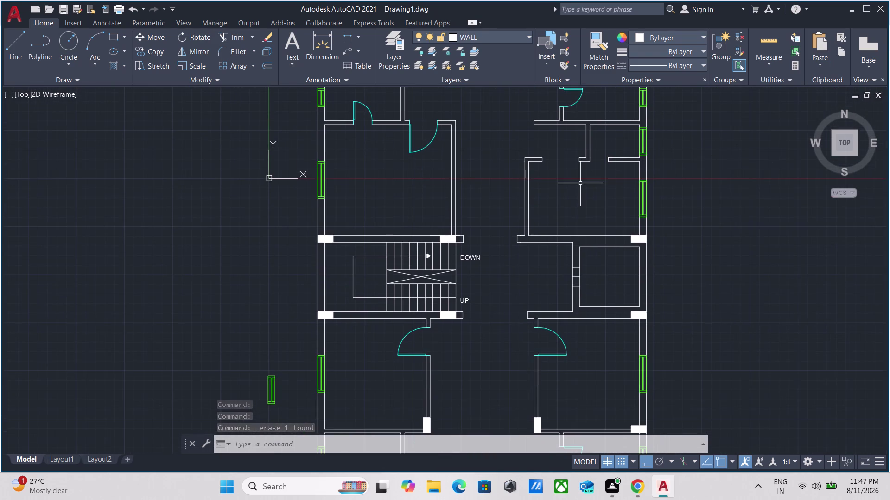
scroll(up, 3)
scroll(down, 3)
middle_drag(547, 283, 572, 199)
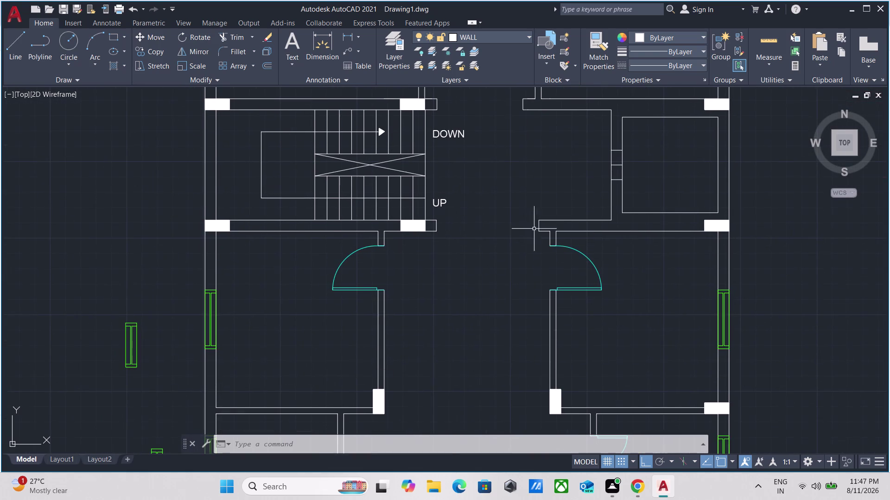
scroll(down, 3)
middle_drag(562, 290, 567, 188)
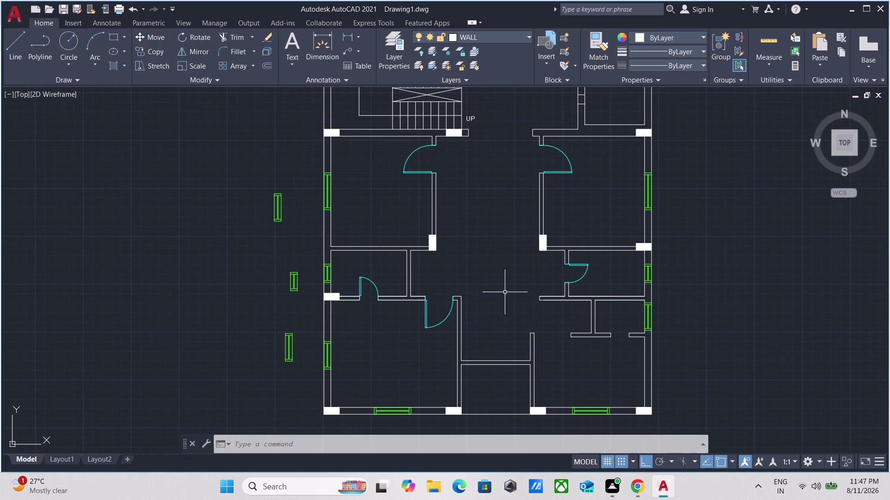
scroll(up, 3)
scroll(down, 3)
middle_drag(501, 290, 515, 212)
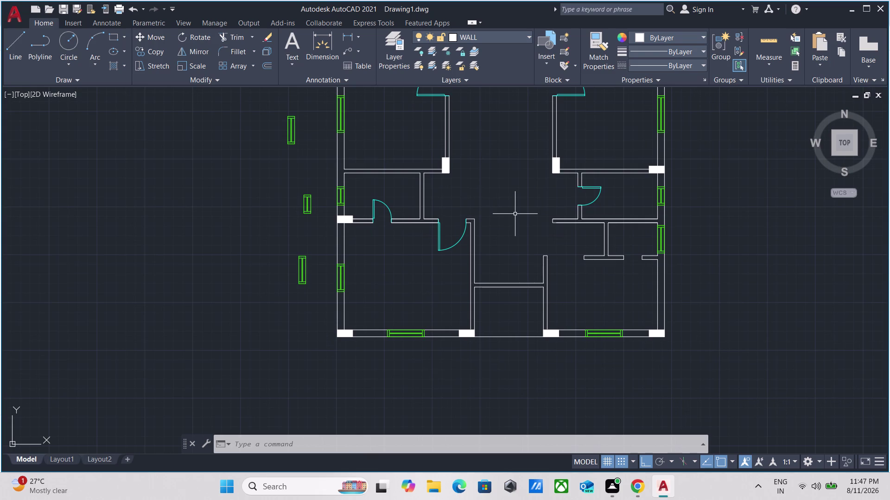
scroll(up, 3)
scroll(down, 3)
middle_drag(494, 224, 492, 243)
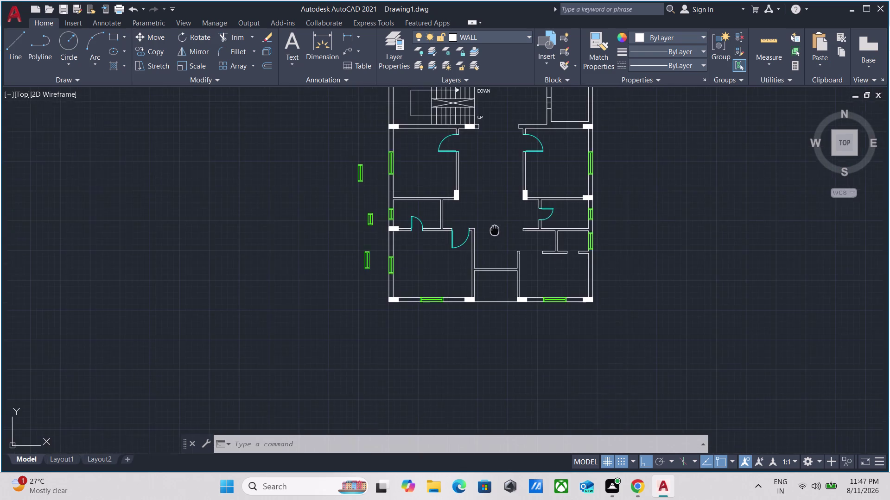
middle_drag(493, 244, 448, 464)
scroll(up, 3)
click(375, 238)
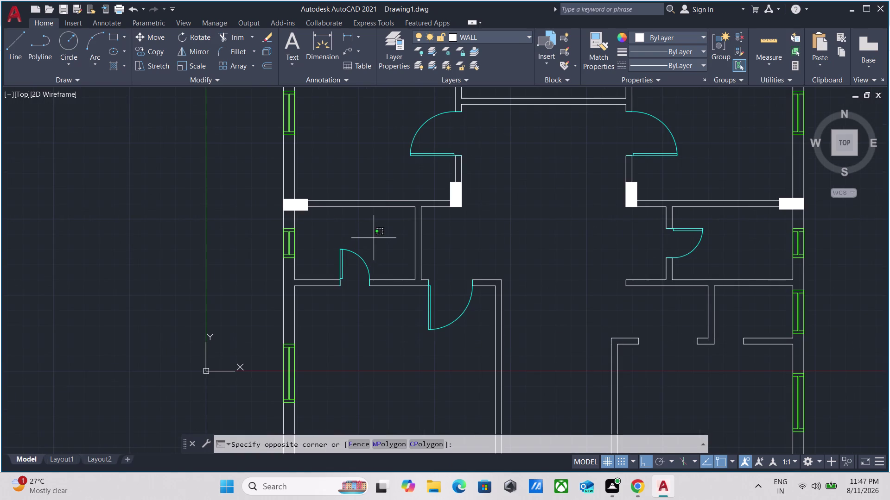
click(356, 267)
text(C)
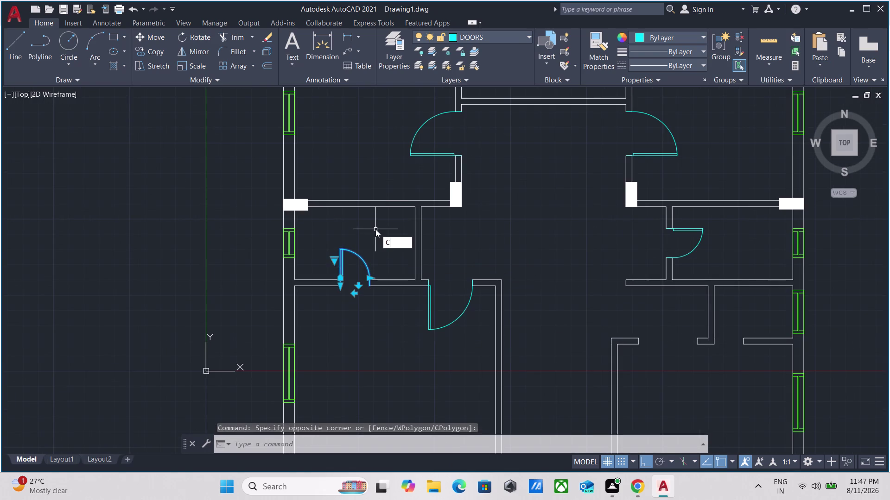
text(O)
key(Return)
scroll(up, 3)
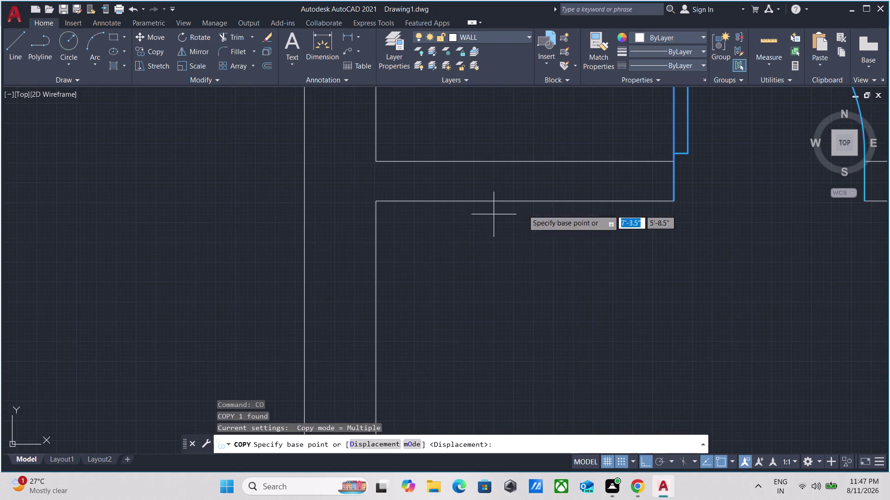
click(676, 198)
scroll(down, 3)
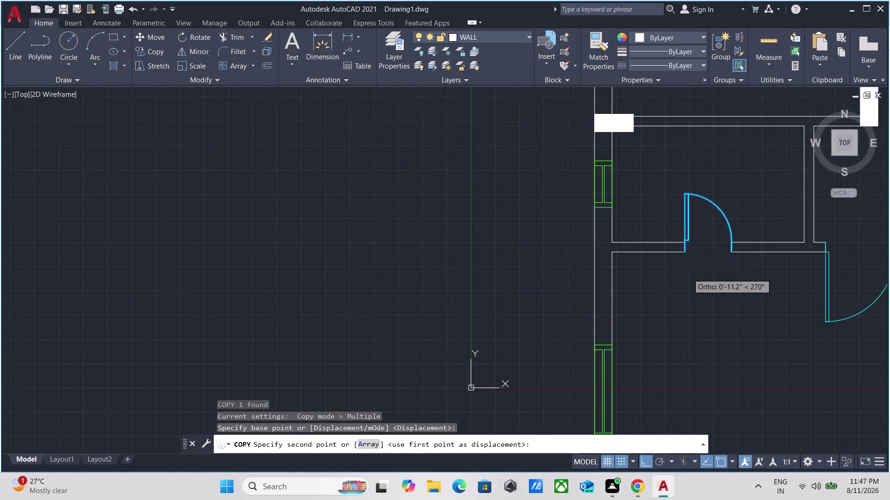
scroll(down, 3)
middle_drag(685, 274, 260, 163)
scroll(up, 3)
scroll(down, 3)
scroll(down, 3)
middle_drag(543, 292, 485, 261)
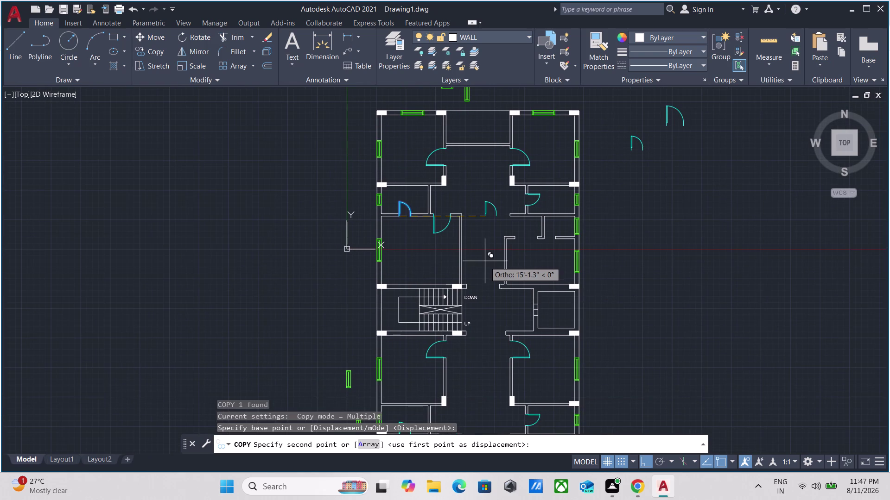
key(F8)
scroll(down, 3)
scroll(down, 3)
middle_drag(514, 283, 492, 121)
scroll(up, 3)
scroll(up, 3)
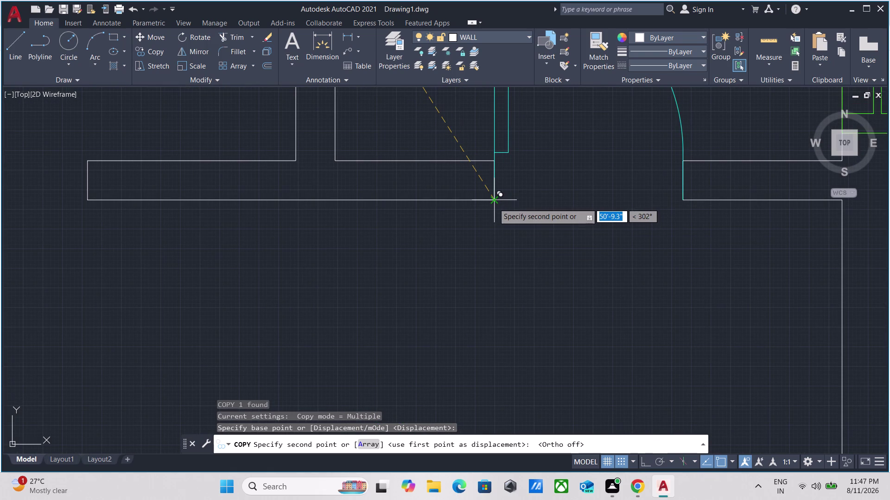
scroll(down, 3)
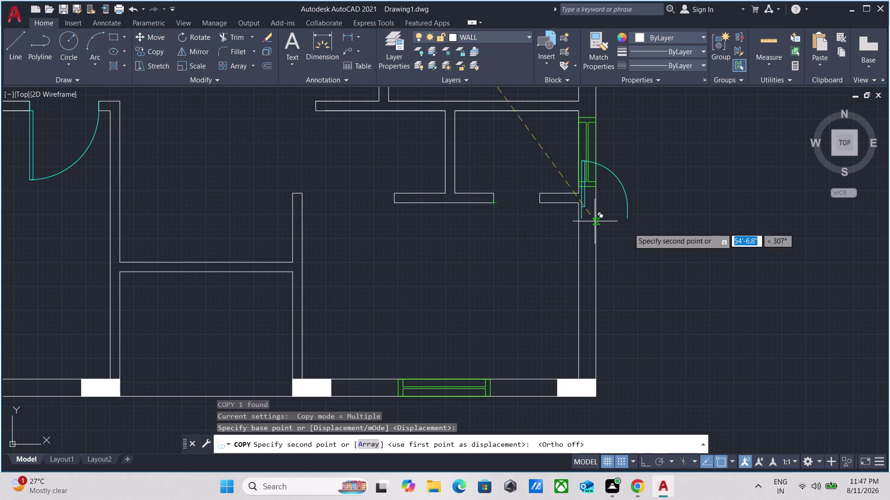
key(Escape)
scroll(down, 3)
scroll(up, 3)
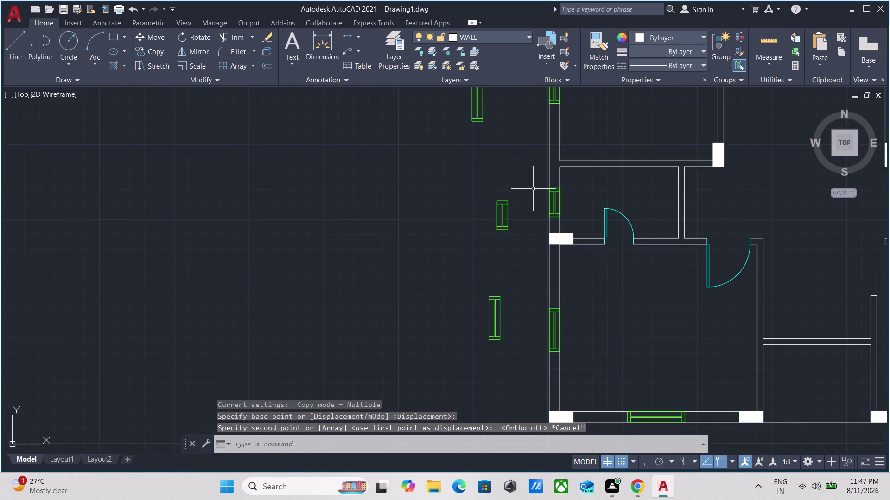
scroll(up, 3)
middle_drag(598, 186, 367, 282)
scroll(down, 3)
scroll(up, 3)
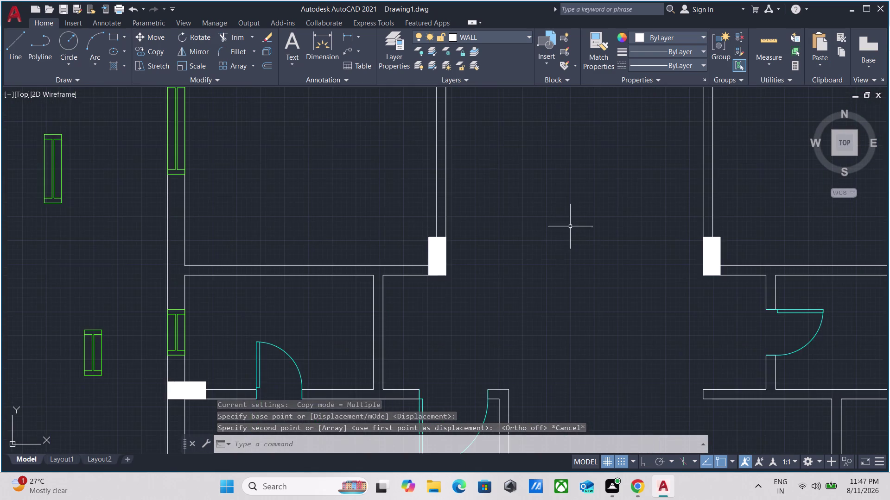
middle_drag(570, 226, 361, 248)
scroll(down, 3)
middle_drag(366, 245, 395, 306)
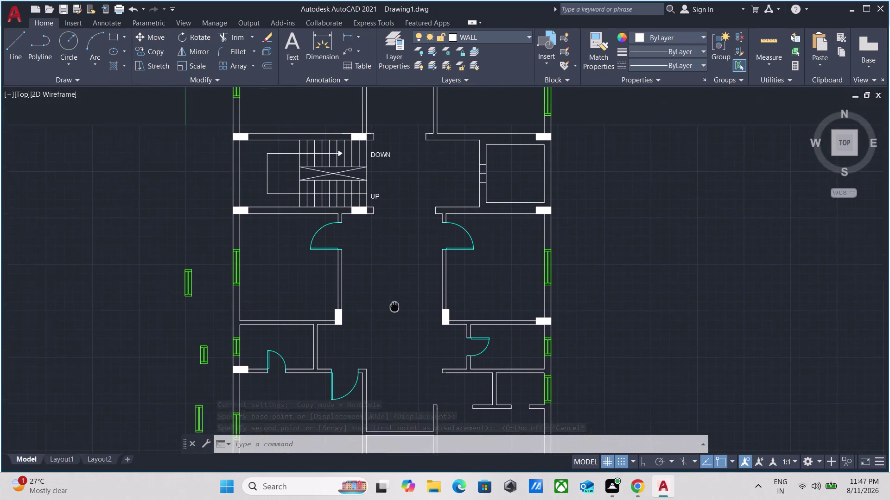
middle_drag(394, 306, 398, 344)
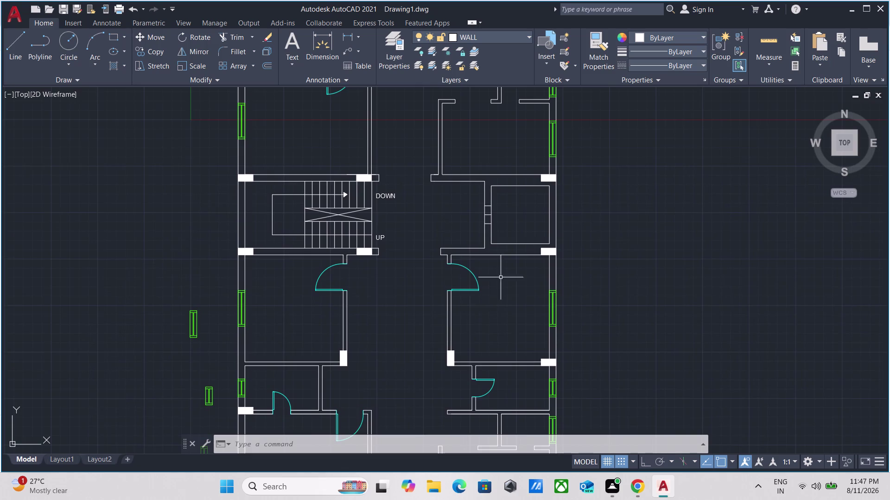
scroll(up, 3)
middle_drag(503, 218, 523, 360)
middle_drag(354, 177, 551, 411)
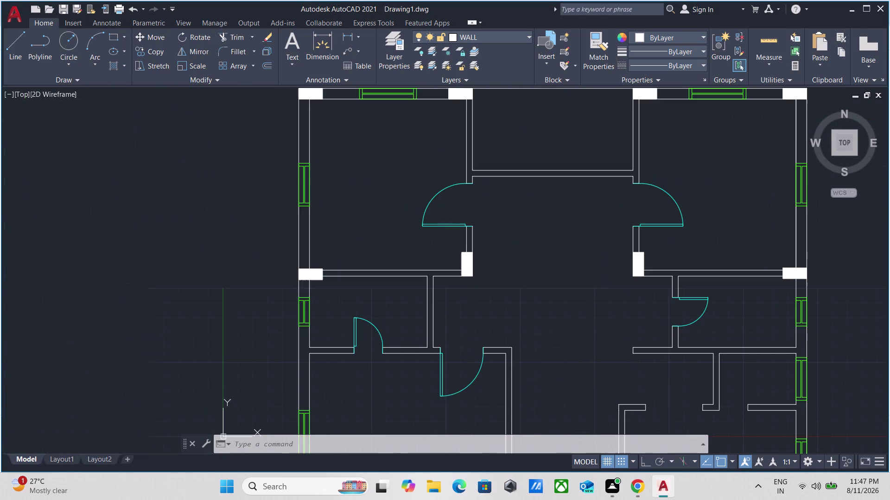
scroll(up, 3)
middle_drag(385, 209, 386, 259)
scroll(down, 3)
middle_drag(384, 261, 379, 269)
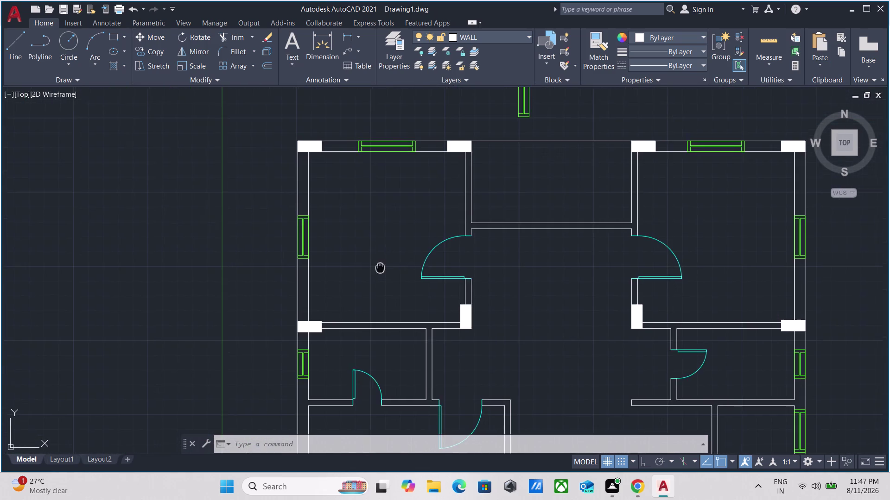
middle_drag(379, 269, 367, 288)
scroll(down, 3)
scroll(up, 3)
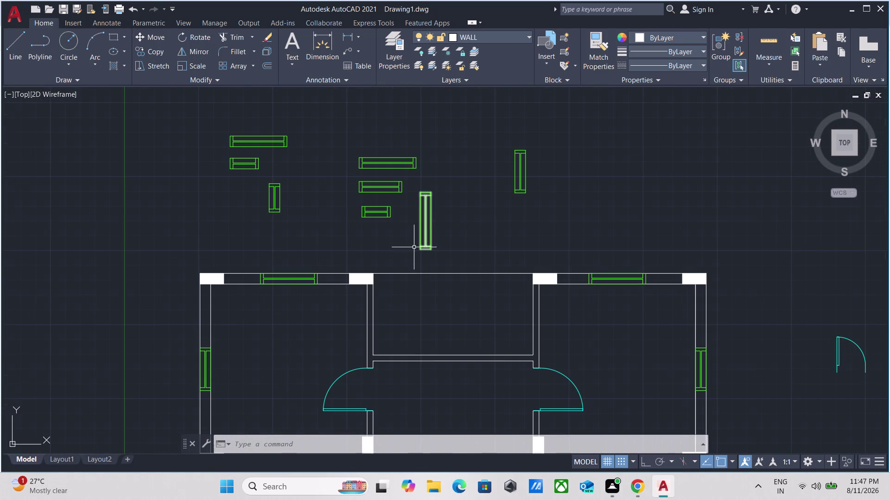
middle_drag(282, 350, 312, 265)
Start DIMLINEAR (DLI) under the MULTIPLE (MU) command for repeated dimensioning.
text(M)
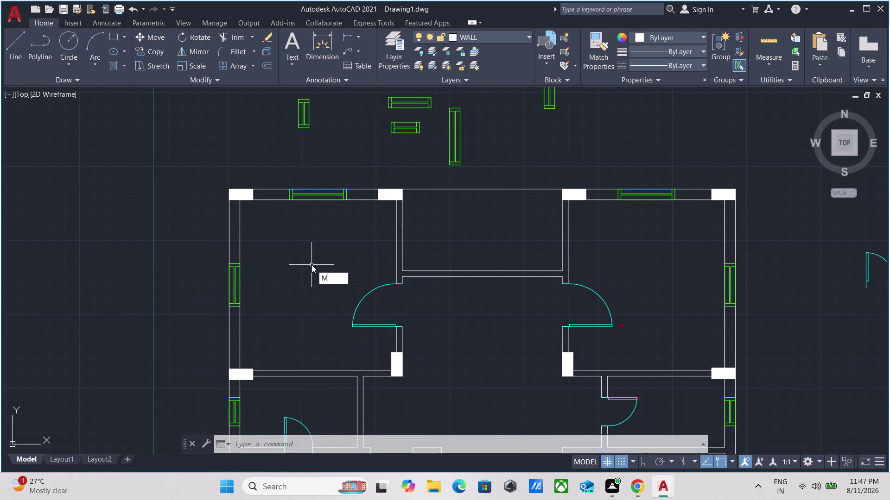
text(U)
key(Return)
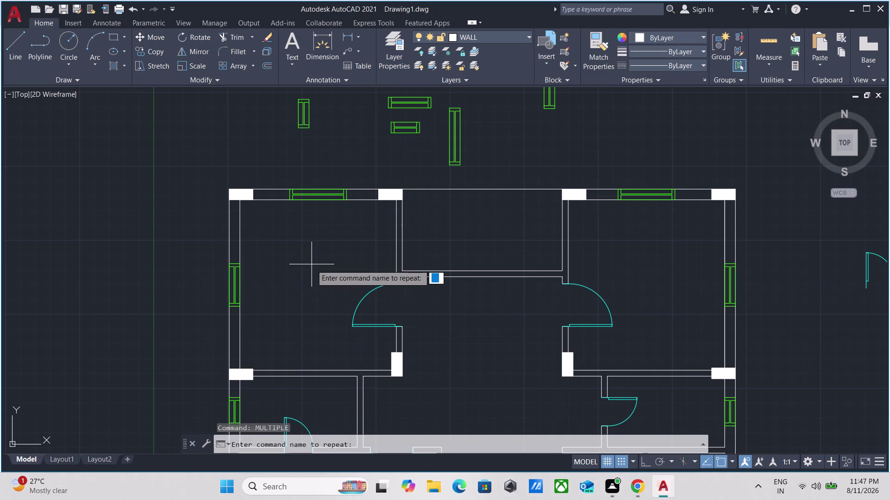
key(d)
text(L)
text(I)
key(Return)
Dimension the left bedroom's height as 12' with Ortho on.
scroll(up, 3)
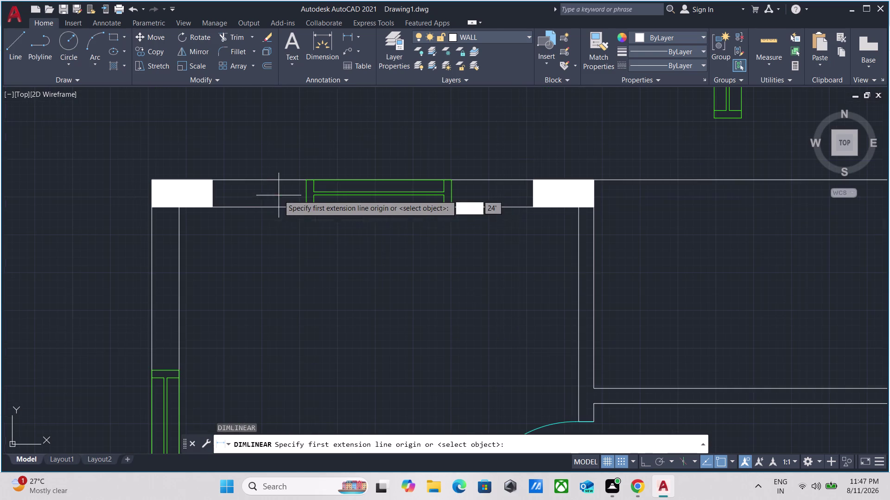
click(280, 207)
middle_drag(268, 325, 268, 325)
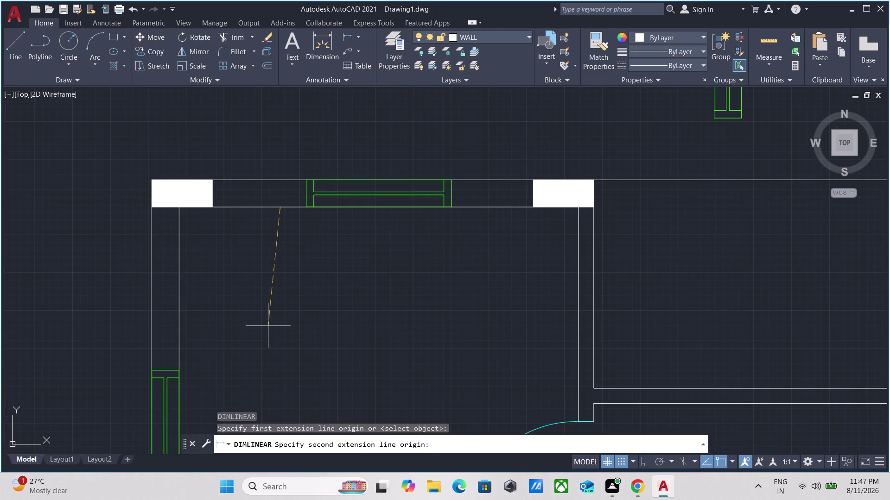
middle_drag(267, 325, 291, 270)
key(F8)
scroll(down, 3)
middle_drag(316, 297, 348, 147)
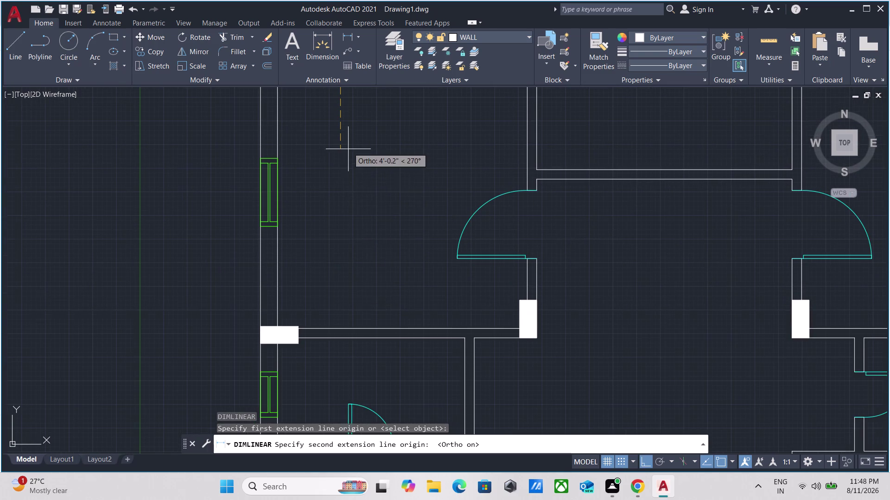
click(338, 327)
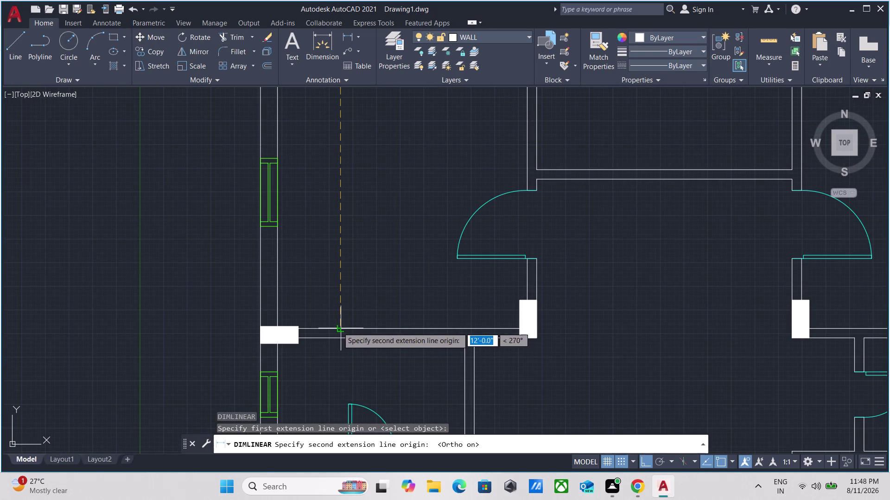
click(340, 268)
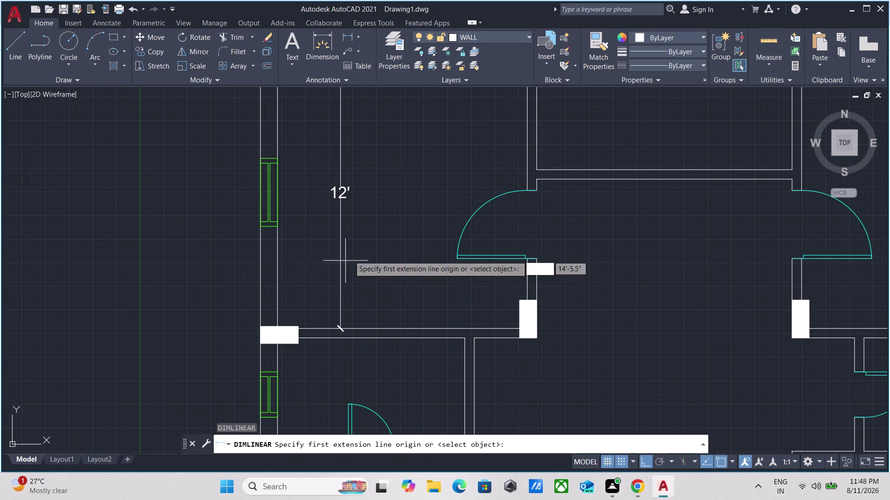
Dimension the left bedroom's width as 11'.
scroll(down, 3)
middle_drag(377, 179, 355, 286)
scroll(up, 3)
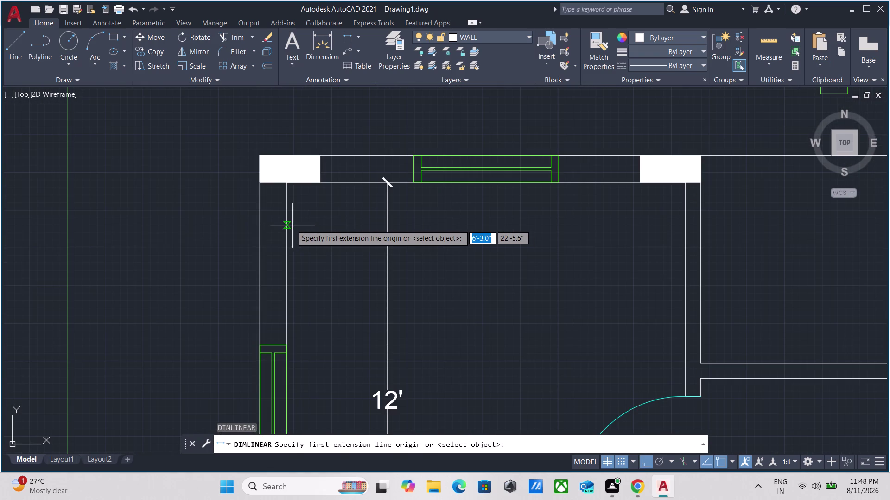
click(288, 222)
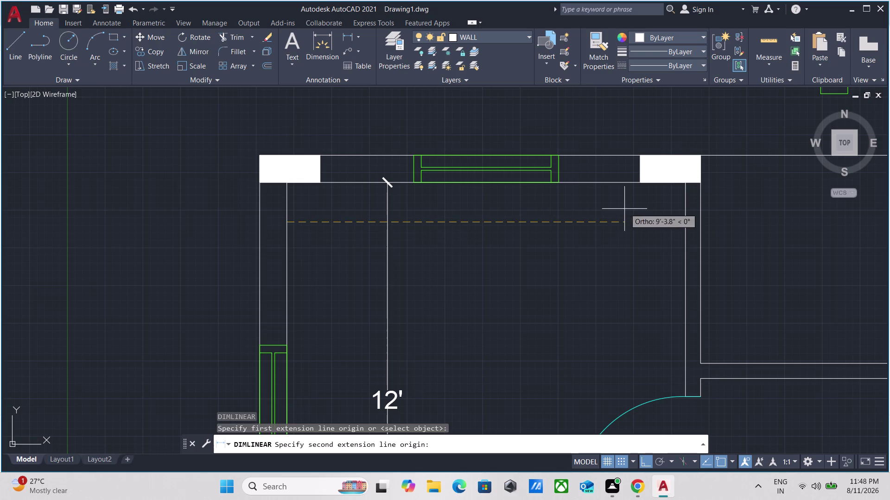
click(683, 223)
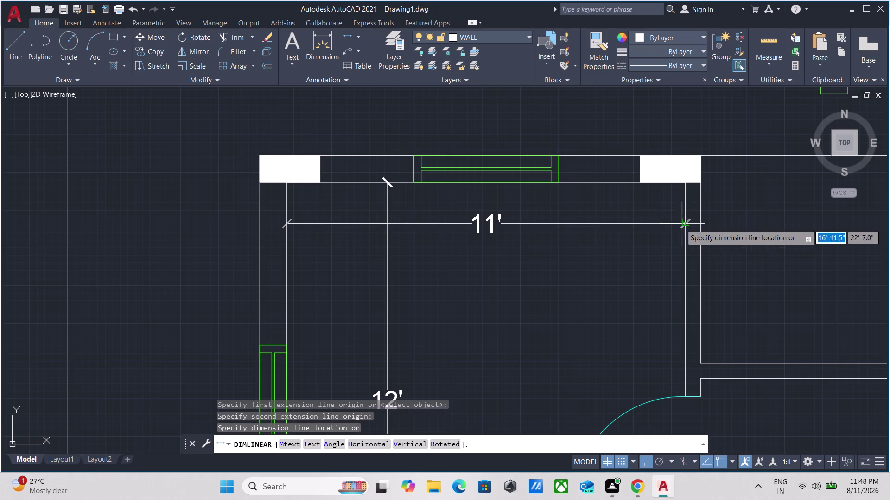
click(669, 223)
Dimension the central room's width as 11'-3.0" and cancel an unfinished vertical dimension.
scroll(down, 3)
middle_drag(712, 260, 105, 188)
scroll(down, 3)
middle_drag(147, 190, 249, 225)
scroll(up, 3)
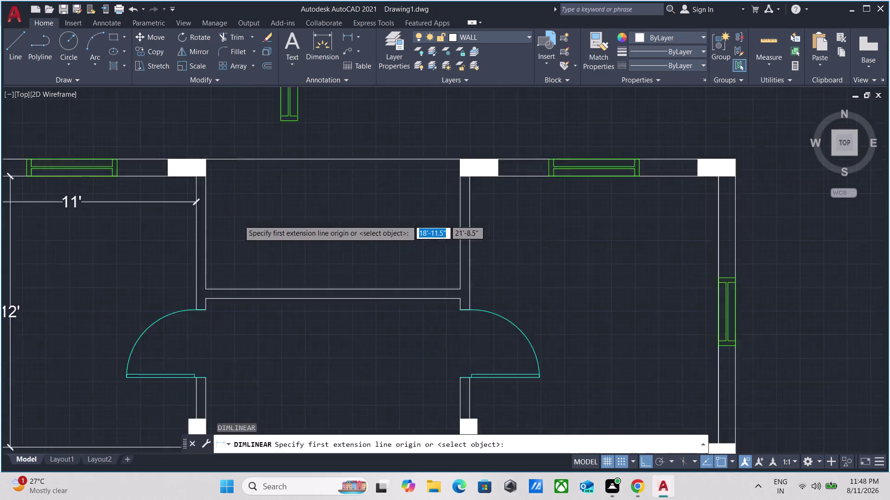
click(183, 215)
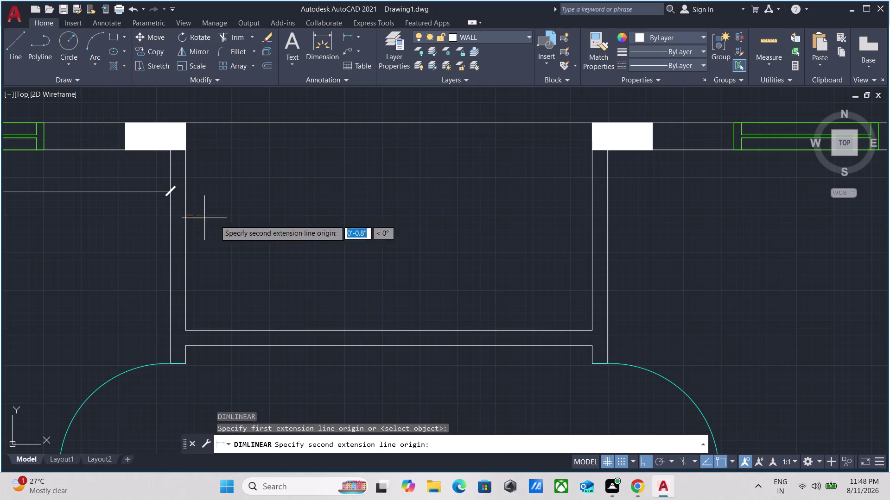
click(594, 217)
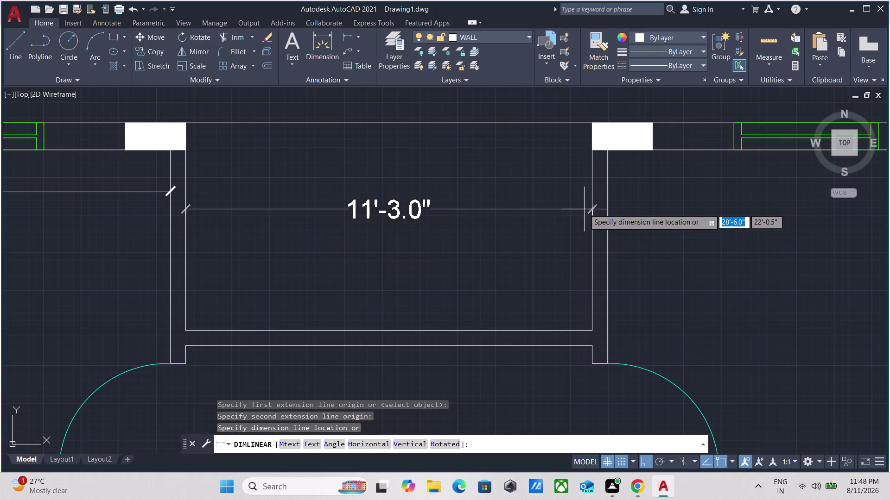
click(584, 208)
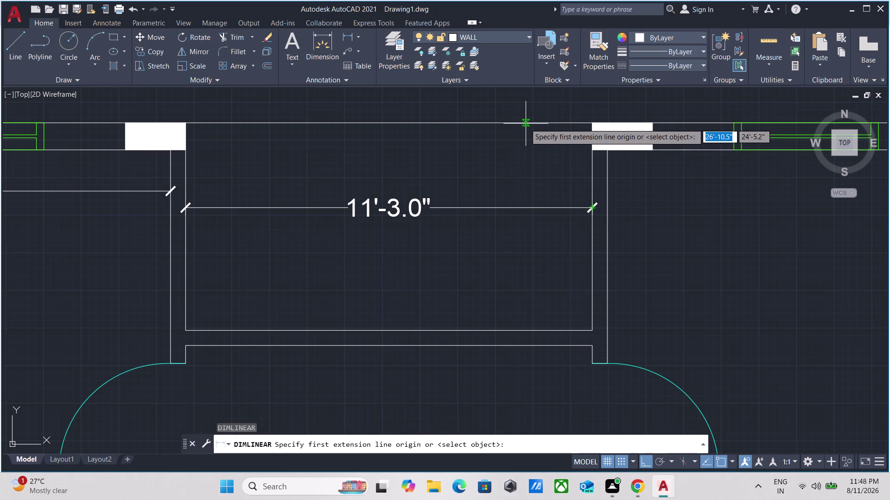
click(525, 124)
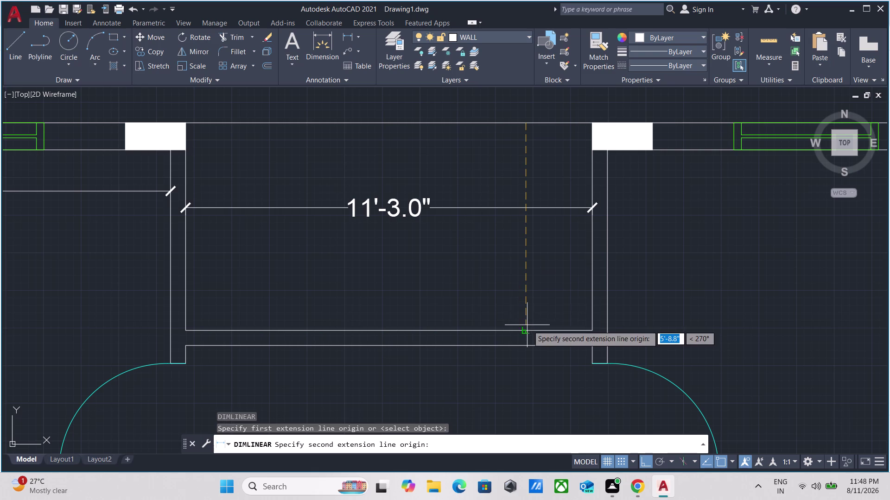
click(524, 330)
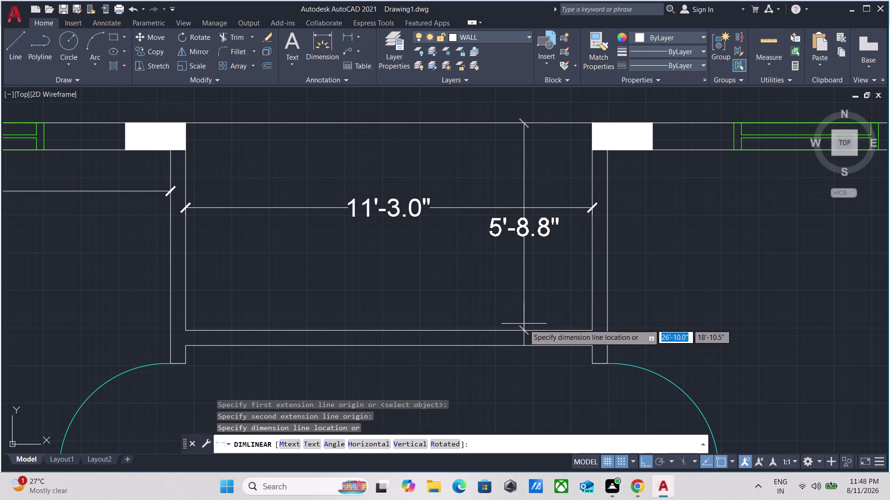
key(Escape)
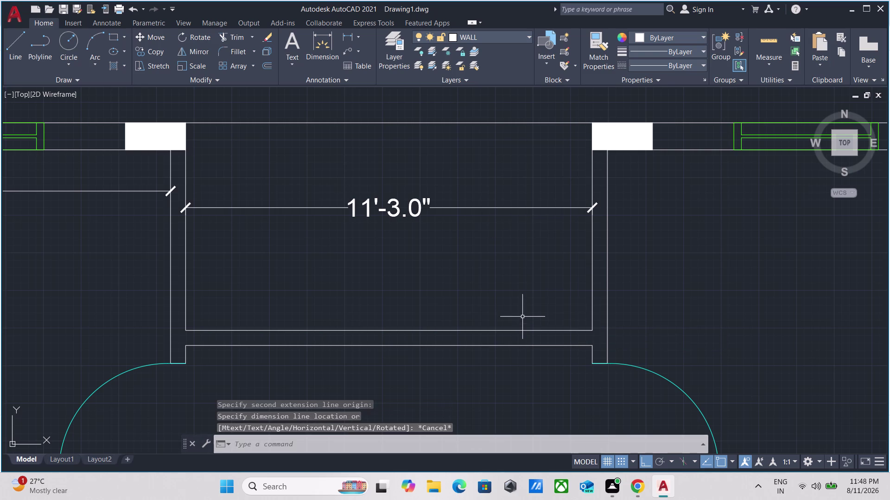
scroll(down, 3)
middle_drag(522, 317, 492, 354)
scroll(up, 3)
middle_drag(305, 229, 310, 232)
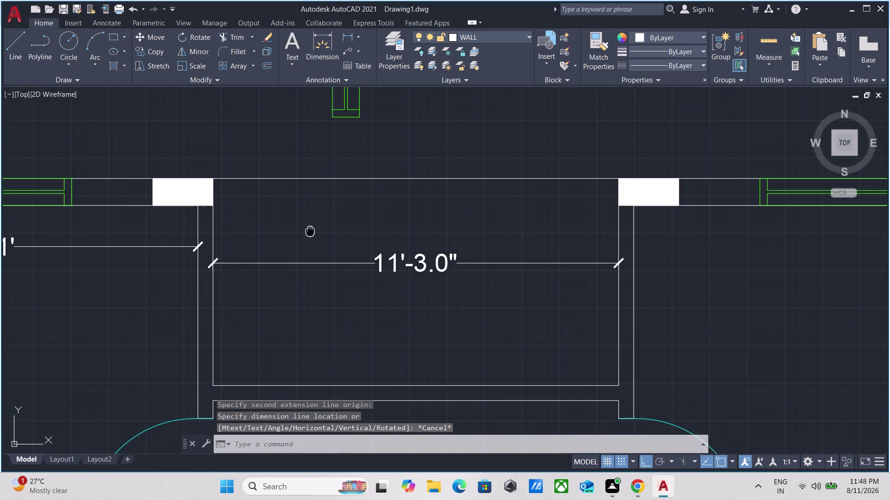
middle_drag(310, 232, 390, 301)
drag(459, 277, 451, 272)
click(409, 230)
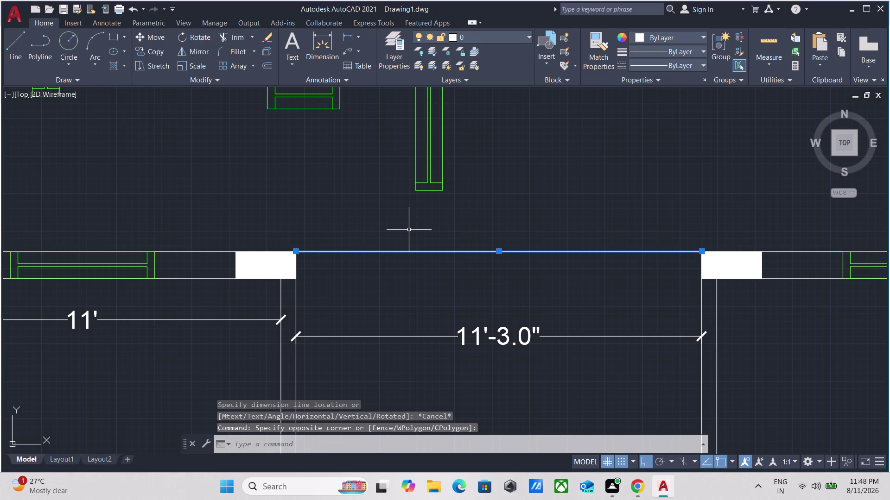
key(o)
key(Return)
click(417, 247)
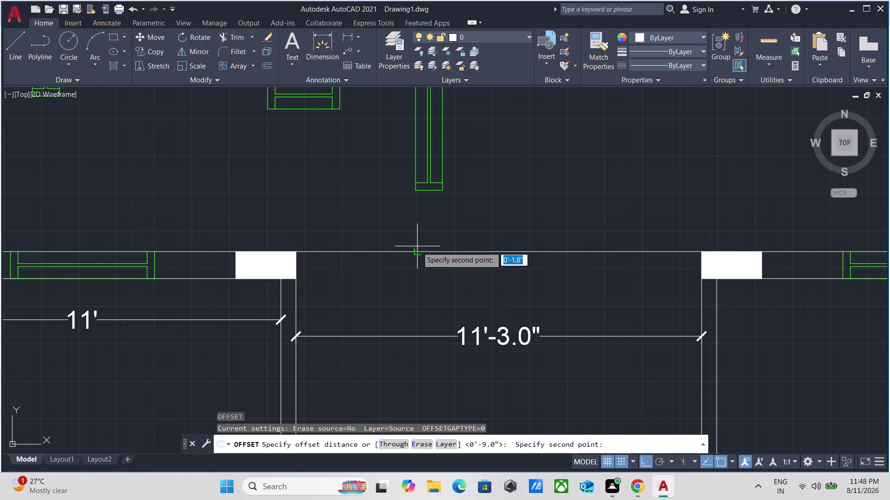
click(417, 291)
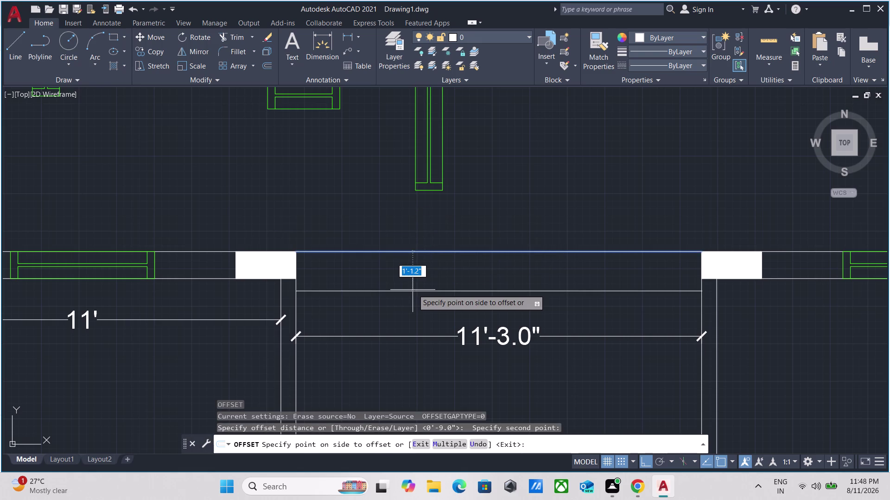
key(9)
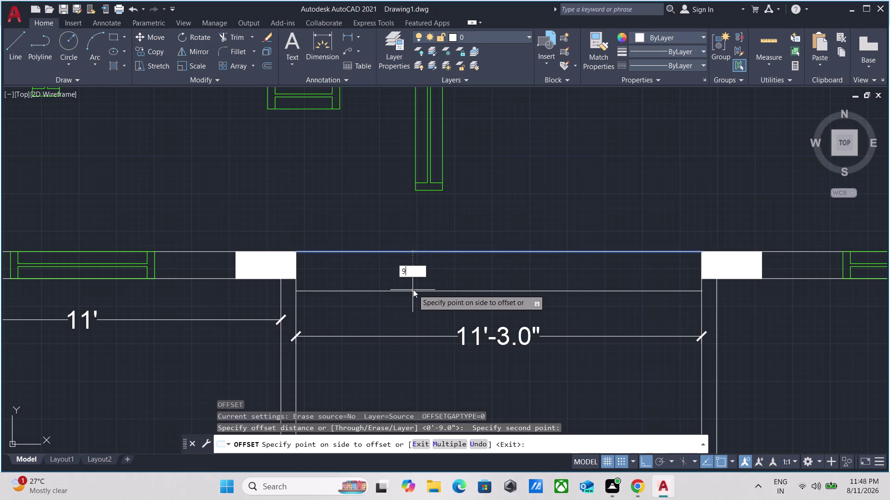
key(shift+quotedbl)
key(Return)
key(Escape)
scroll(down, 3)
scroll(up, 3)
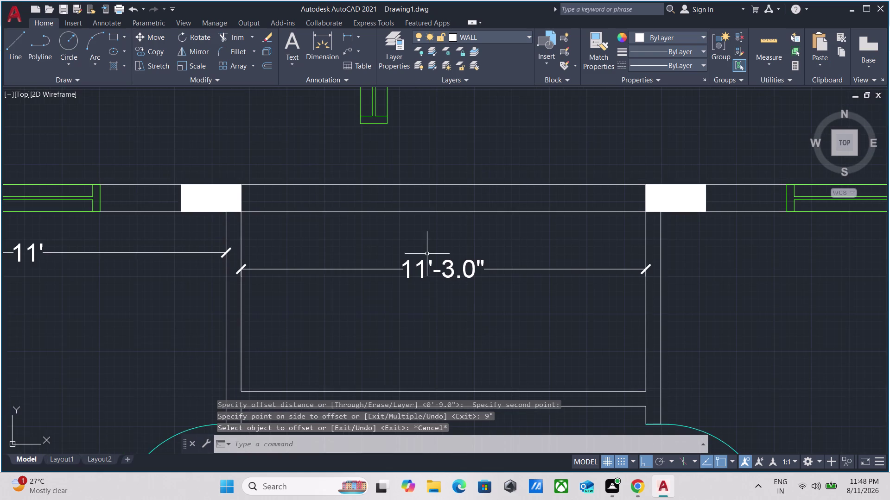
middle_drag(426, 253, 414, 236)
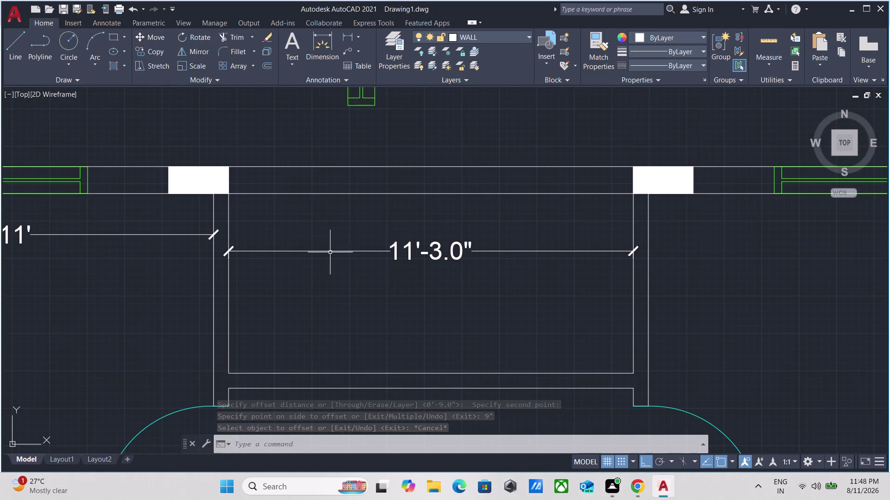
scroll(down, 3)
middle_drag(329, 252, 339, 256)
Start repeating linear dimensioning with MULTIPLE and DLI, and add a 5' vertical dimension.
text(M)
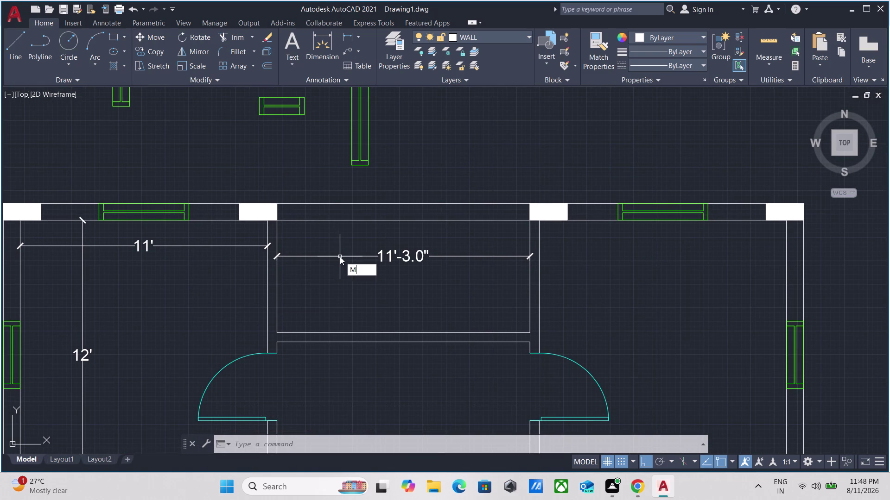
text(U)
key(Return)
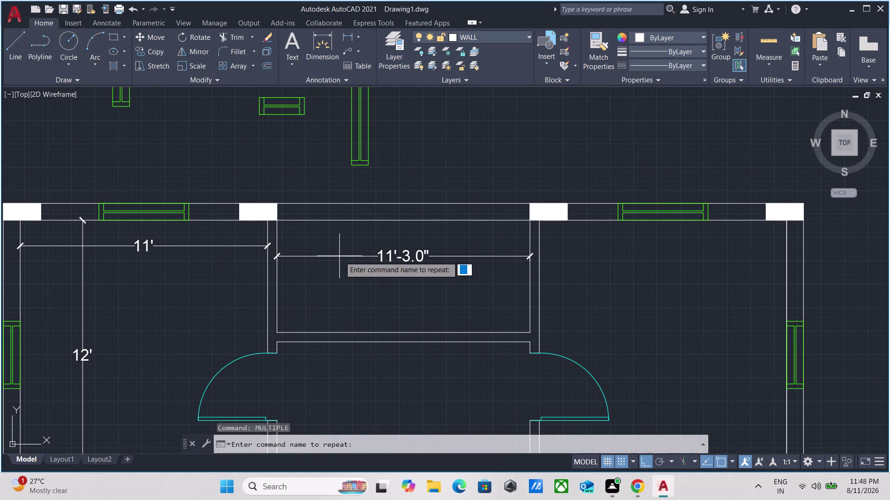
text(DLI)
key(Return)
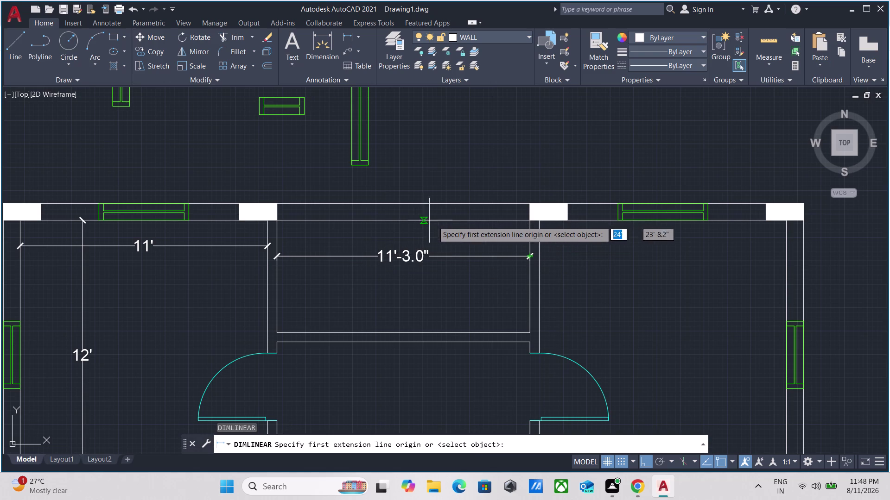
click(452, 220)
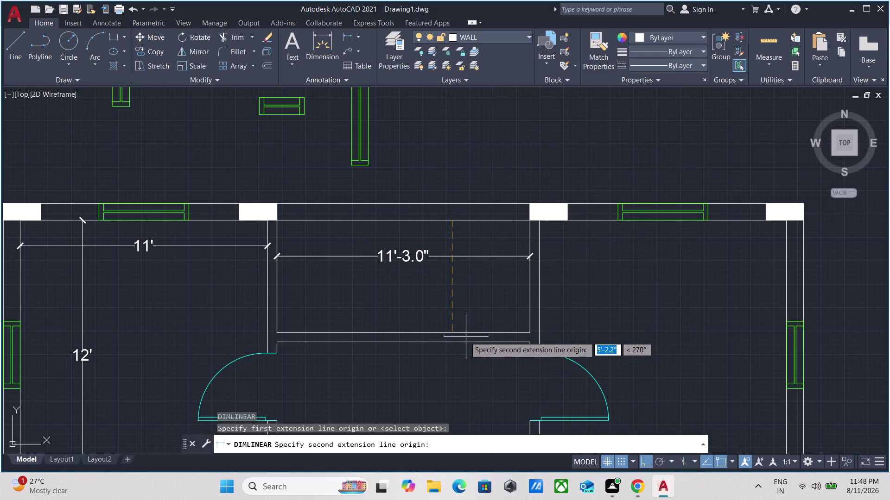
click(454, 333)
click(459, 305)
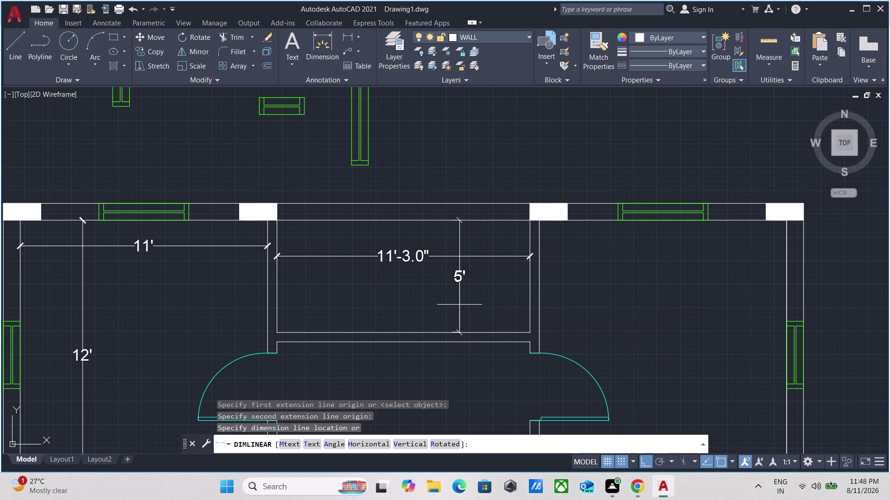
Dimension the right bedroom at 12' high and 11' wide.
scroll(down, 3)
middle_drag(407, 294, 222, 244)
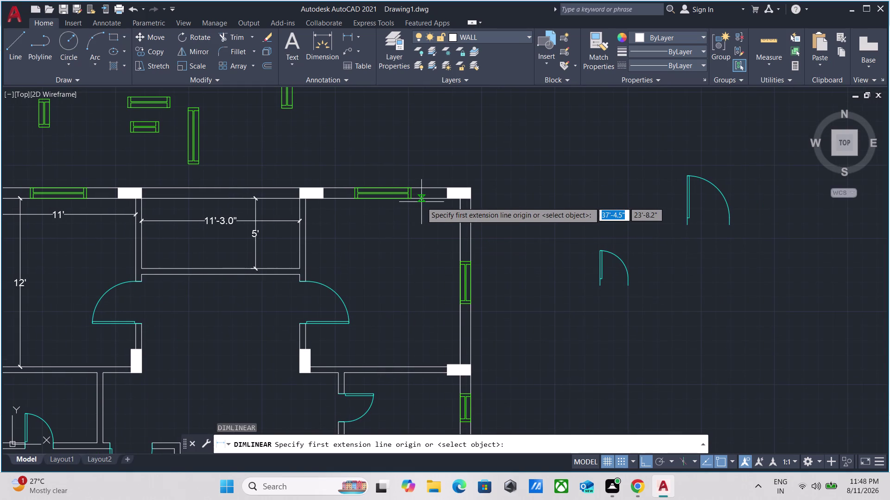
click(424, 201)
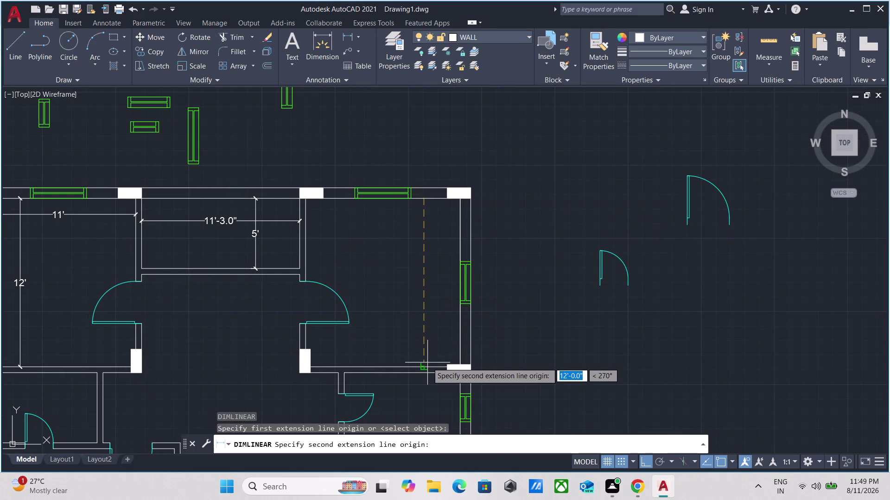
click(425, 367)
click(420, 339)
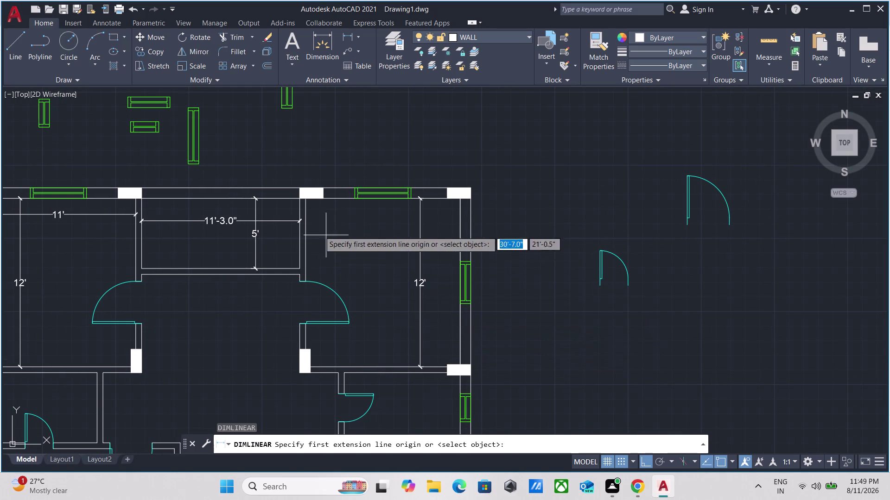
click(305, 204)
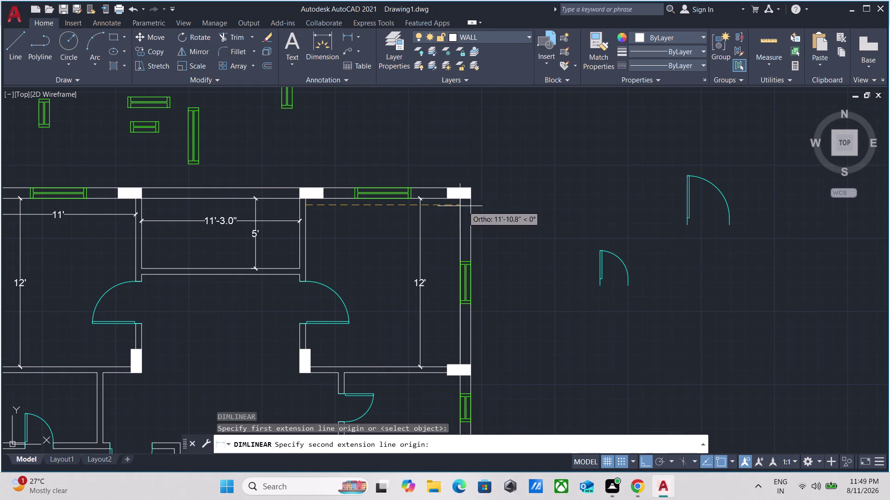
click(459, 205)
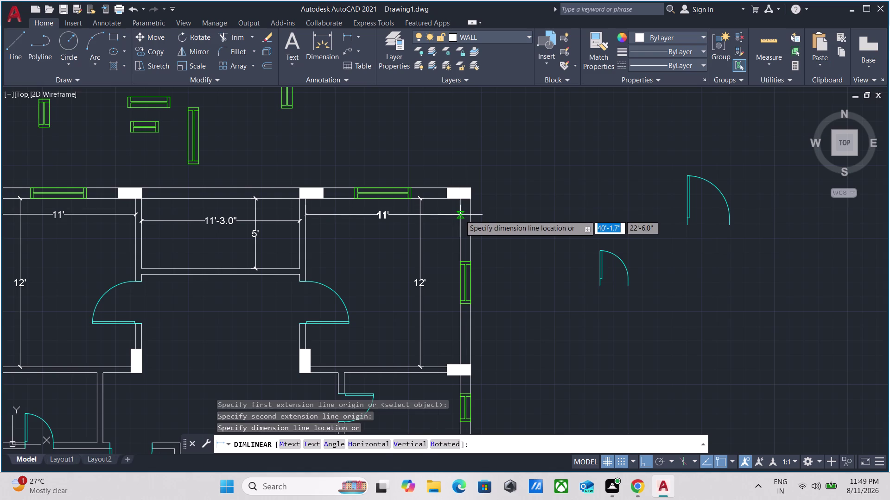
click(460, 215)
Add the small room's 5' depth and 8'-3.0" width dimensions.
scroll(down, 3)
middle_drag(347, 278, 347, 193)
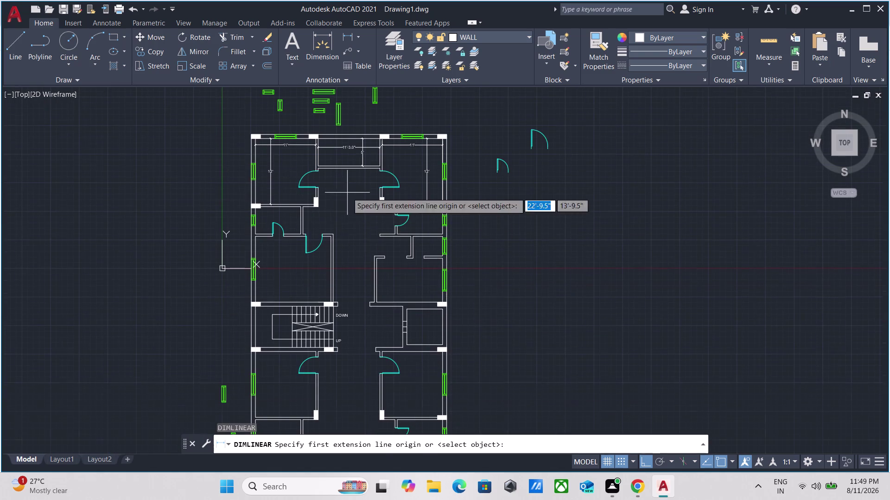
scroll(up, 3)
scroll(up, 3)
middle_drag(339, 214, 345, 215)
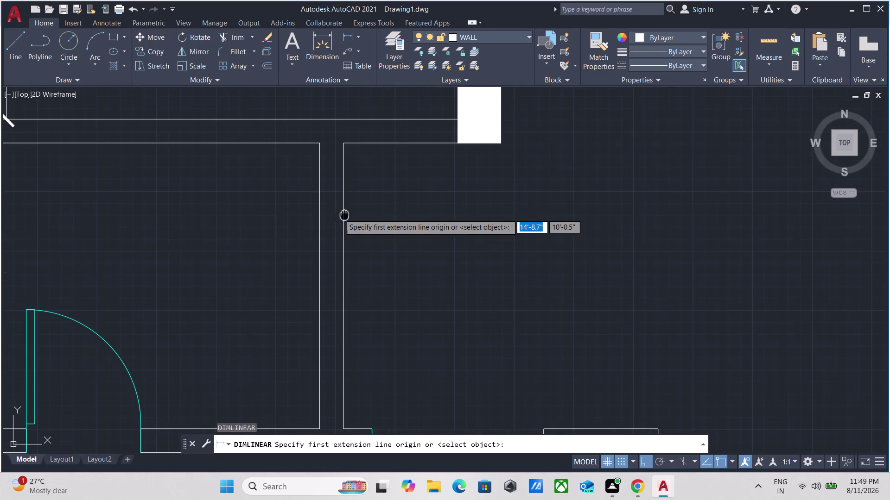
middle_drag(344, 215, 432, 220)
click(367, 147)
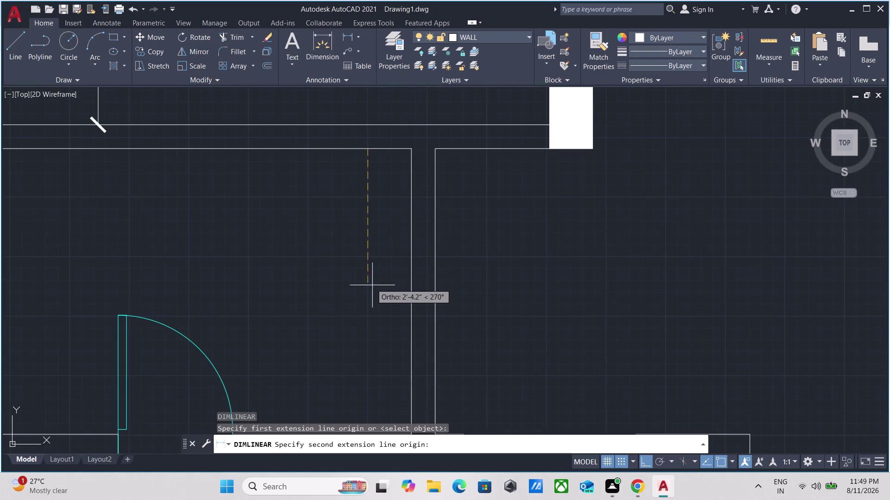
middle_drag(371, 285, 375, 159)
click(370, 308)
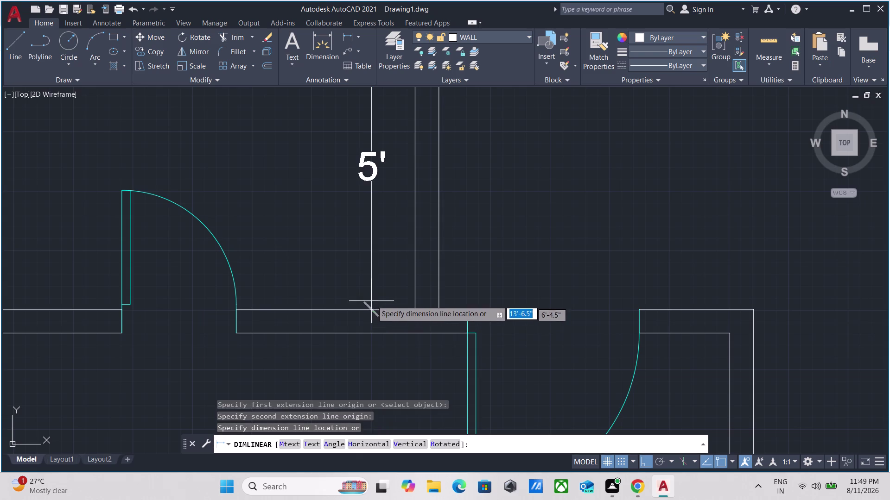
scroll(down, 3)
click(373, 270)
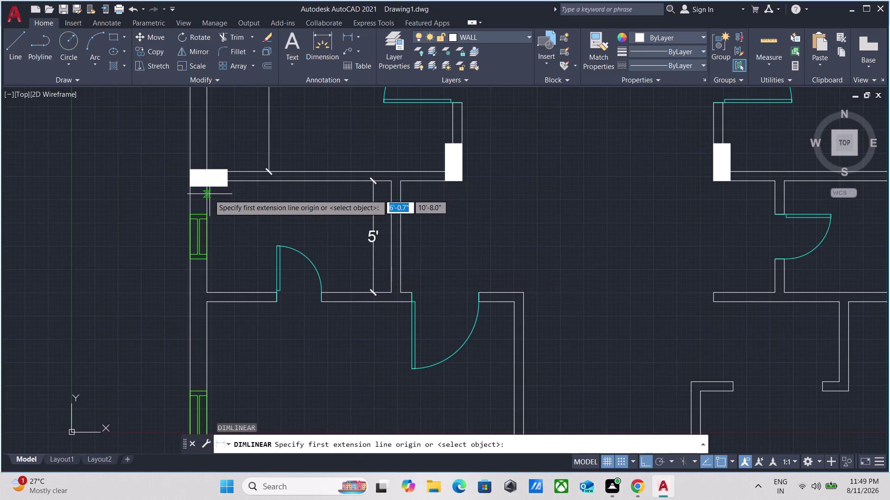
click(205, 197)
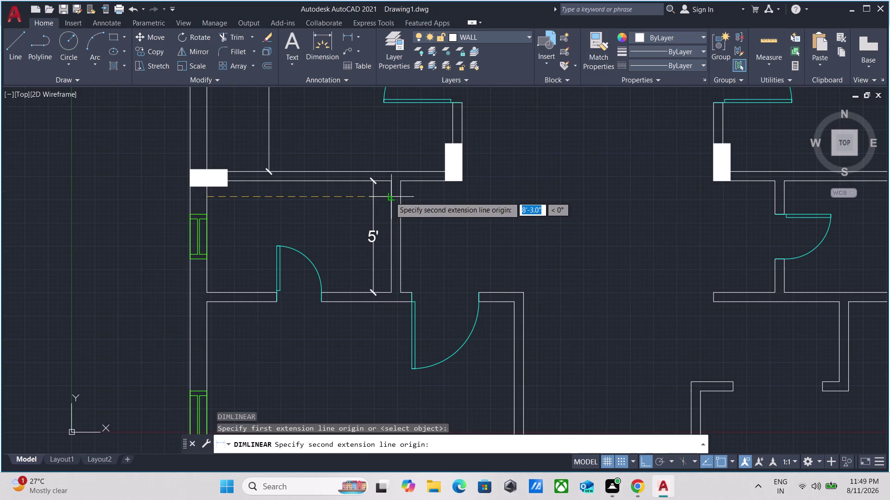
click(390, 196)
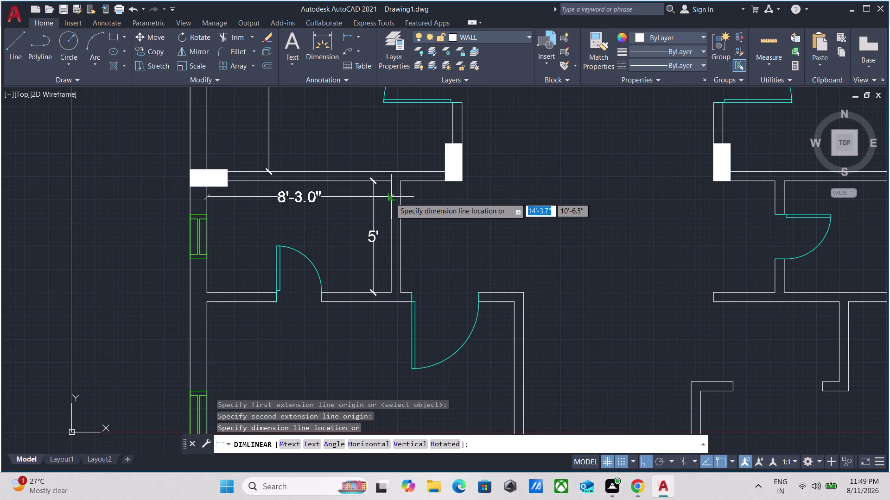
click(409, 197)
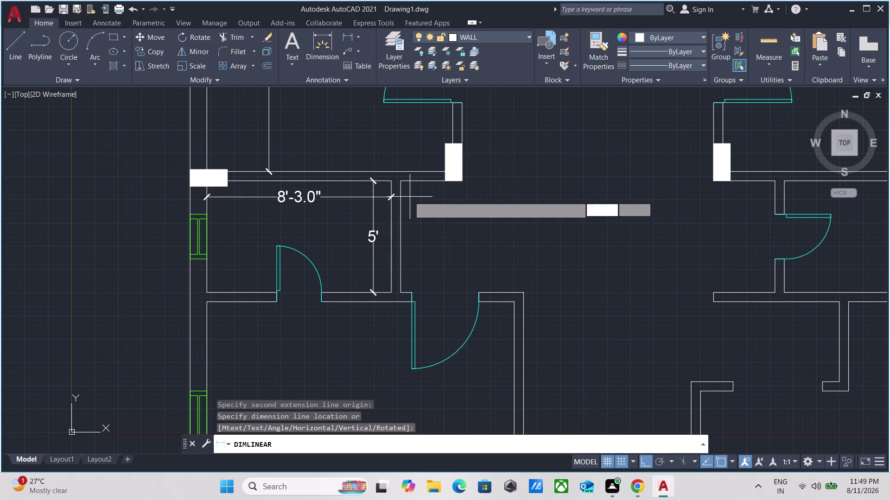
Begin a width dimension in the neighbouring unit's room, then cancel it with Esc.
scroll(down, 3)
middle_drag(552, 227, 190, 226)
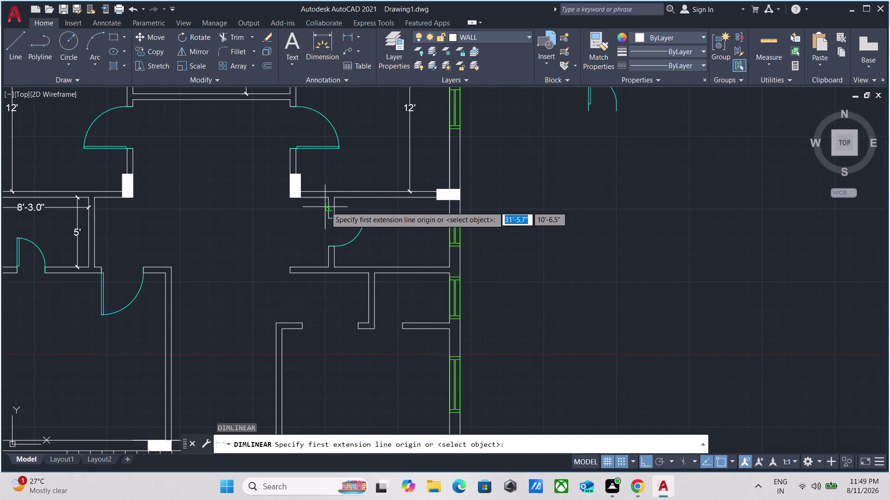
scroll(up, 3)
click(340, 190)
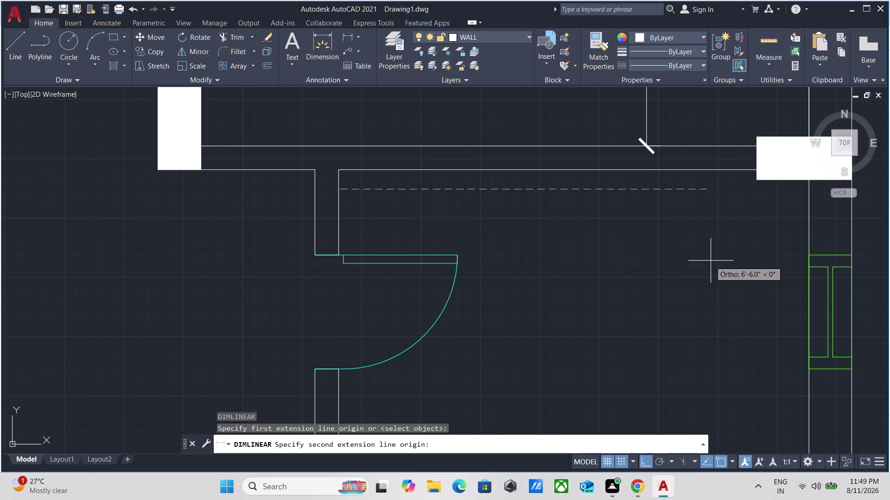
middle_drag(673, 260, 544, 288)
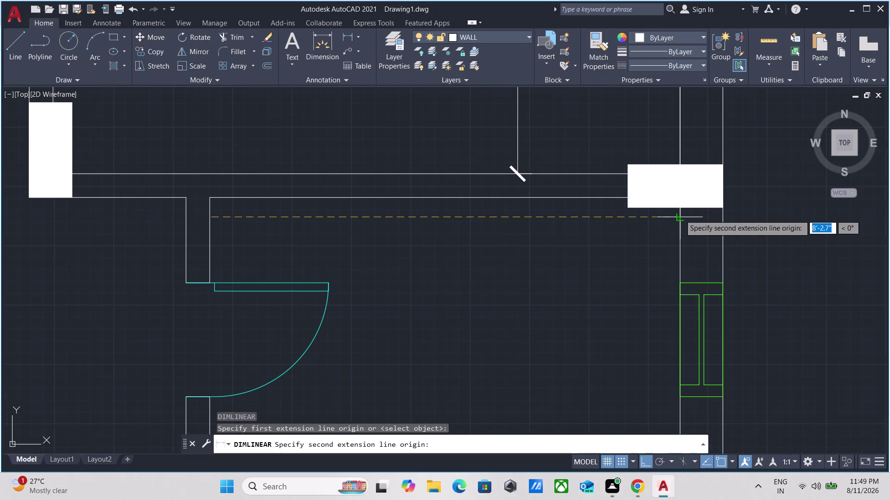
click(680, 215)
scroll(down, 3)
key(Escape)
scroll(up, 3)
middle_drag(683, 235, 517, 321)
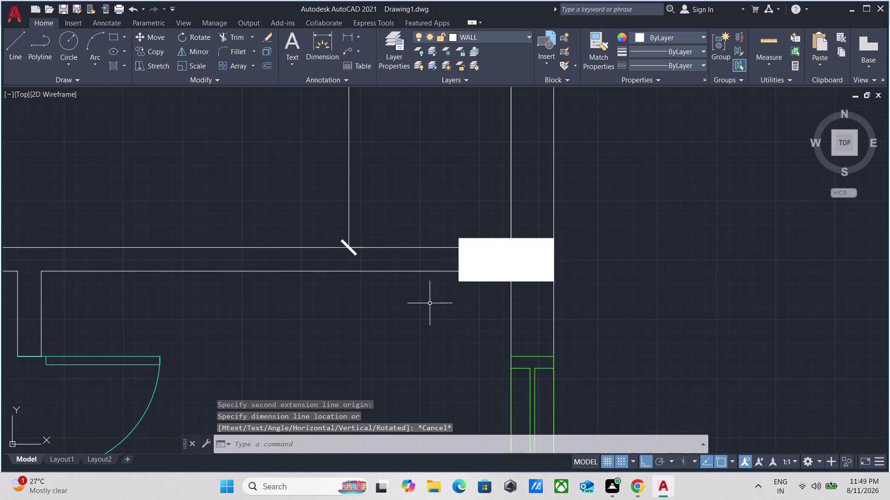
scroll(down, 3)
middle_drag(429, 302, 415, 252)
Restart repeating DLI and add the right unit's small room 8'-3.0" width dimension.
key(m)
key(u)
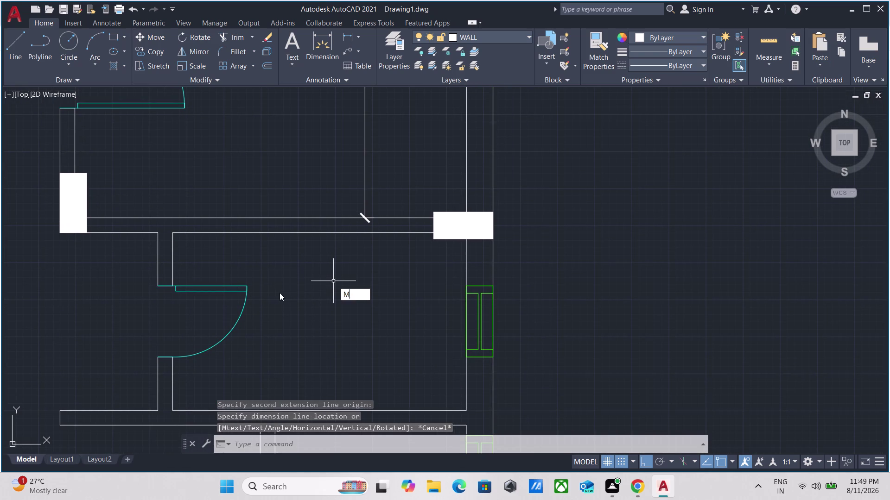
key(Return)
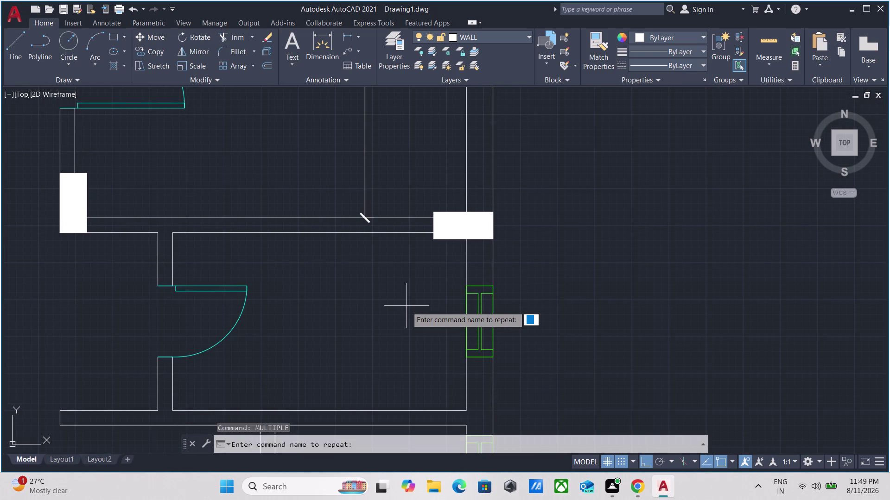
text(DLI)
key(Return)
scroll(up, 3)
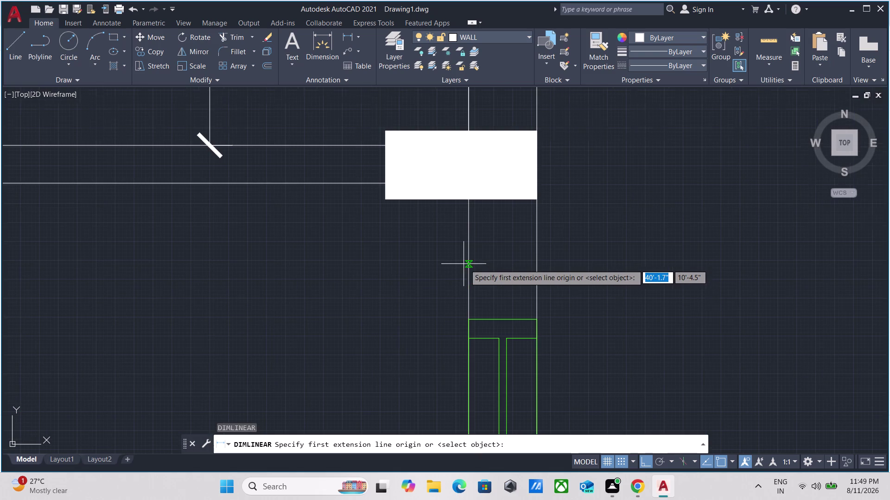
click(467, 259)
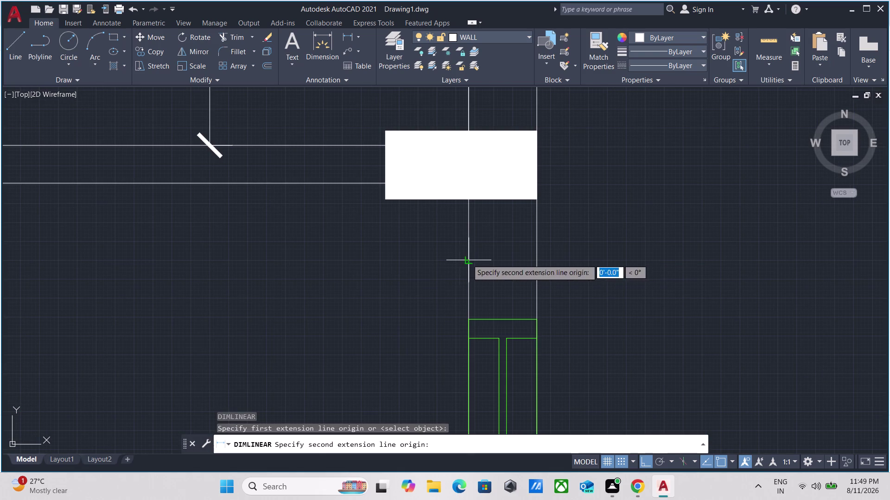
scroll(down, 3)
middle_drag(229, 251, 458, 248)
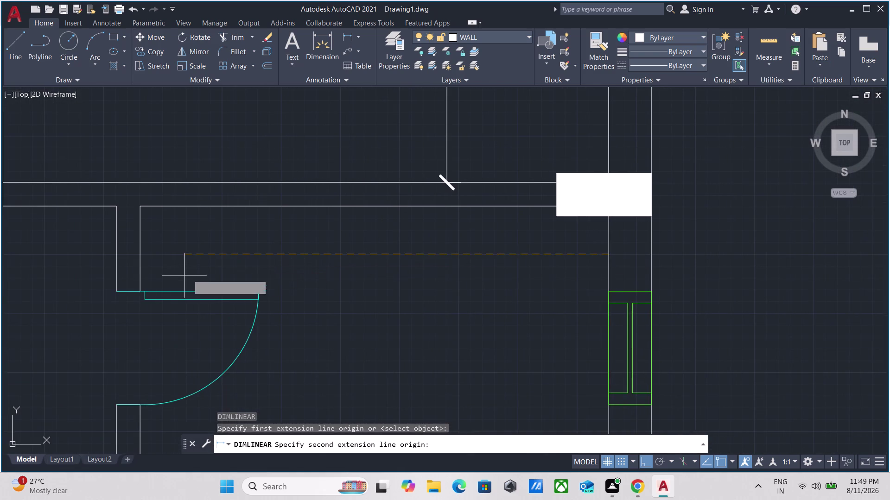
scroll(up, 3)
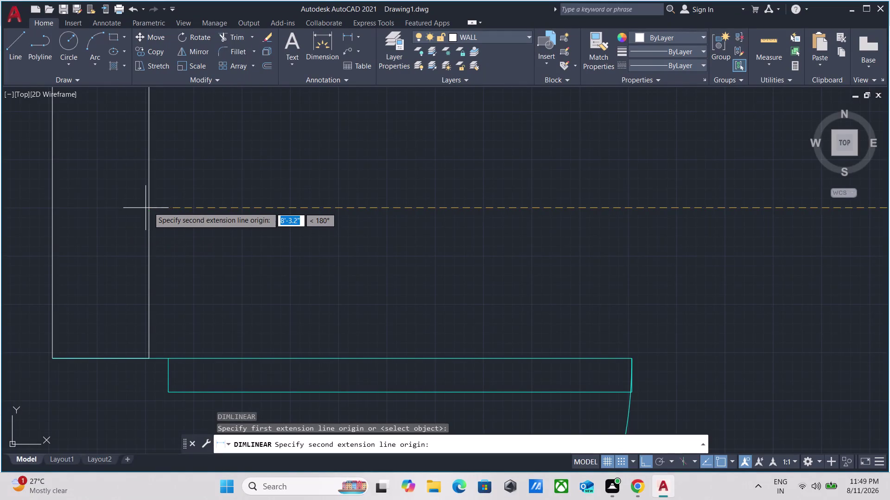
click(148, 205)
scroll(down, 3)
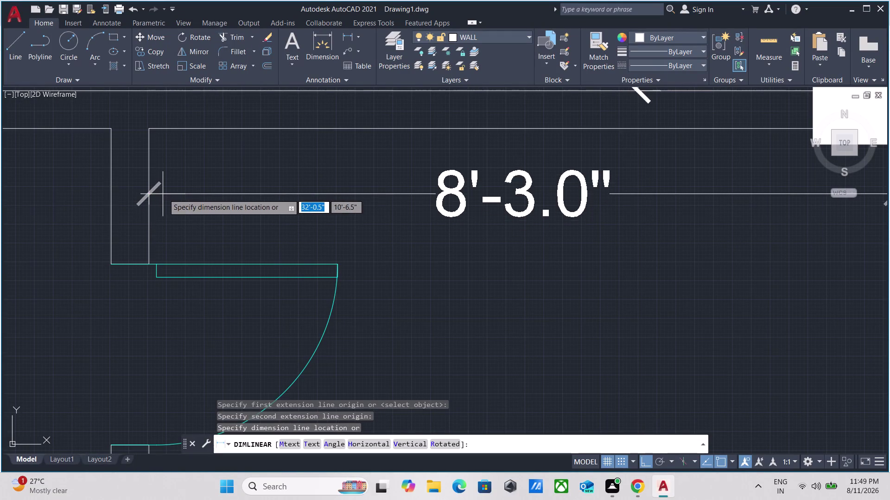
click(160, 202)
Add the small room's 5' depth dimension.
scroll(down, 3)
middle_drag(720, 159, 651, 174)
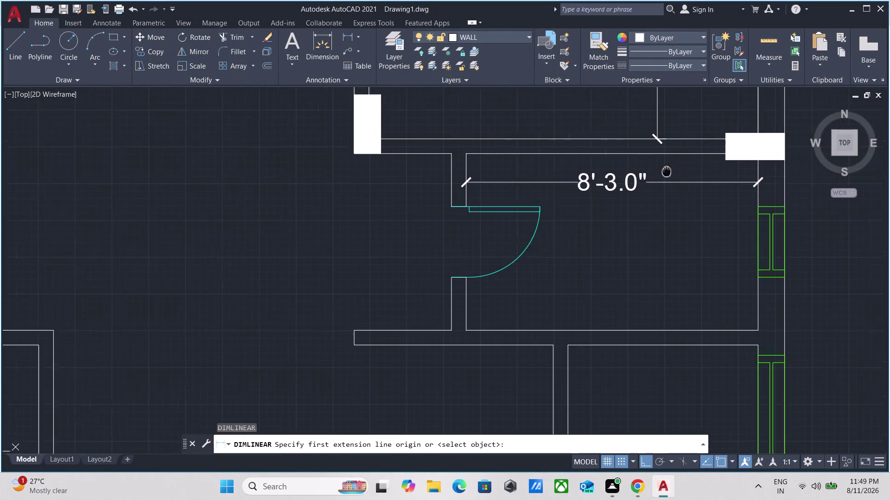
middle_drag(652, 174, 512, 192)
scroll(up, 3)
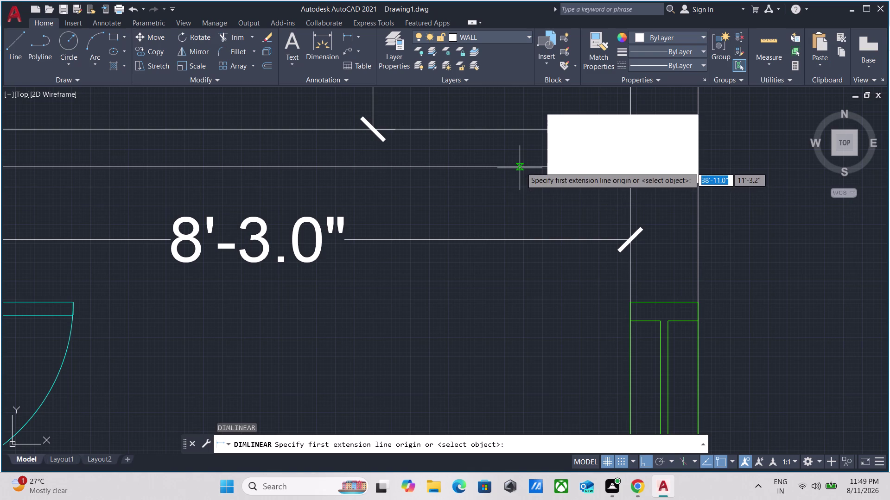
click(521, 169)
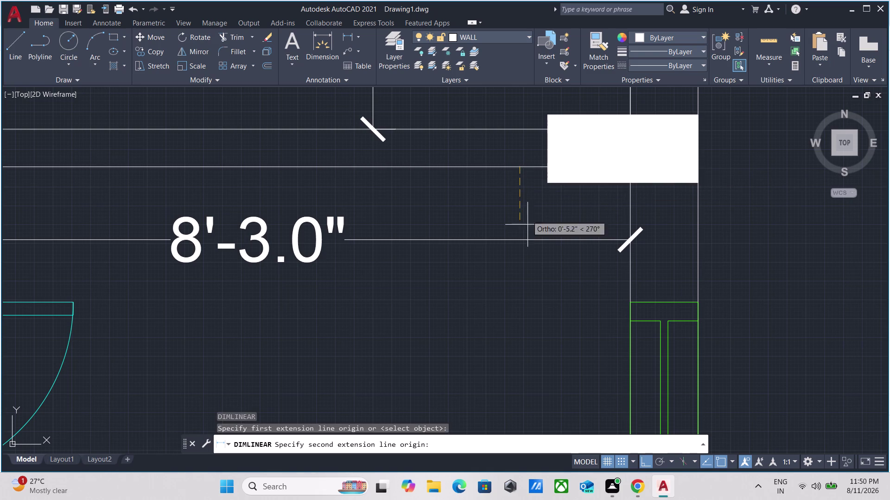
scroll(down, 3)
middle_drag(525, 297, 526, 160)
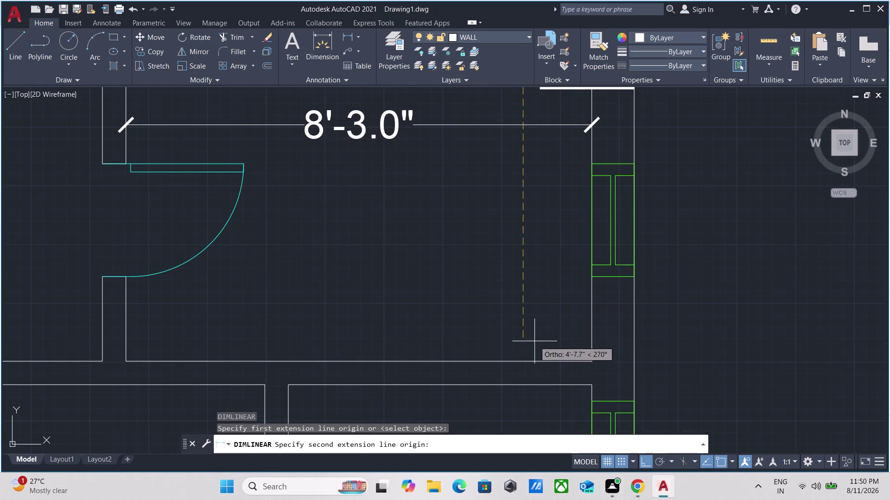
click(524, 364)
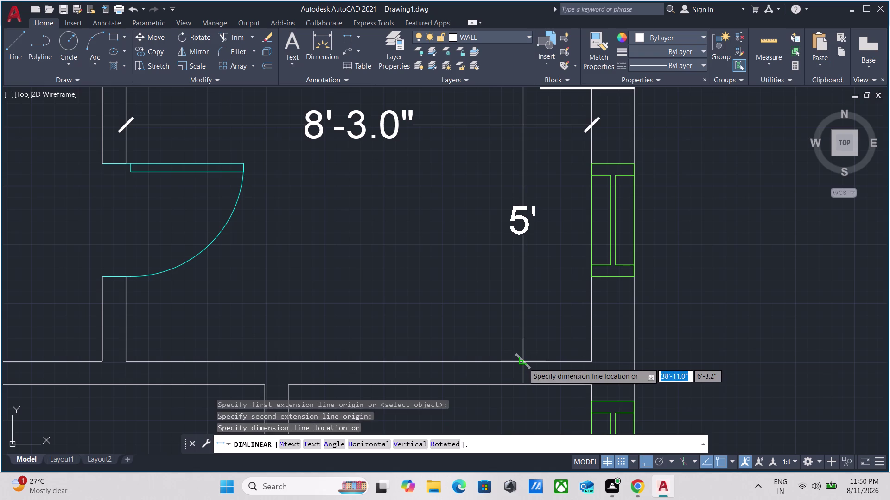
click(537, 347)
Dimension the square shaft beside the stairs 6'-6.0" vertically and horizontally.
scroll(down, 3)
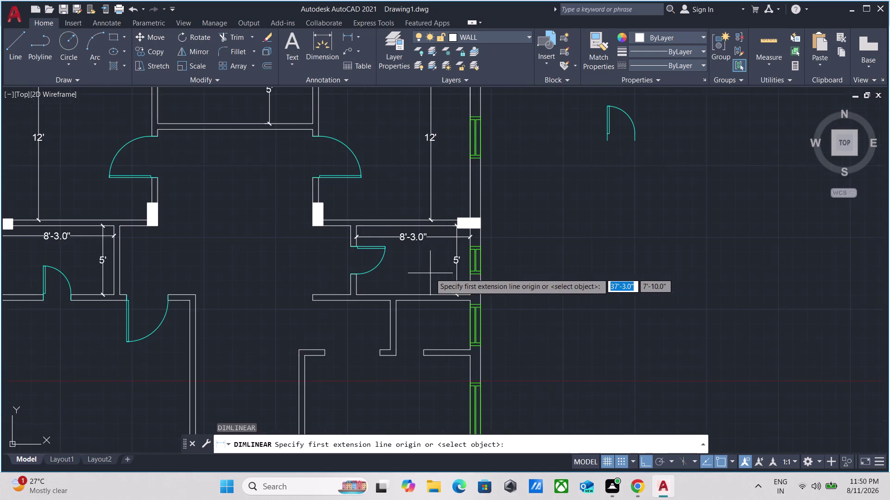
middle_drag(430, 273, 513, 222)
scroll(up, 3)
scroll(down, 3)
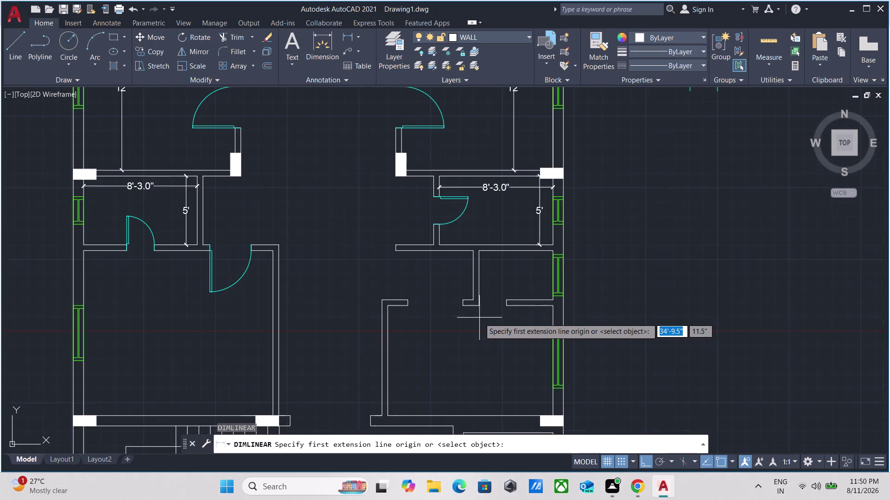
middle_drag(479, 318, 508, 173)
middle_drag(543, 335, 487, 266)
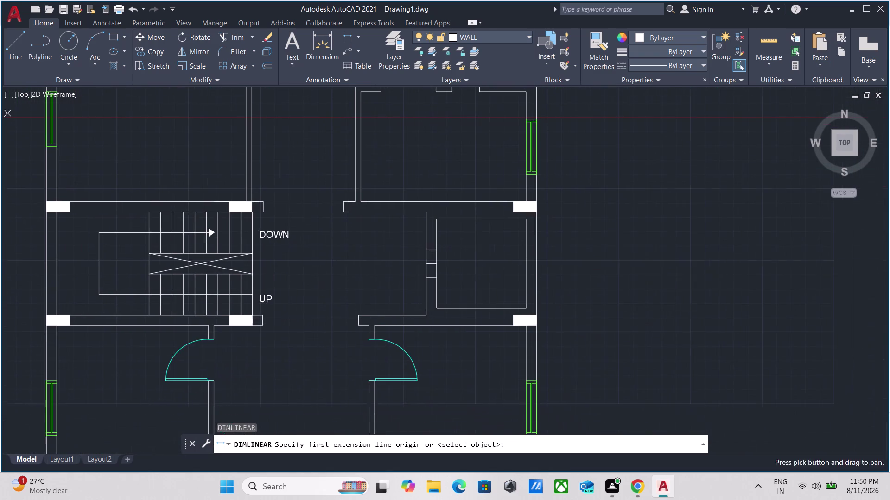
scroll(up, 3)
click(484, 212)
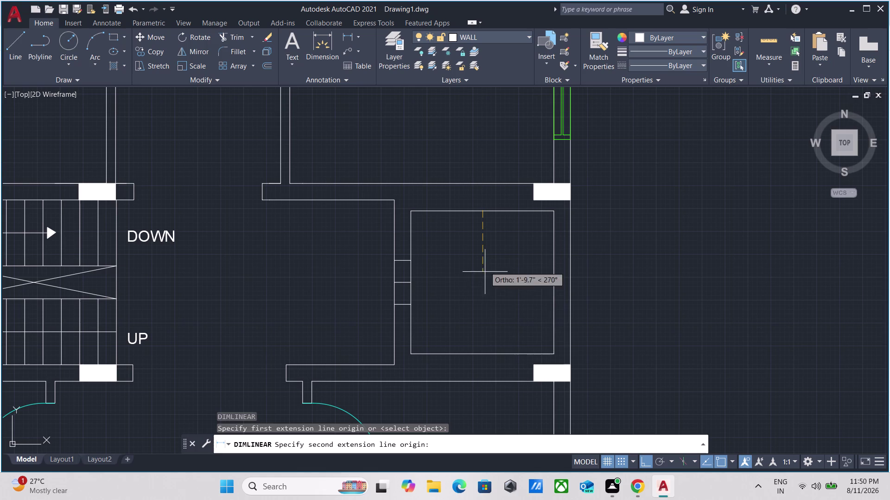
click(482, 353)
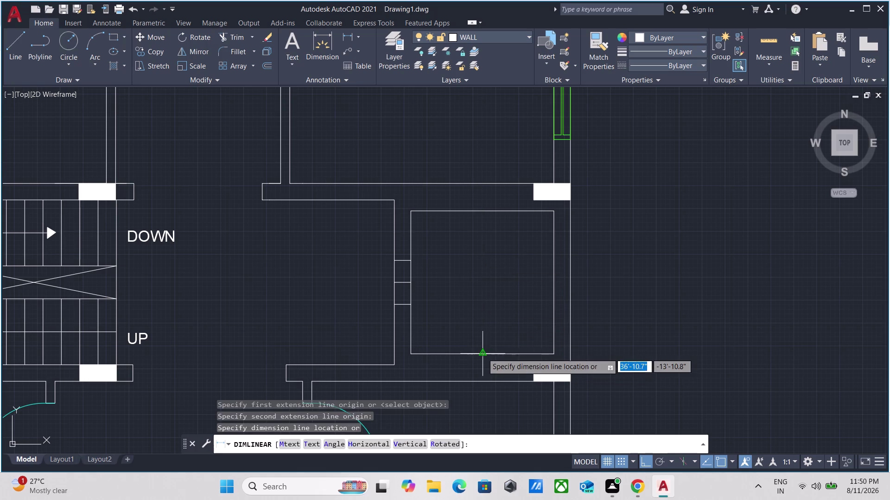
click(484, 332)
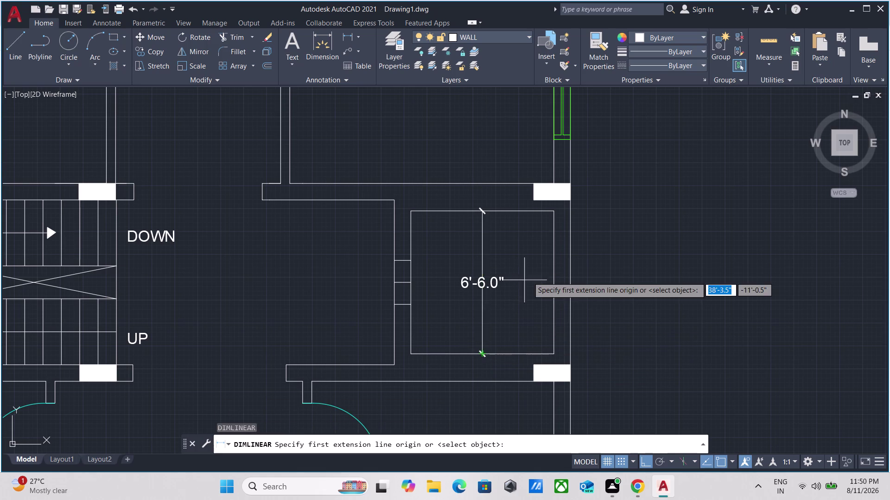
click(413, 284)
click(552, 283)
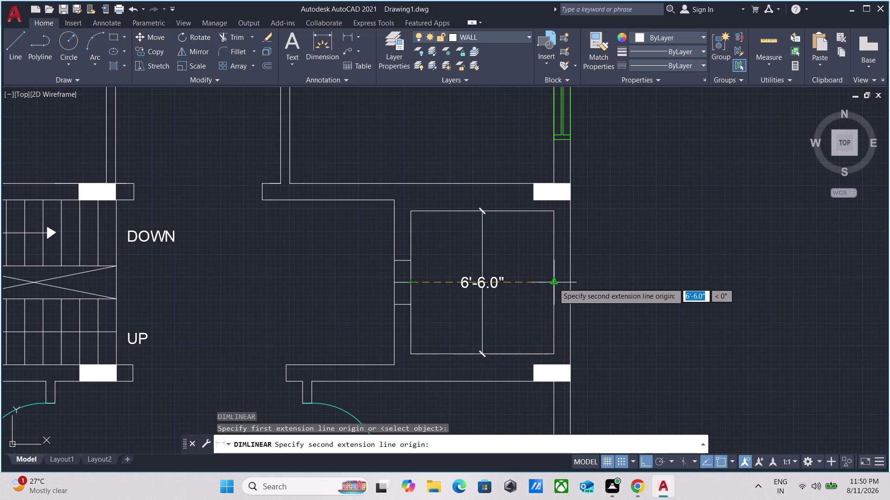
click(551, 270)
scroll(down, 3)
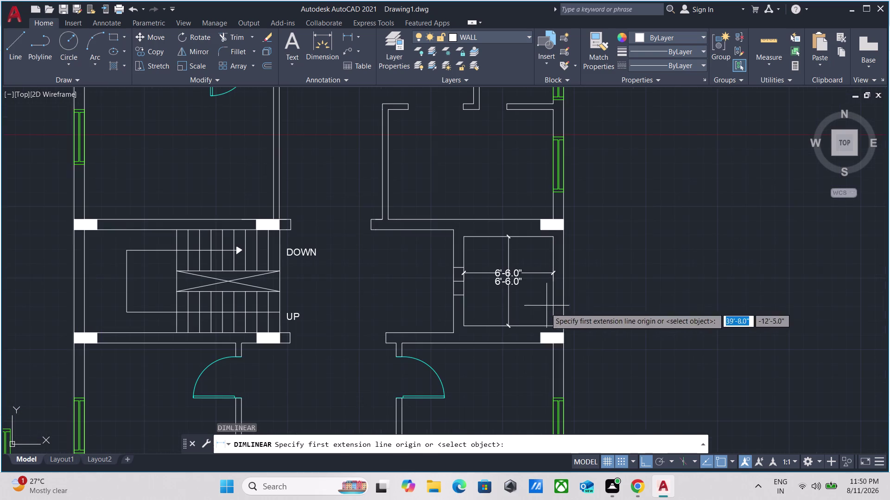
Dimension the room below the stairs 11' wide and 12' deep.
middle_drag(486, 334, 499, 190)
scroll(up, 3)
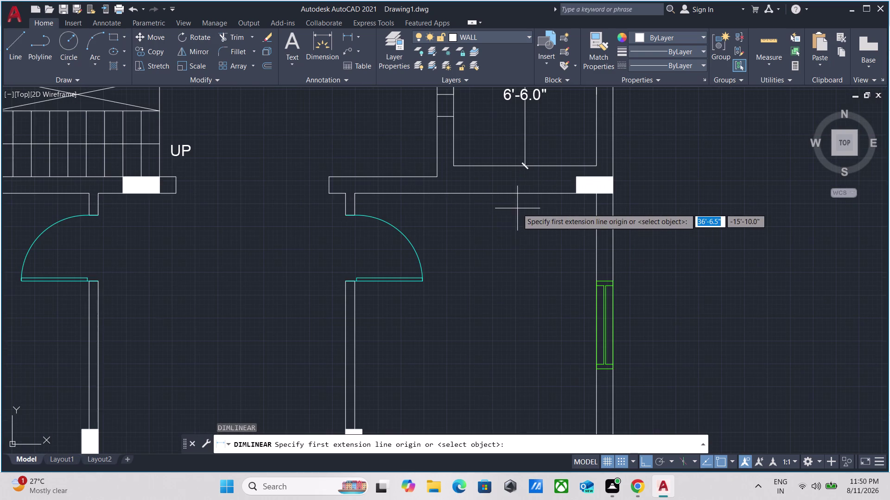
scroll(down, 3)
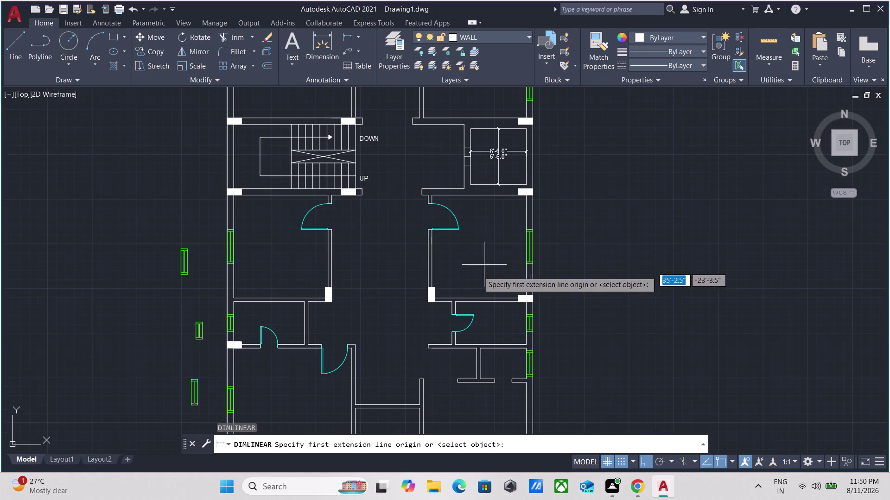
scroll(up, 3)
click(424, 233)
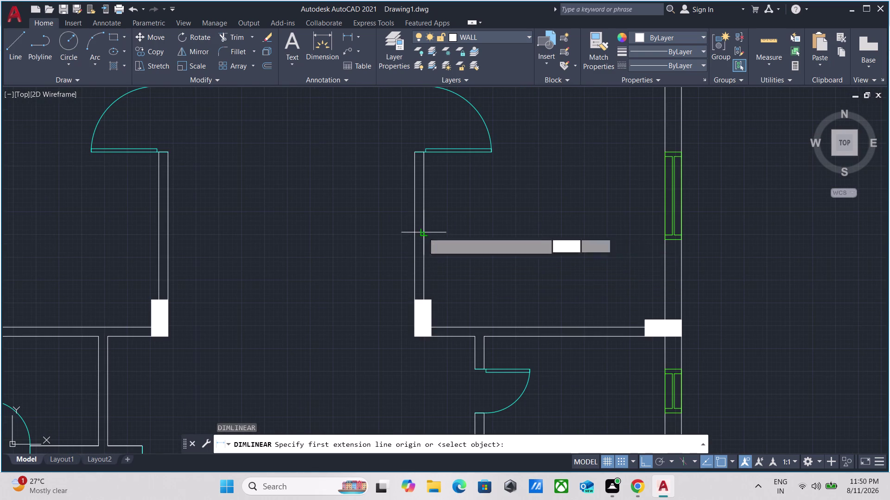
click(663, 236)
click(654, 245)
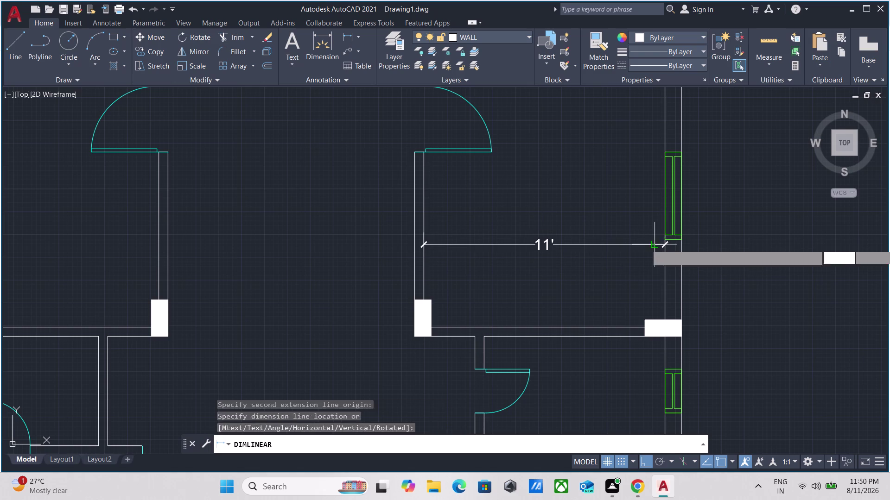
middle_drag(633, 181, 542, 281)
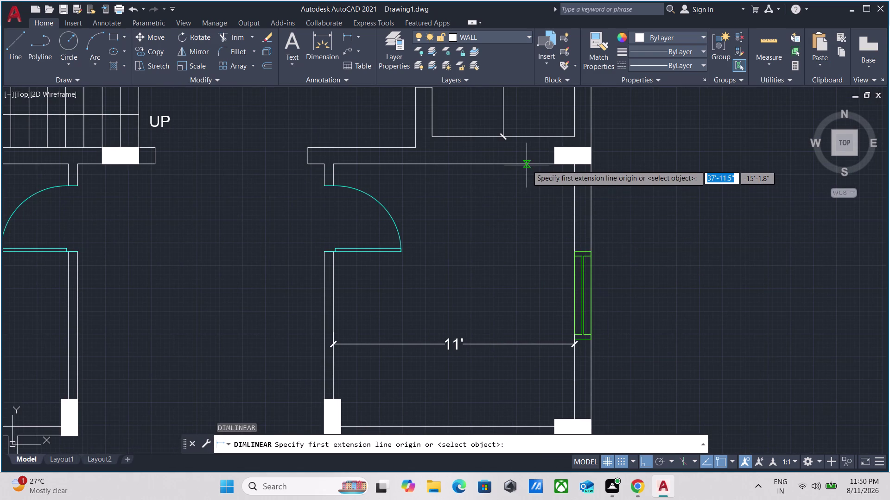
click(527, 164)
middle_drag(513, 373, 517, 246)
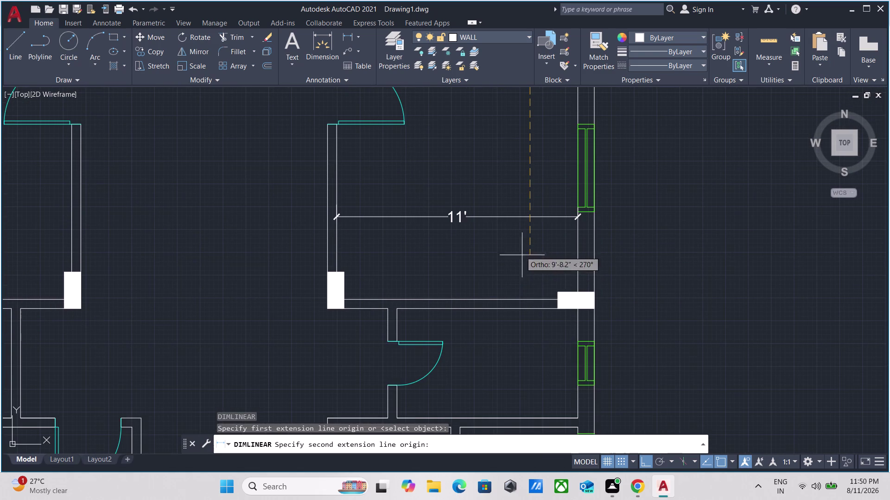
click(527, 300)
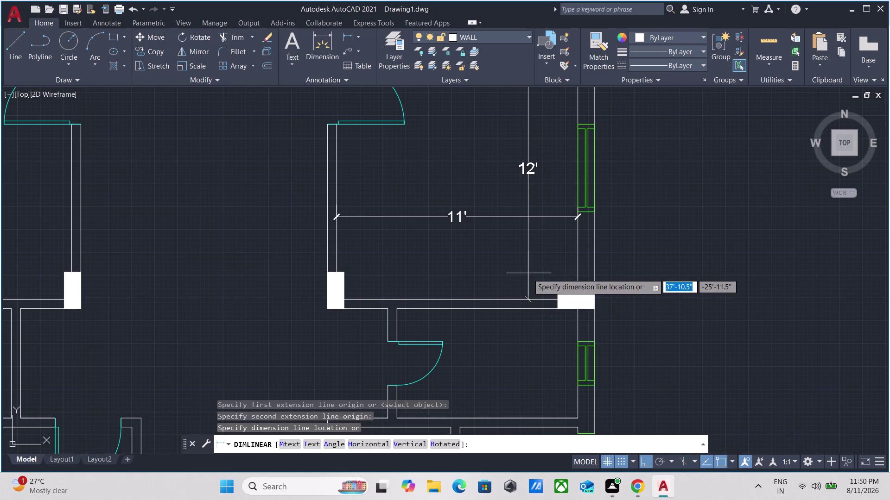
click(528, 272)
Dimension the toilet space 5' deep and 8'-3.0" wide.
click(521, 310)
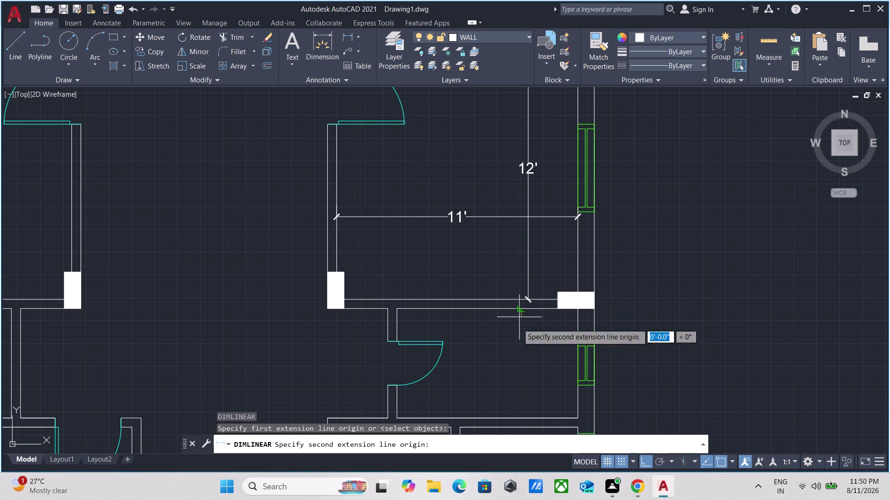
middle_drag(510, 404, 526, 288)
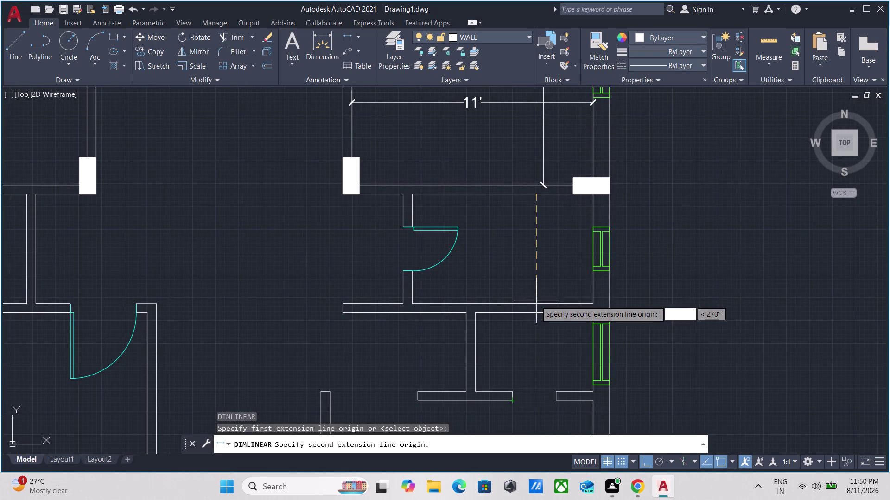
click(537, 301)
click(536, 289)
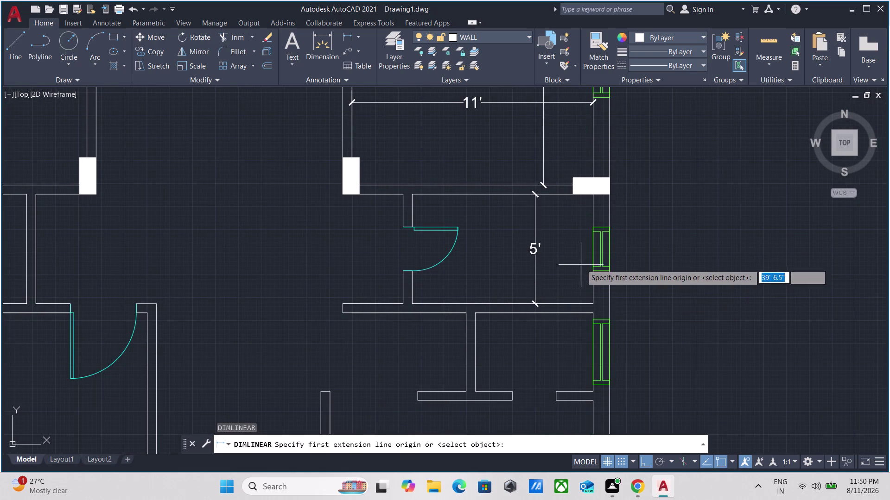
click(595, 217)
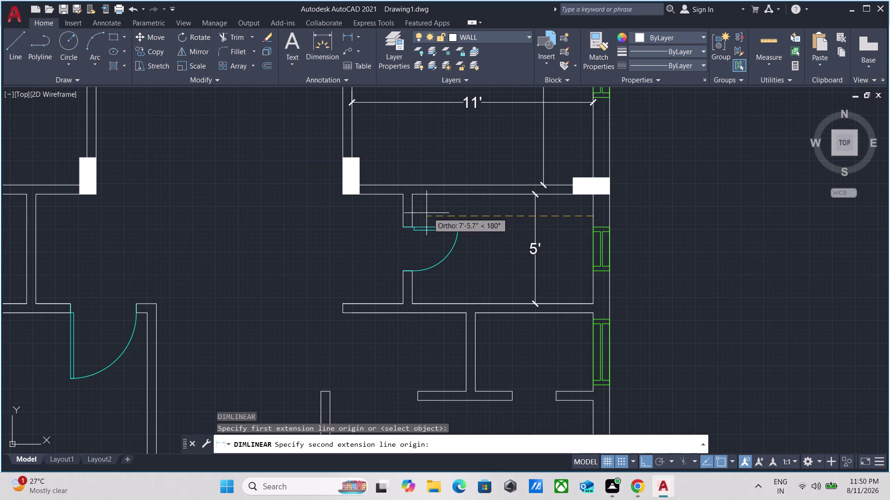
click(411, 212)
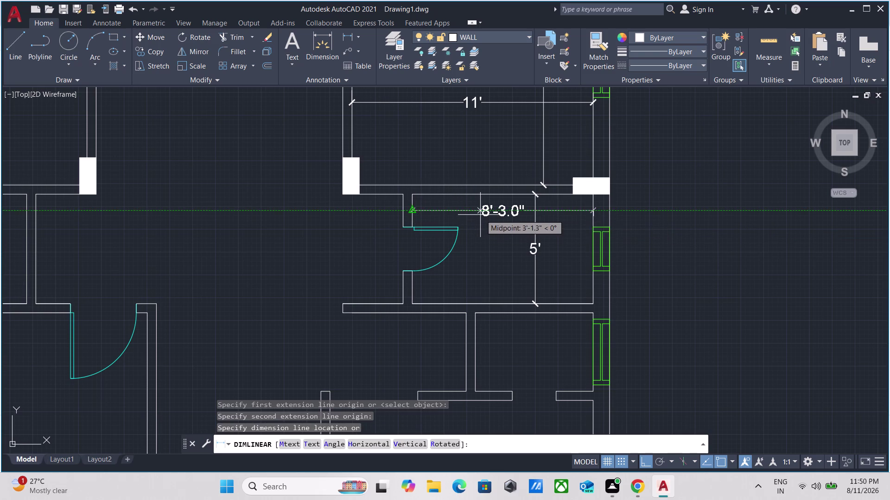
click(480, 214)
Start a 5'-6.5" dimension in the small room, then cancel it with Esc.
scroll(down, 3)
middle_drag(496, 265, 494, 201)
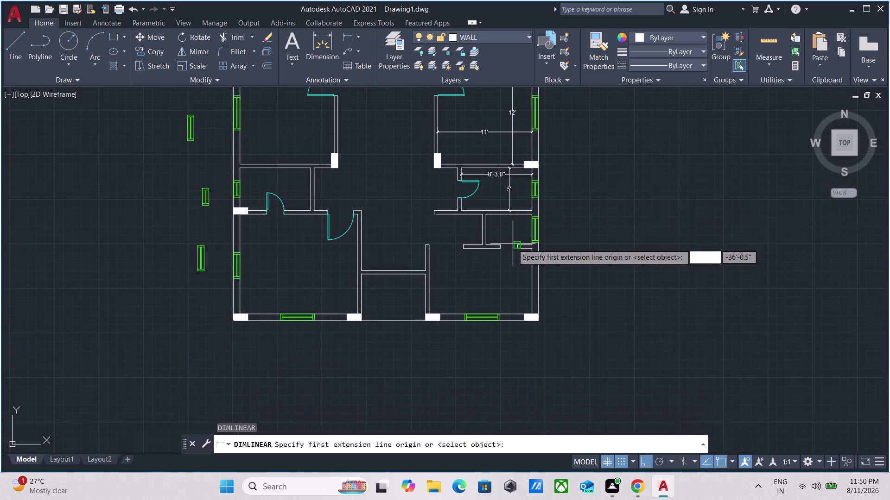
scroll(up, 3)
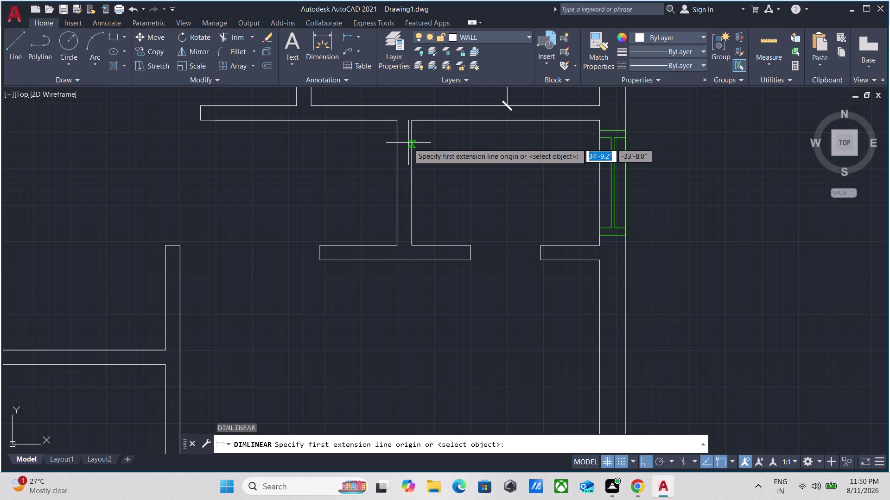
click(410, 143)
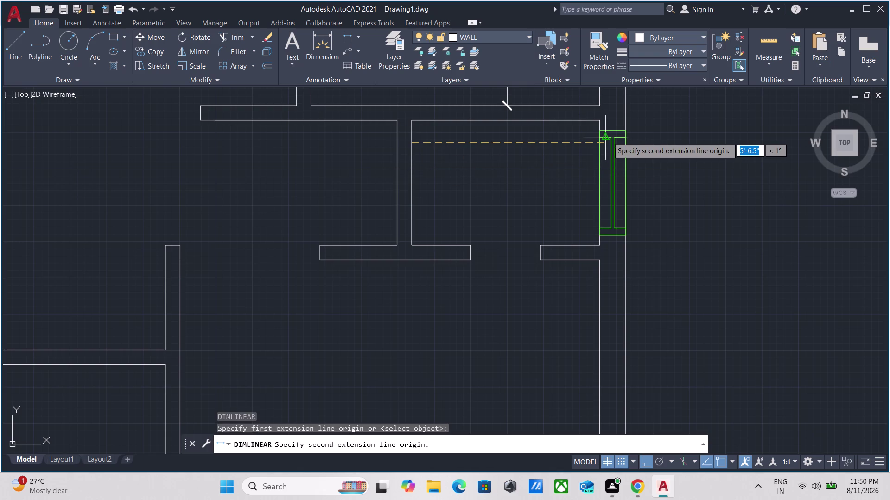
click(598, 144)
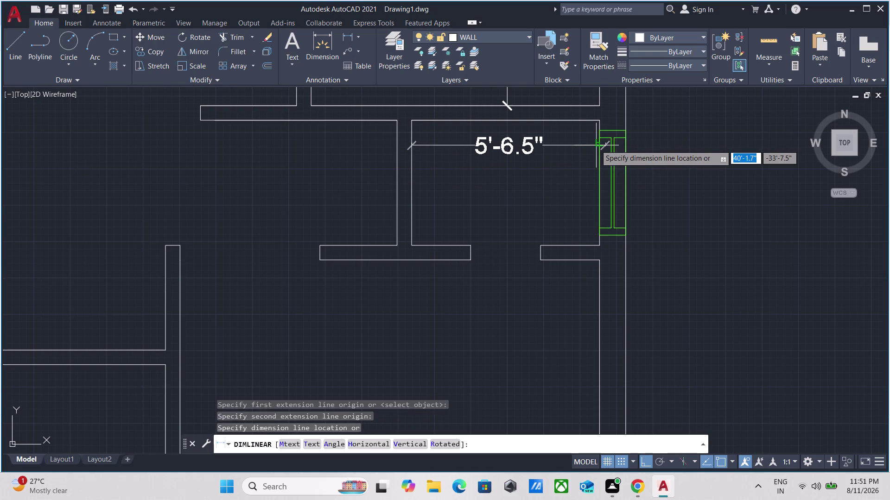
key(Escape)
scroll(up, 3)
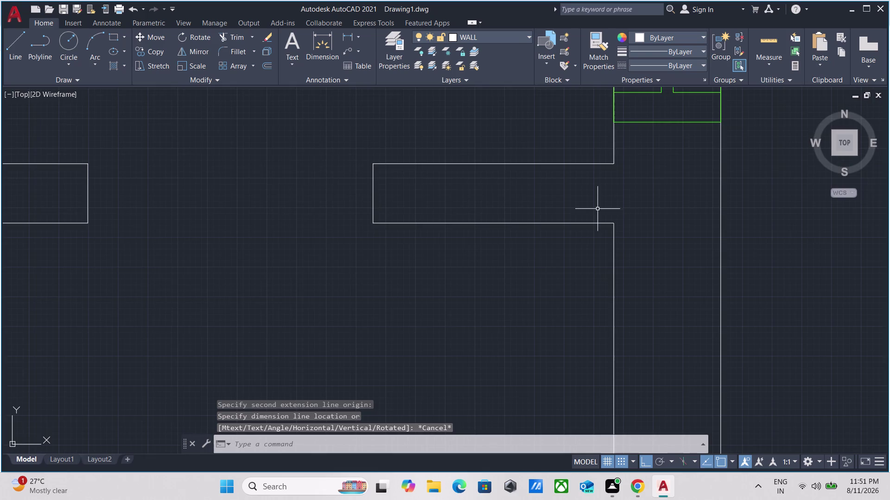
middle_drag(598, 208, 603, 307)
middle_drag(511, 186, 523, 235)
scroll(down, 3)
scroll(down, 3)
middle_drag(522, 235, 541, 266)
scroll(down, 3)
middle_drag(537, 257, 539, 278)
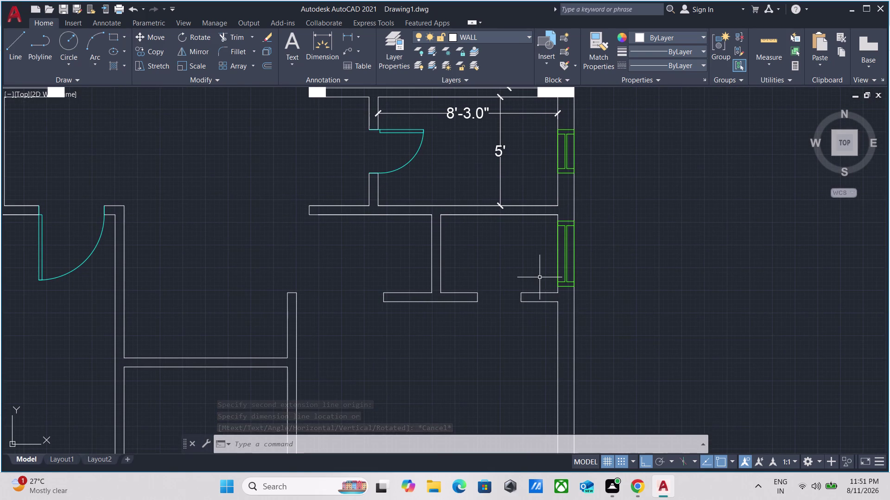
text(MU)
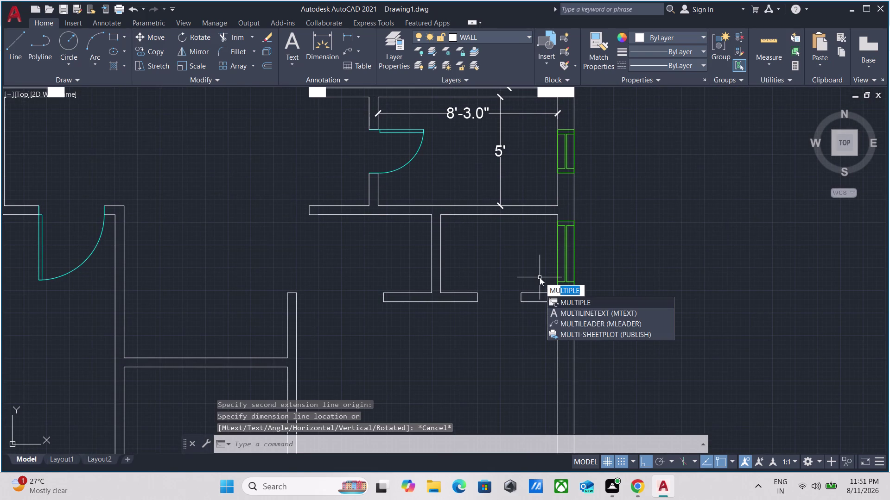
key(Return)
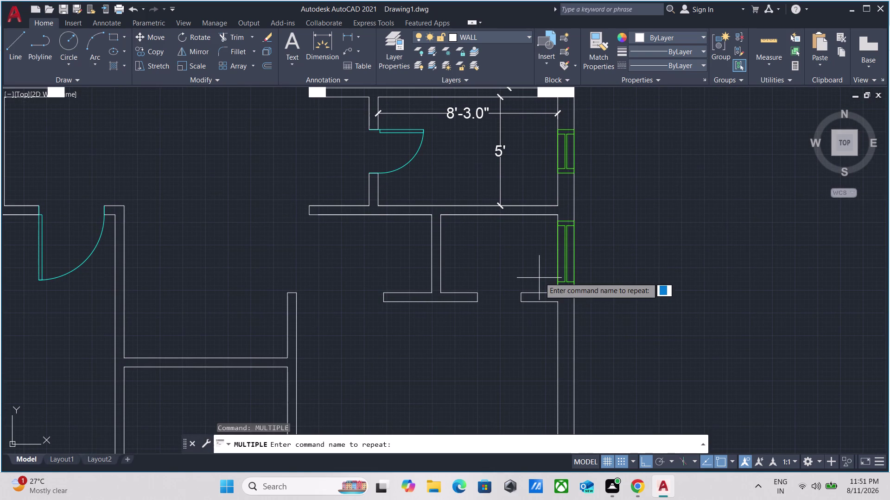
text(DLI)
key(Return)
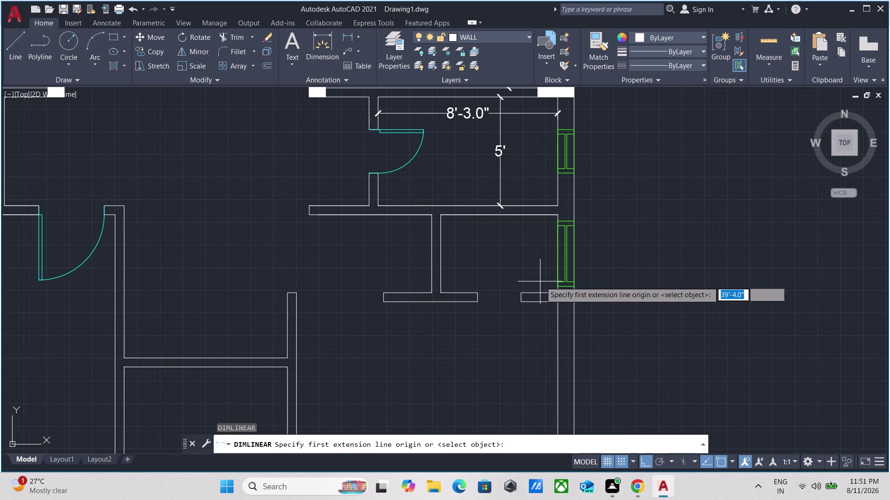
scroll(up, 3)
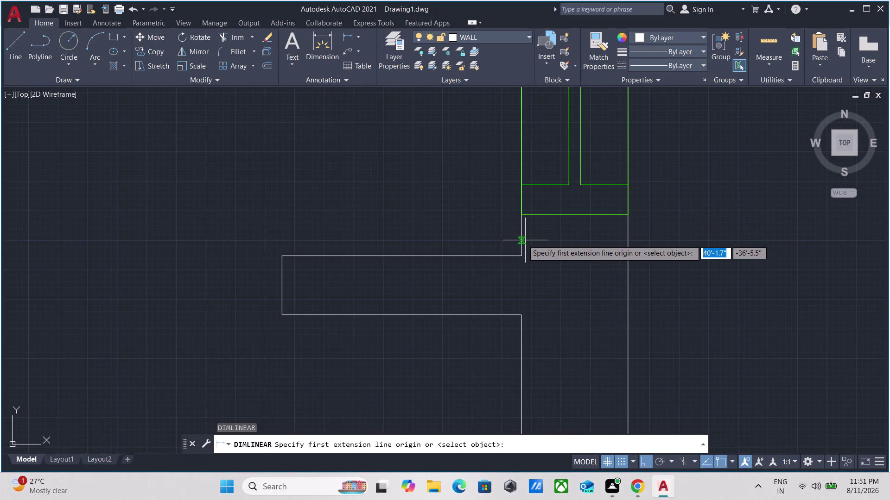
click(517, 239)
scroll(down, 3)
middle_drag(322, 207, 632, 207)
scroll(up, 3)
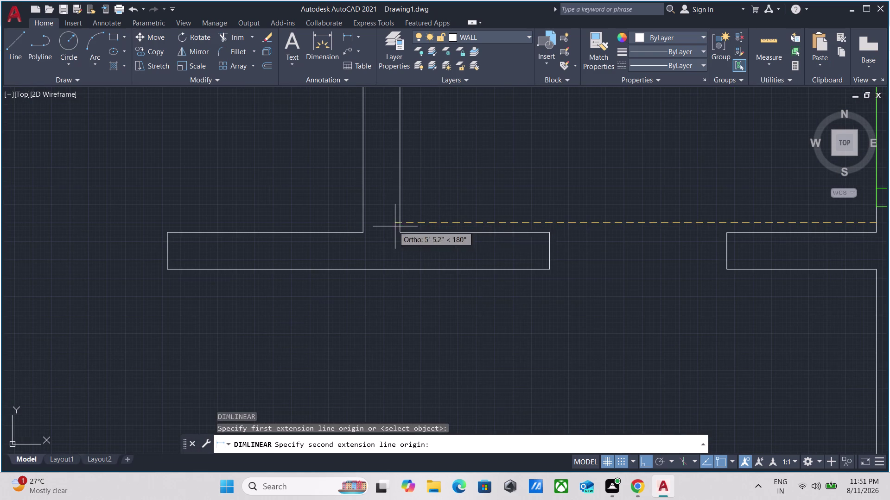
click(398, 222)
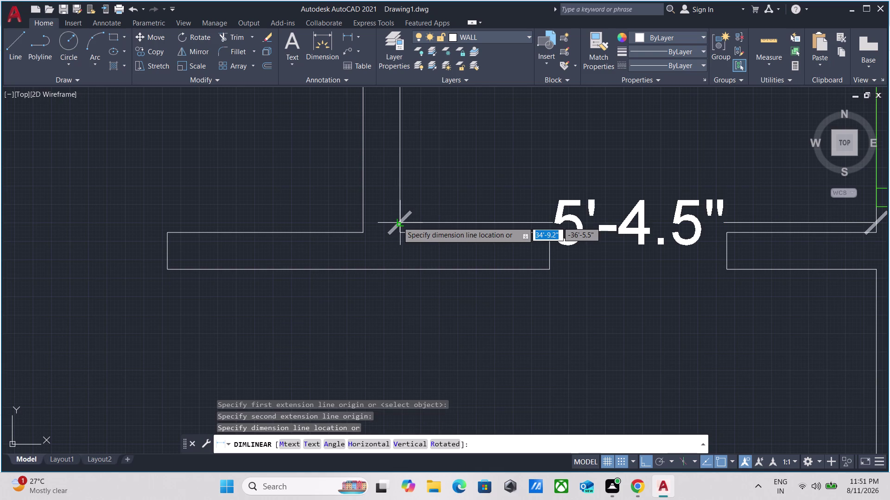
scroll(down, 3)
scroll(up, 3)
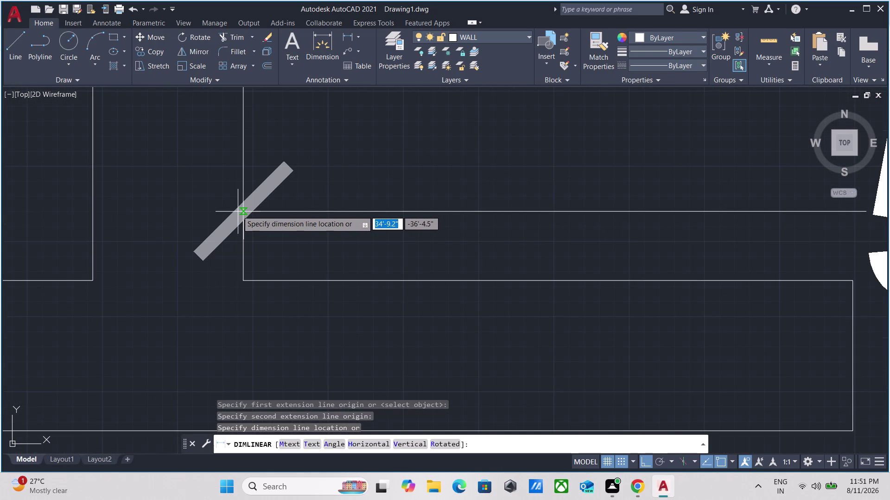
key(Escape)
scroll(down, 3)
scroll(down, 3)
middle_drag(287, 205, 308, 267)
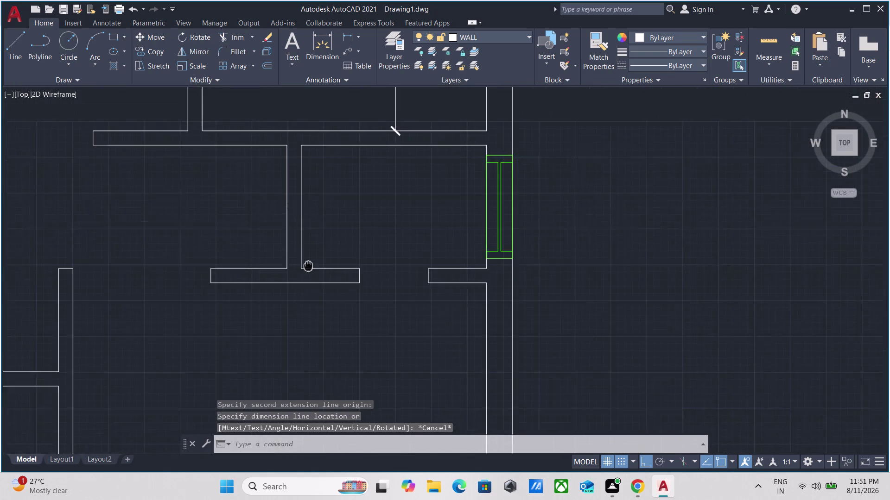
middle_drag(308, 266, 310, 287)
text(MU)
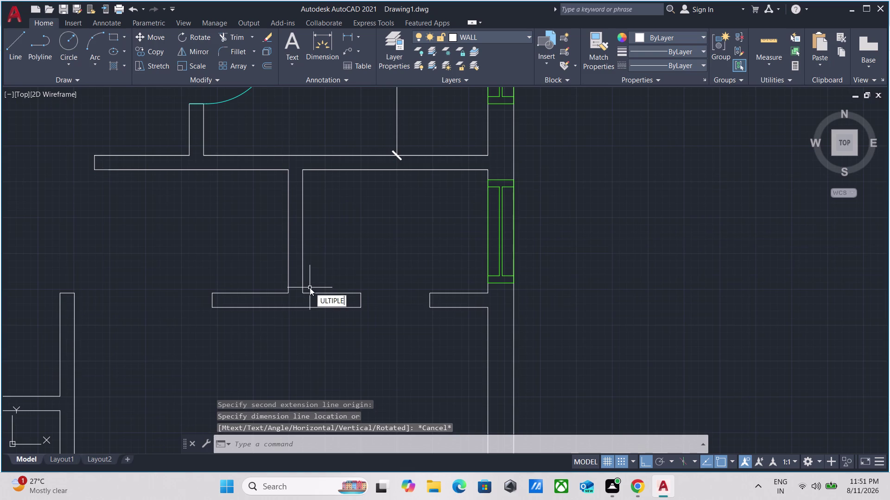
key(Return)
text(D)
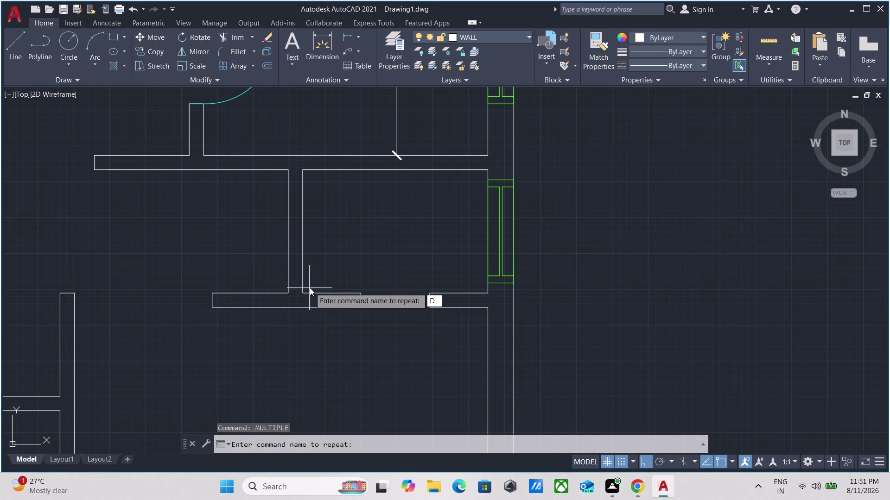
text(LI)
key(Return)
scroll(up, 3)
scroll(up, 3)
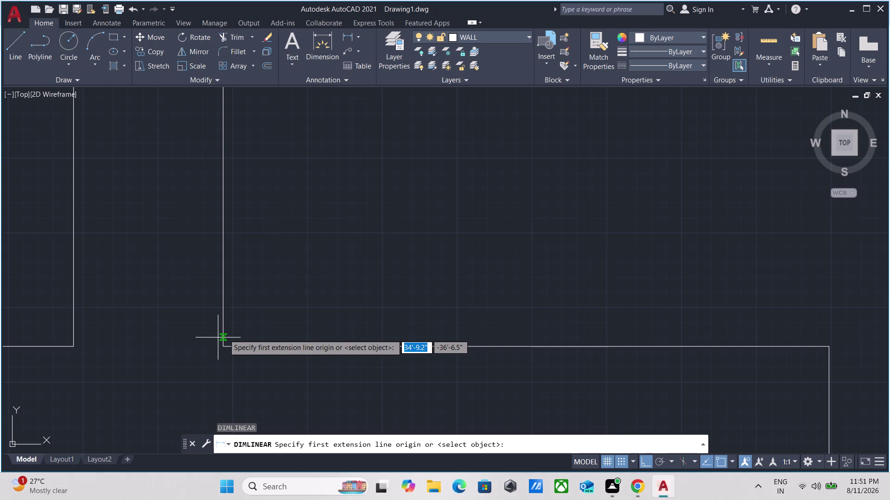
scroll(up, 3)
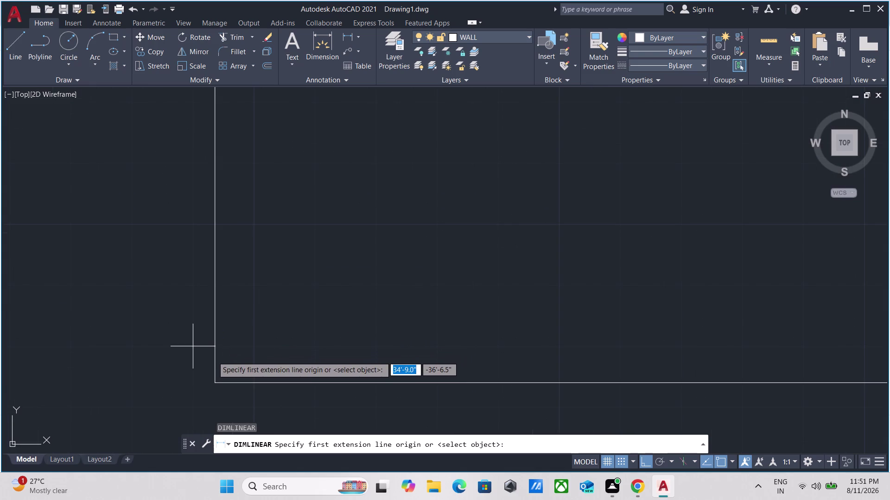
scroll(down, 3)
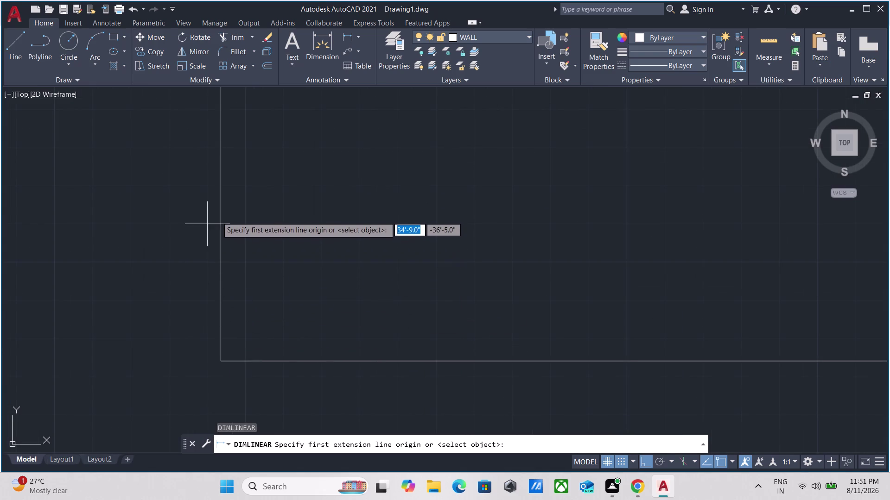
scroll(down, 3)
scroll(down, 3)
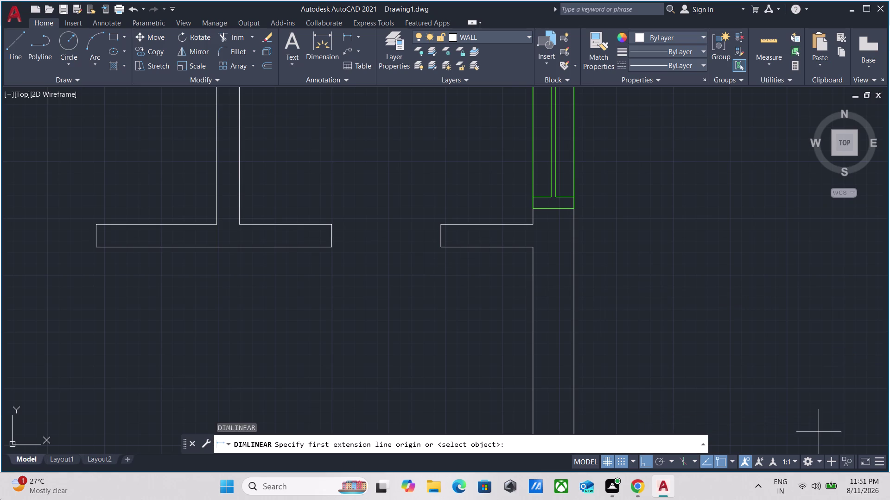
scroll(up, 3)
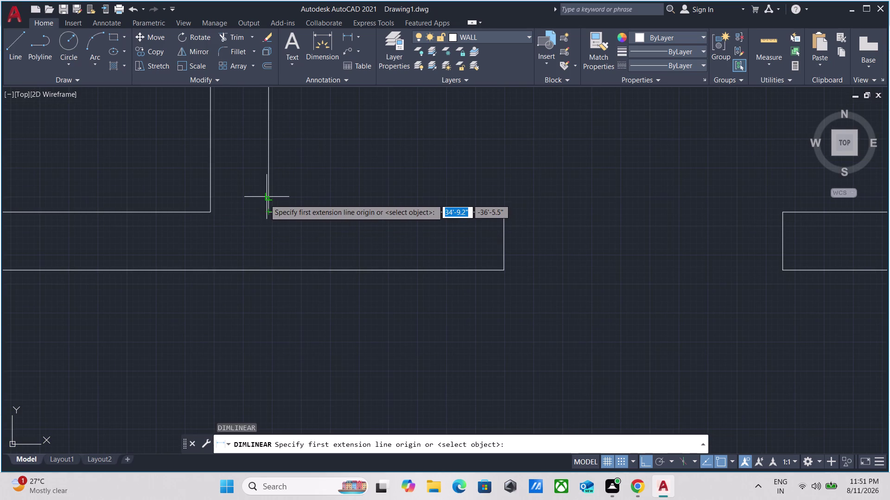
click(265, 200)
scroll(down, 3)
middle_drag(502, 110, 344, 129)
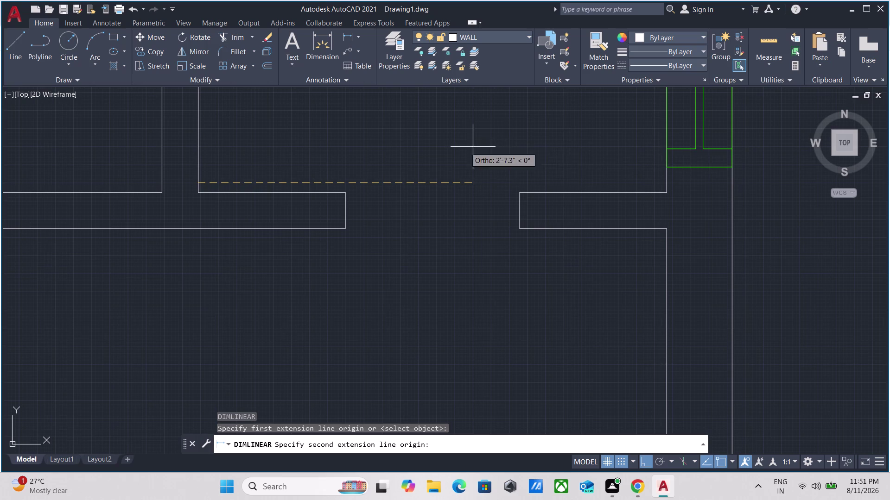
scroll(up, 3)
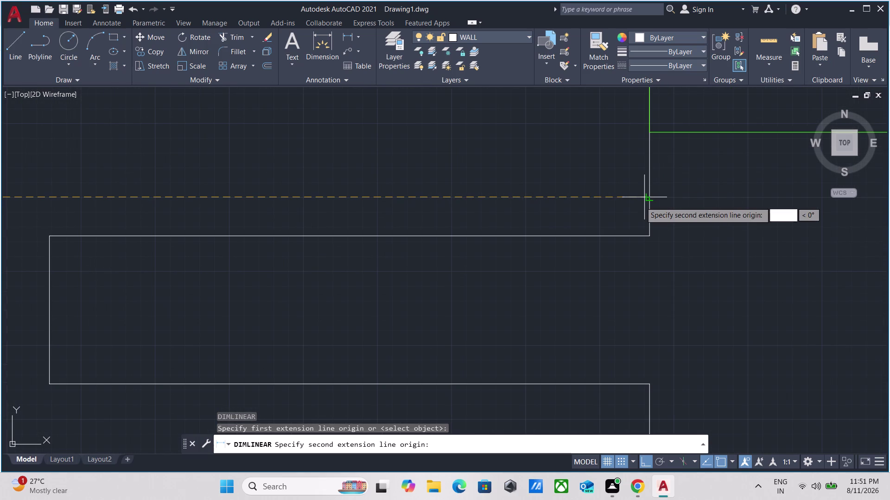
scroll(up, 3)
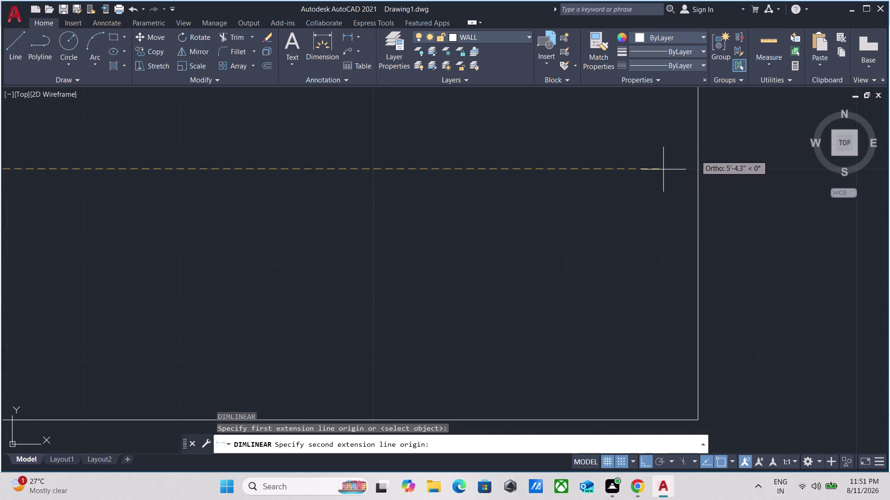
scroll(down, 3)
scroll(up, 3)
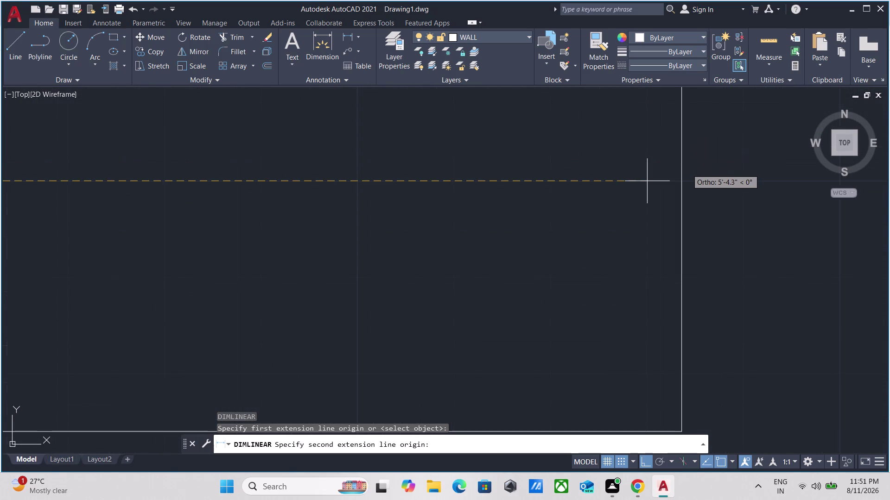
scroll(down, 3)
scroll(down, 3)
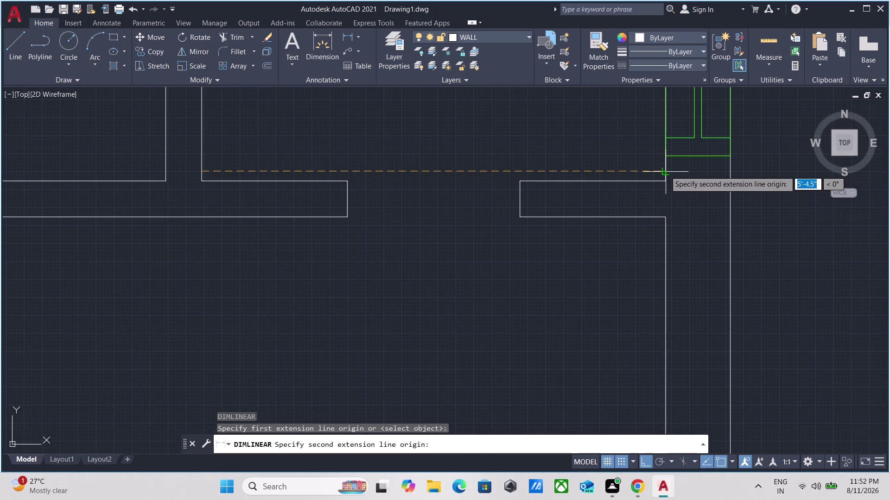
scroll(up, 3)
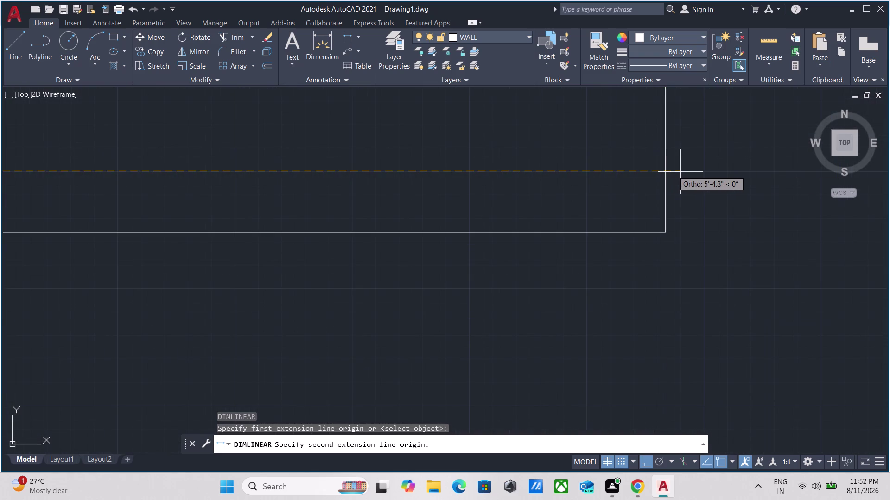
scroll(up, 3)
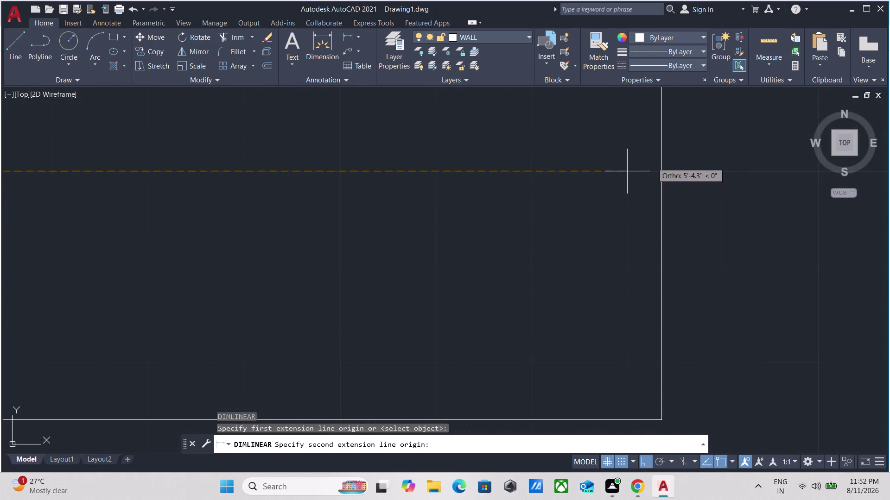
scroll(down, 3)
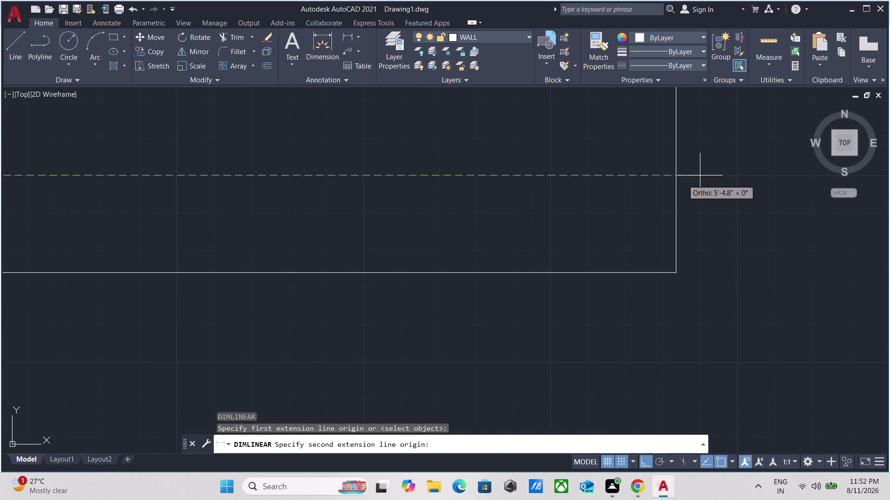
key(F8)
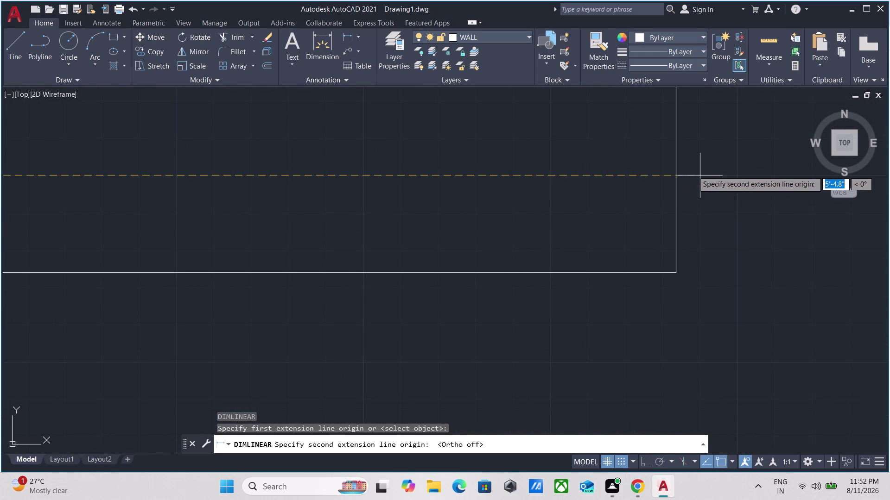
scroll(down, 3)
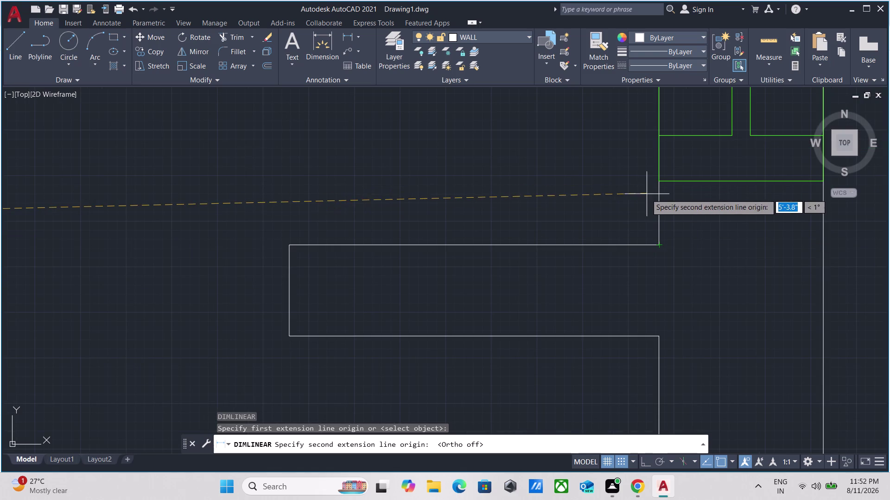
scroll(up, 3)
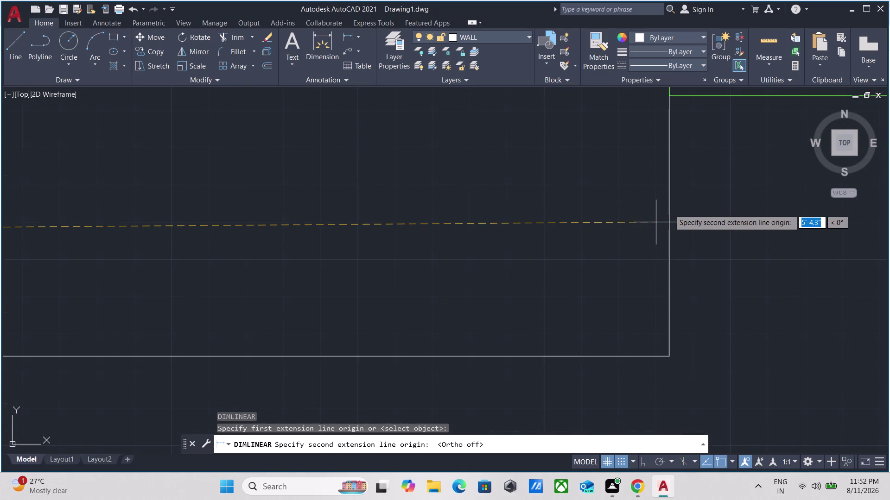
key(F8)
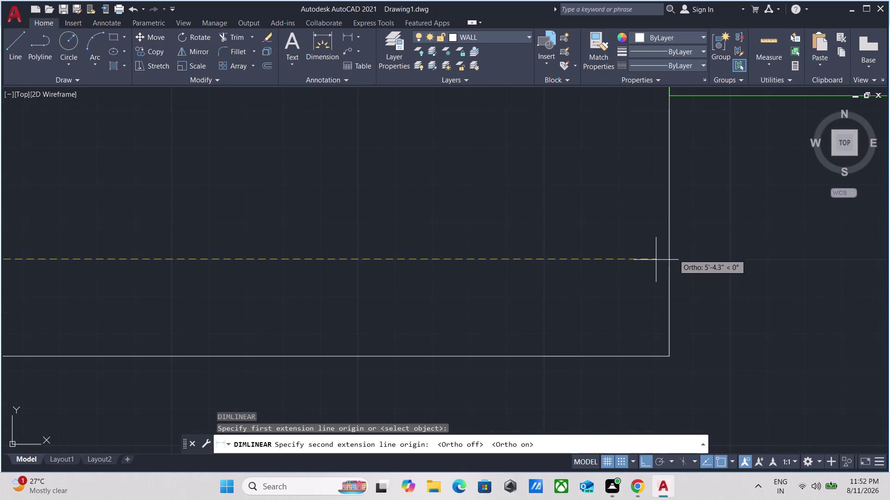
scroll(up, 3)
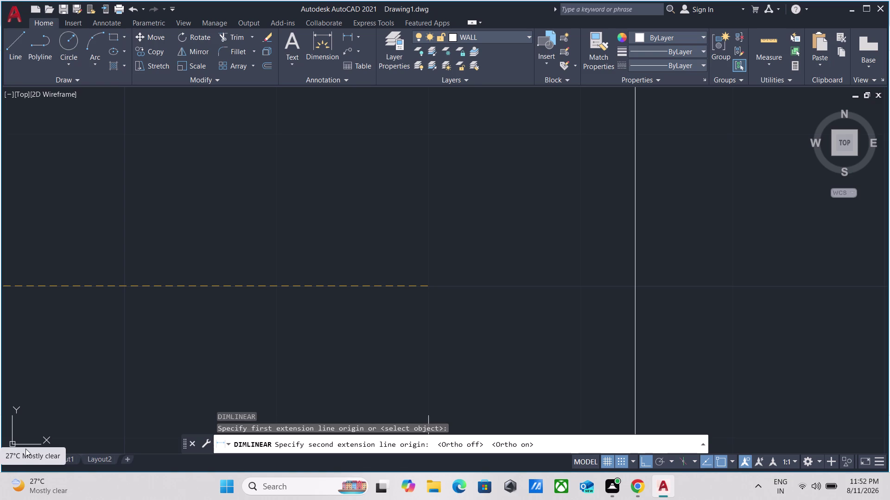
right_drag(26, 449, 101, 402)
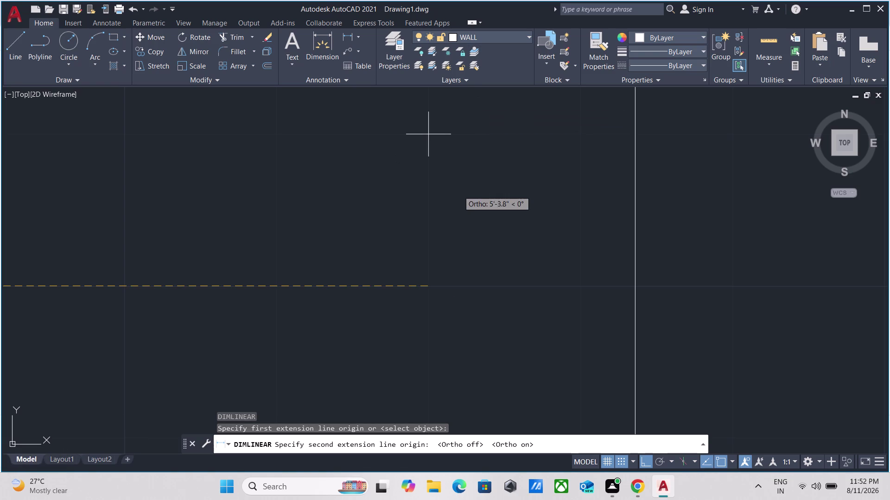
key(Escape)
scroll(down, 3)
scroll(down, 3)
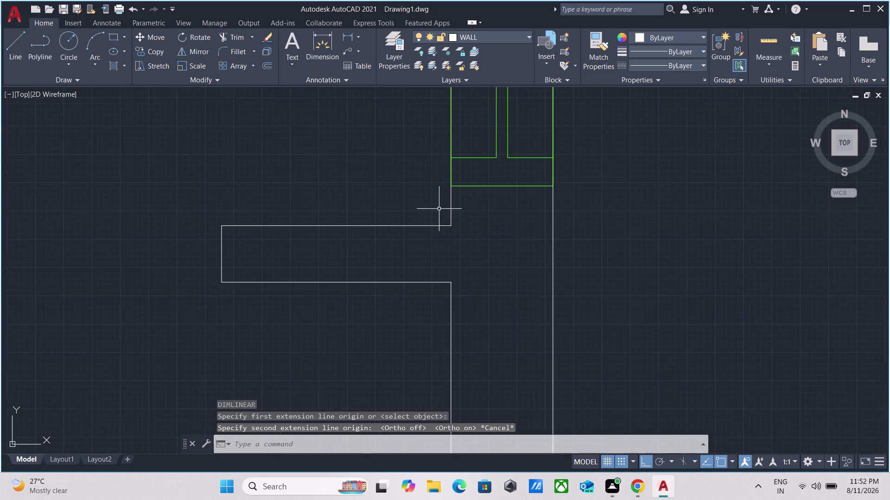
Bring the wall opening into view and start repeated linear dimensioning with MULTIPLE and DLI.
scroll(down, 3)
scroll(down, 3)
scroll(down, 3)
scroll(up, 3)
scroll(up, 3)
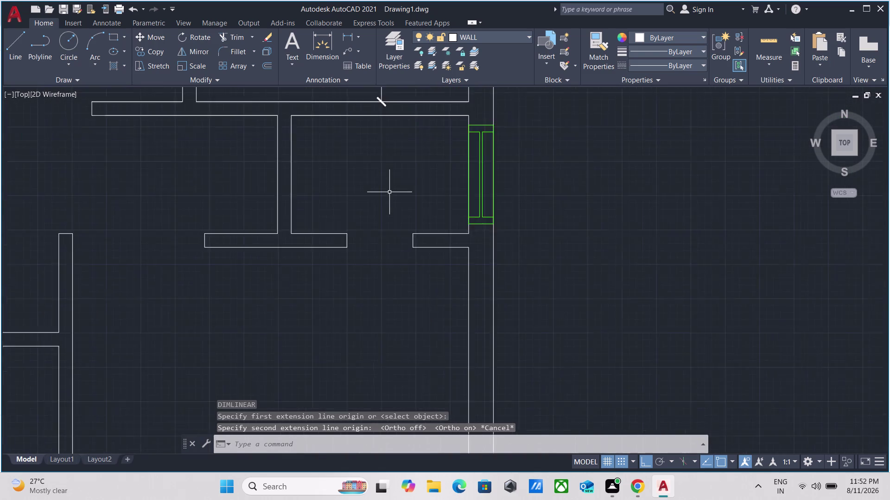
scroll(up, 3)
middle_drag(385, 192, 440, 230)
text(M)
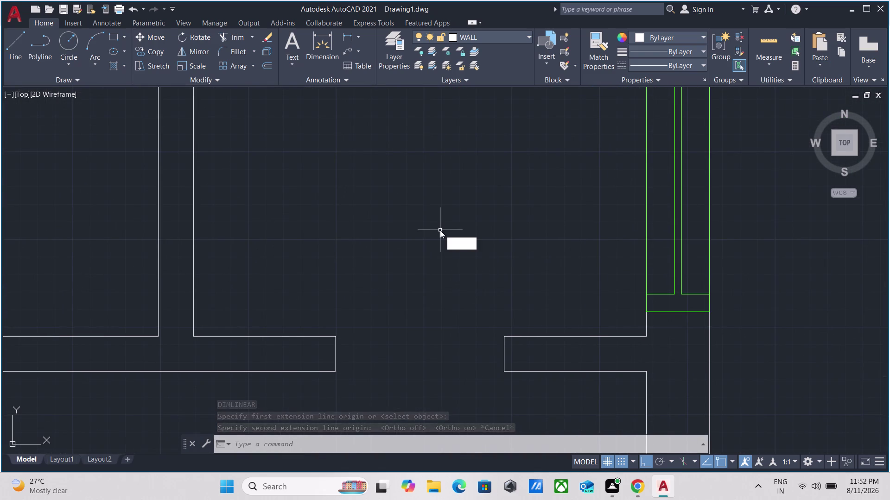
text(U)
key(Return)
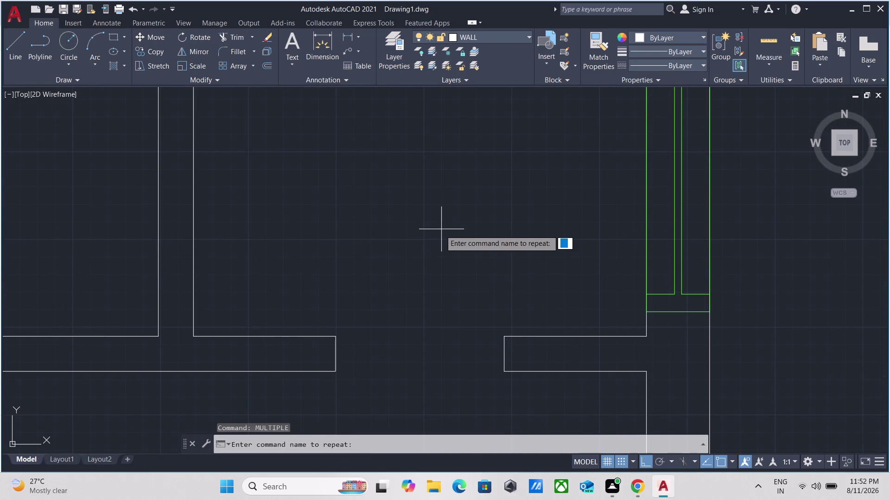
text(DLI)
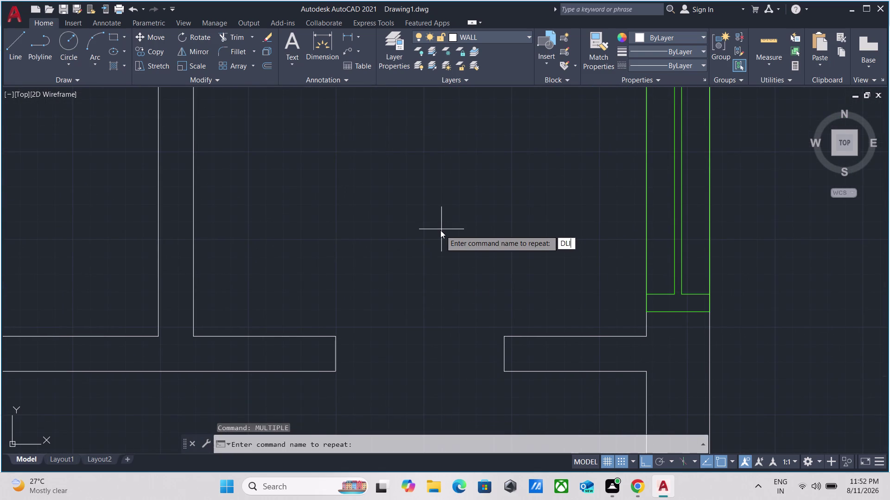
key(Return)
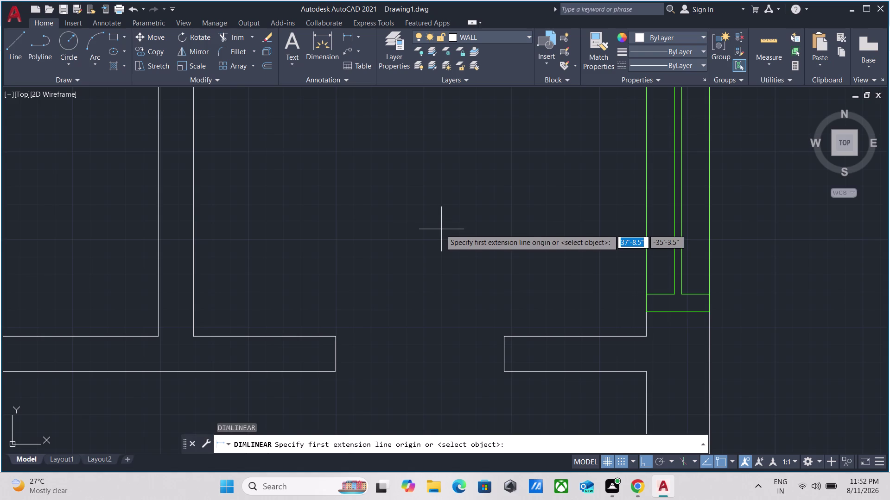
Dimension the room opening at 5'-4.5", ending at the wall corner.
click(192, 328)
scroll(up, 3)
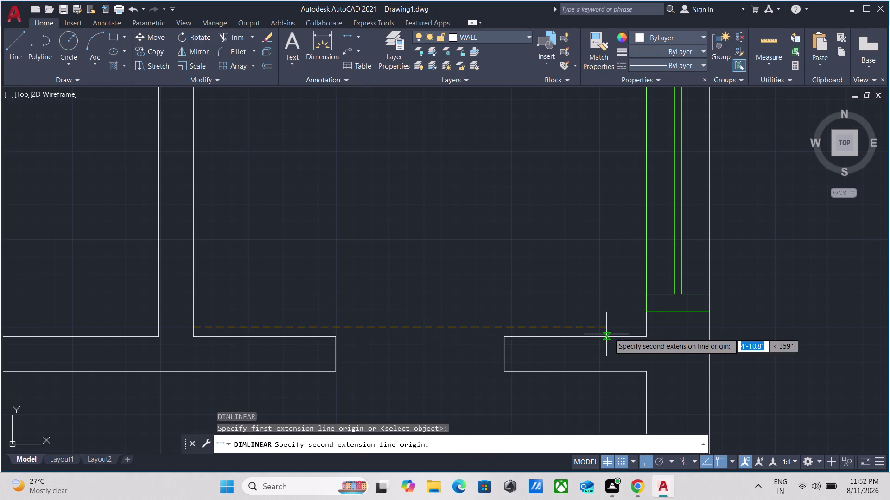
scroll(up, 3)
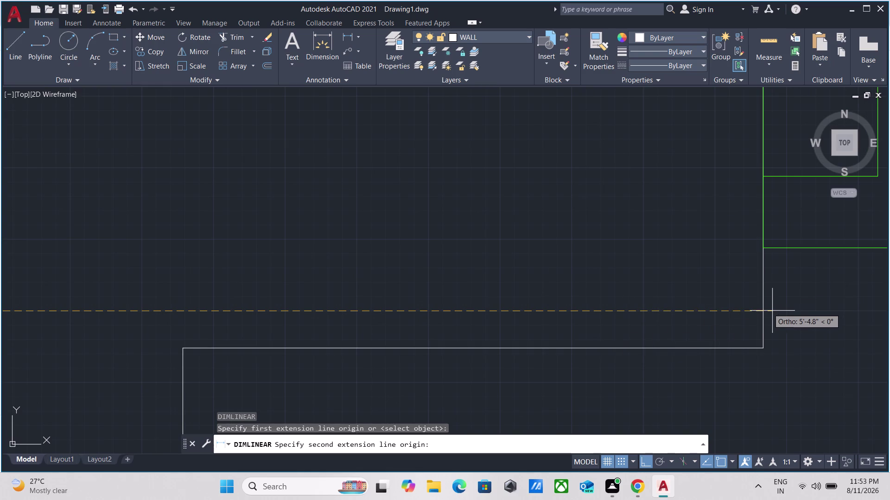
scroll(up, 3)
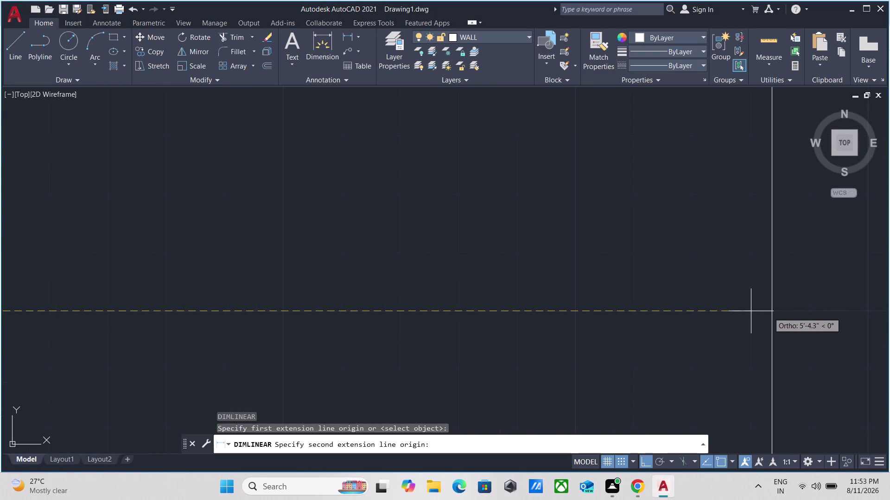
scroll(down, 3)
click(776, 311)
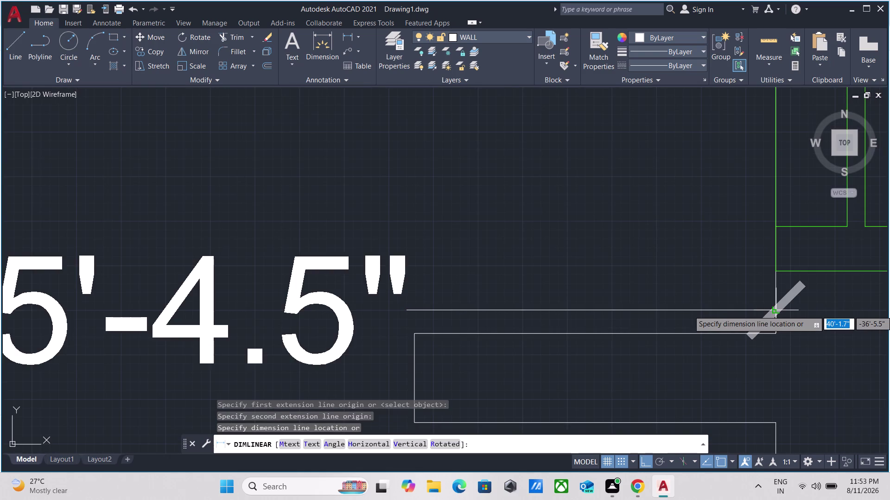
scroll(down, 3)
click(764, 298)
scroll(down, 3)
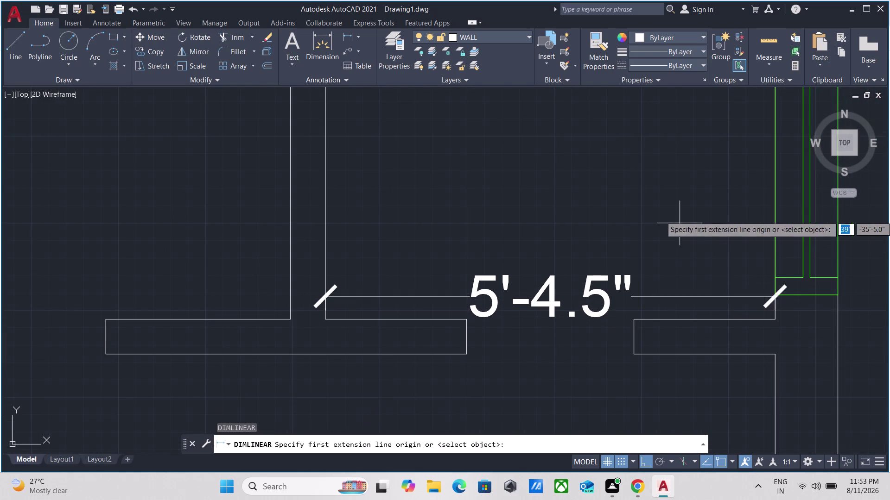
scroll(down, 3)
Begin a second nearby dimension, then cancel it unfinished.
middle_drag(646, 209, 637, 305)
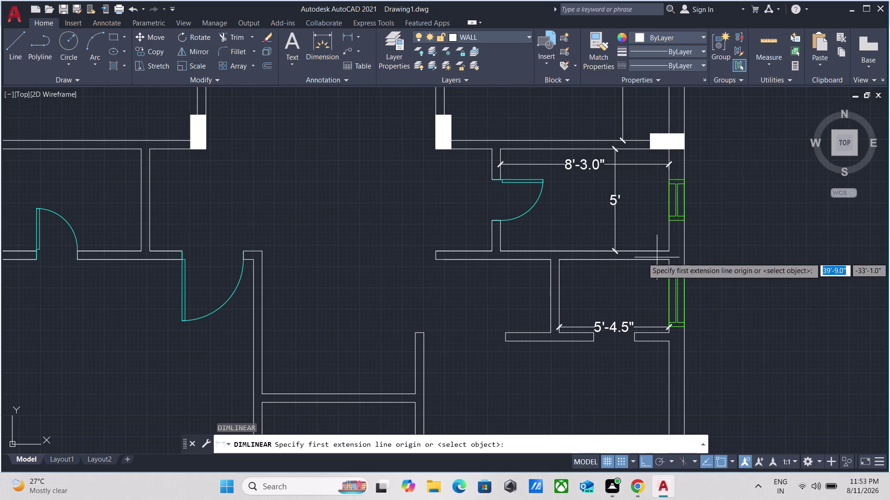
click(653, 263)
scroll(up, 3)
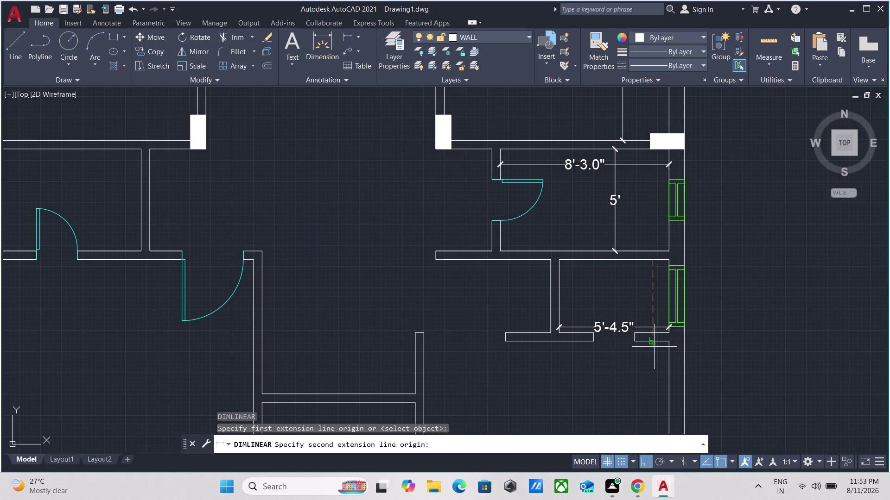
scroll(up, 3)
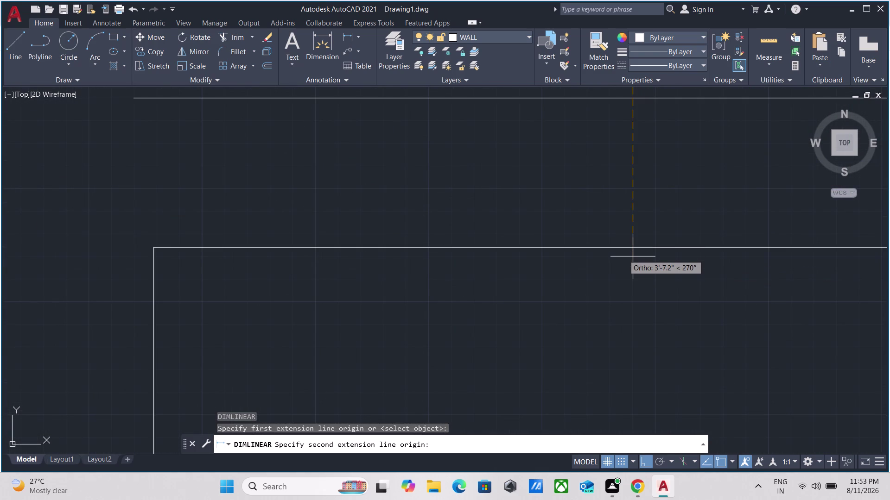
click(625, 246)
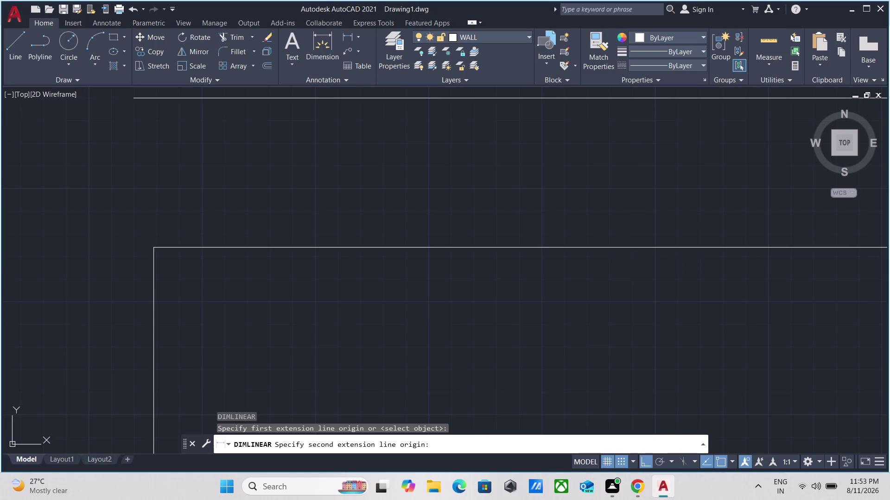
scroll(down, 3)
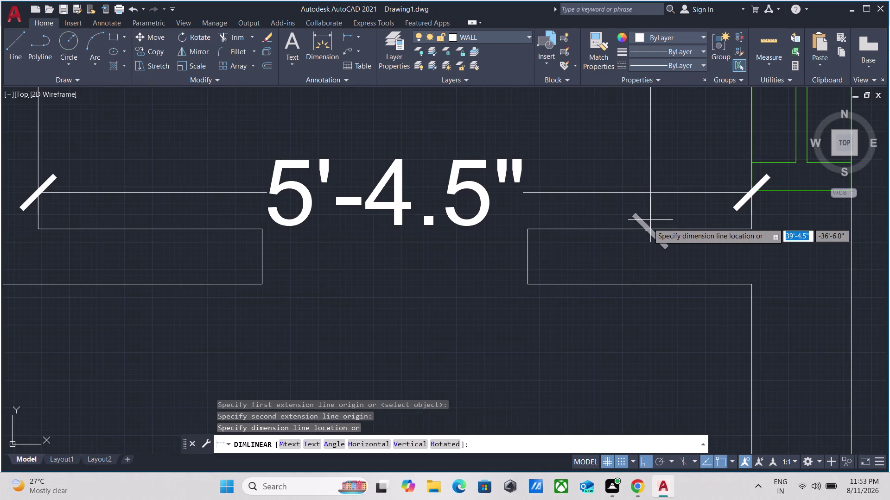
key(Escape)
Cancel the pending text prompt and select the 5'-4.5" dimension.
scroll(up, 3)
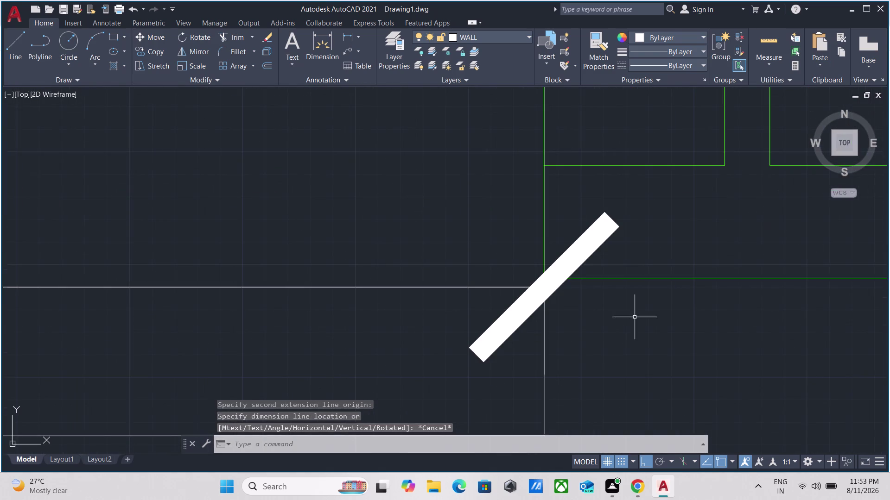
scroll(up, 3)
scroll(down, 3)
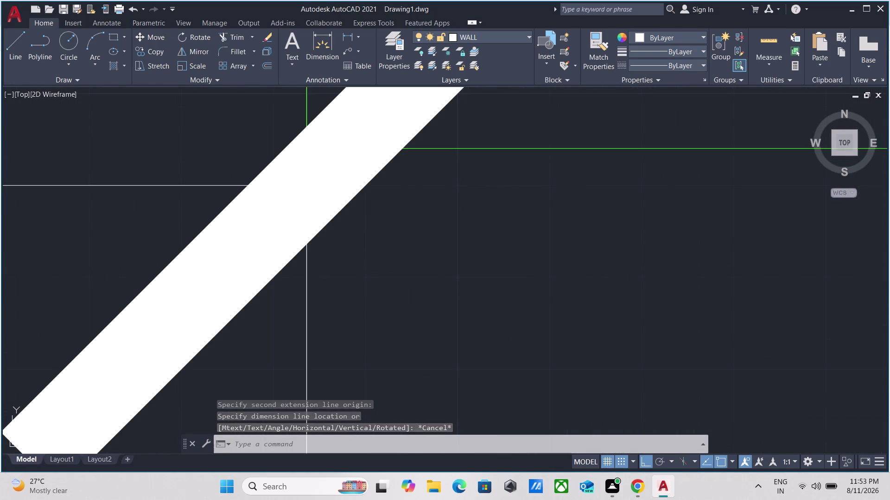
scroll(down, 3)
scroll(down, 3)
scroll(up, 3)
scroll(up, 3)
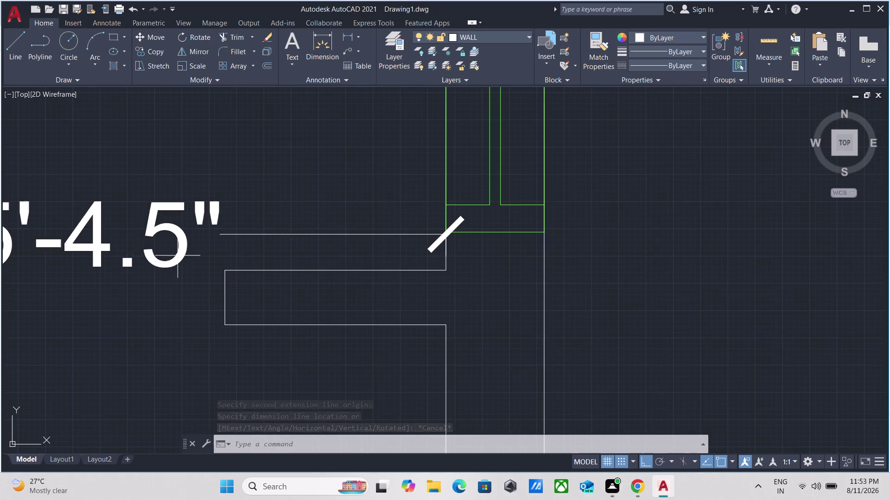
middle_drag(177, 256, 323, 255)
key(Escape)
drag(314, 285, 315, 285)
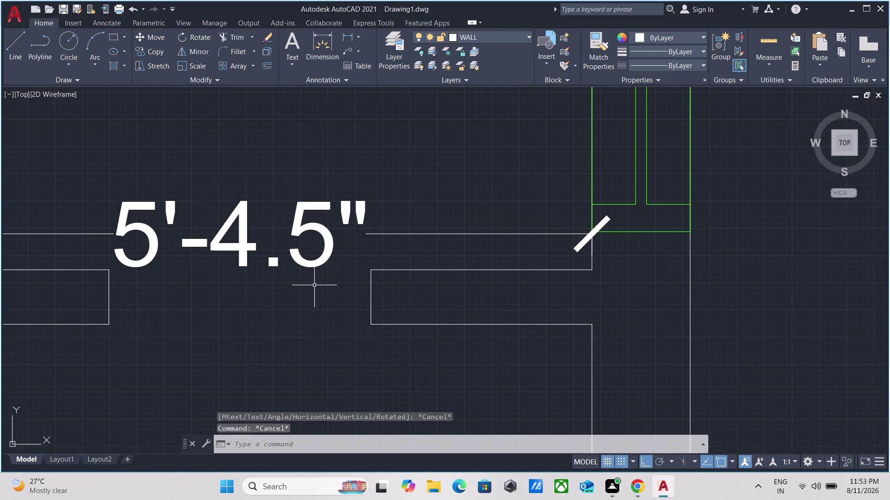
drag(314, 285, 293, 268)
click(244, 195)
Erase the 5'-4.5" dimension and dismiss the battery notification.
right_click(242, 199)
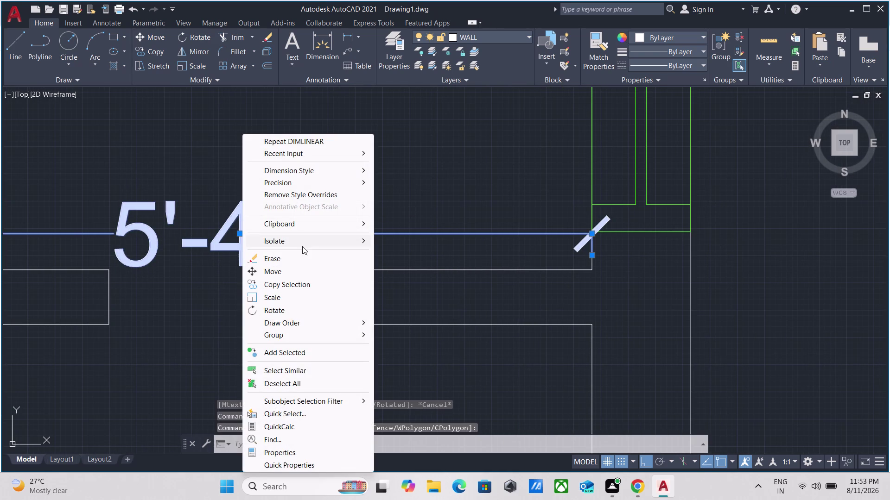
click(296, 260)
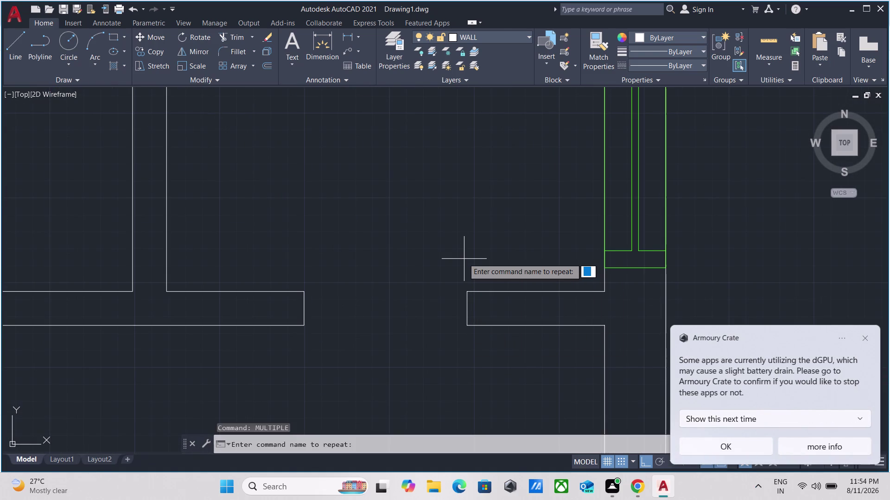
key(d)
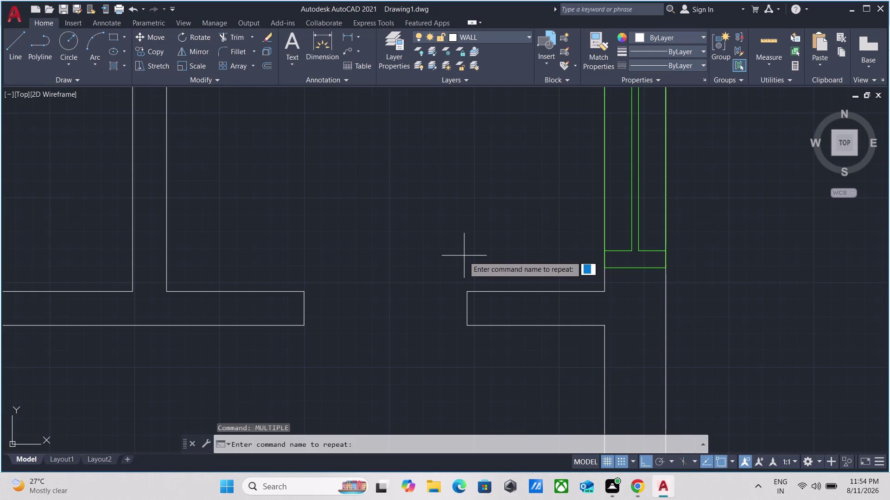
key(a)
key(l)
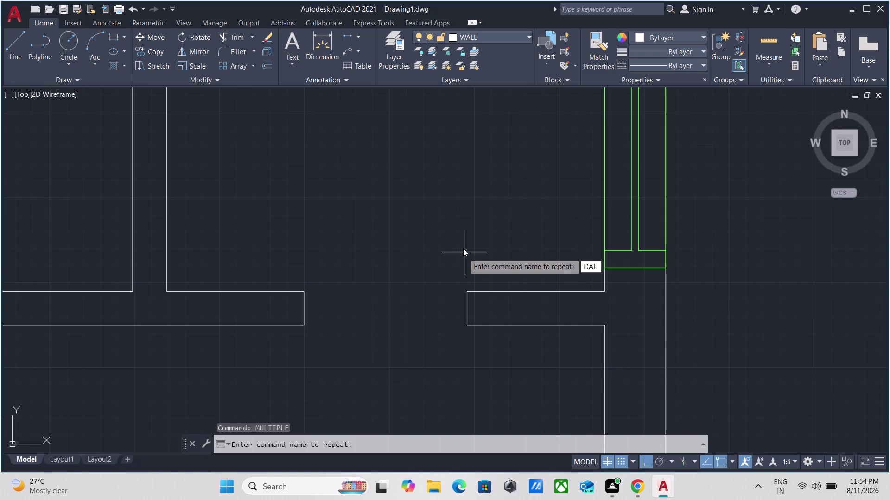
key(Return)
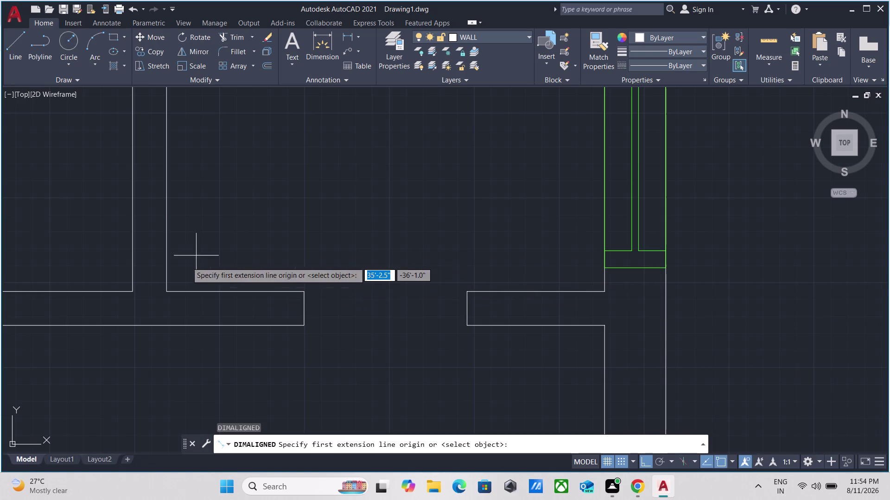
click(167, 277)
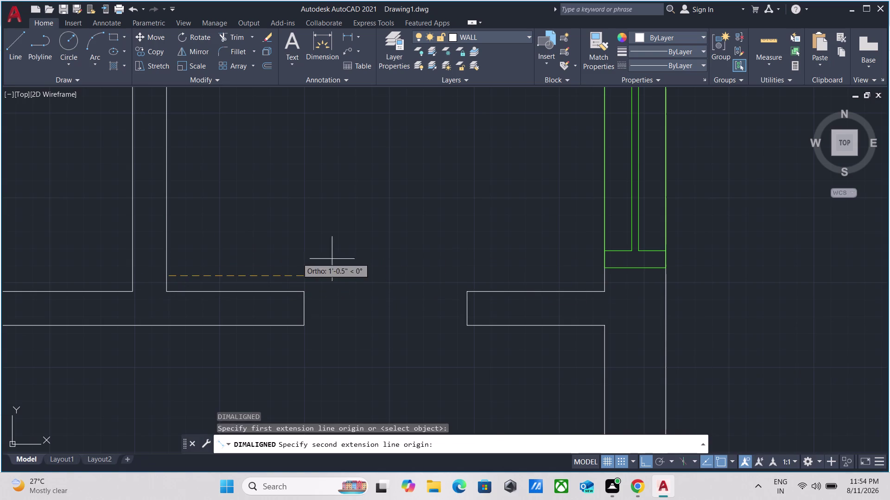
scroll(up, 3)
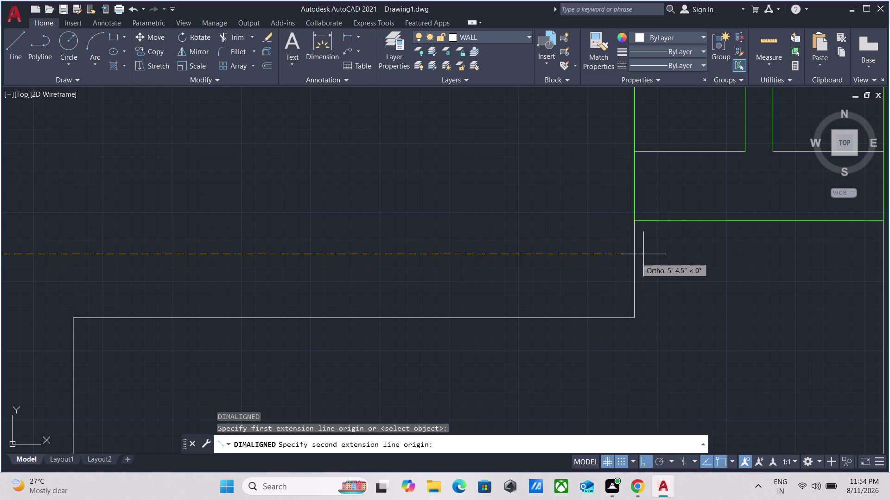
click(633, 258)
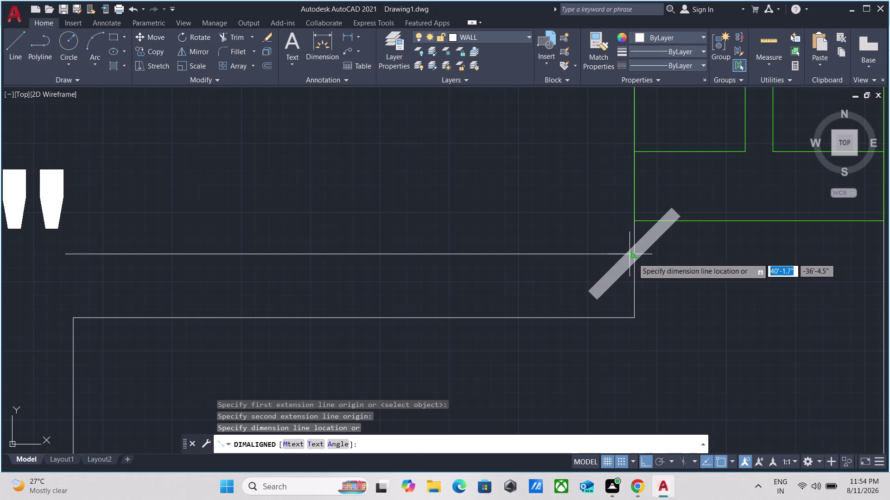
scroll(down, 3)
scroll(down, 3)
scroll(up, 3)
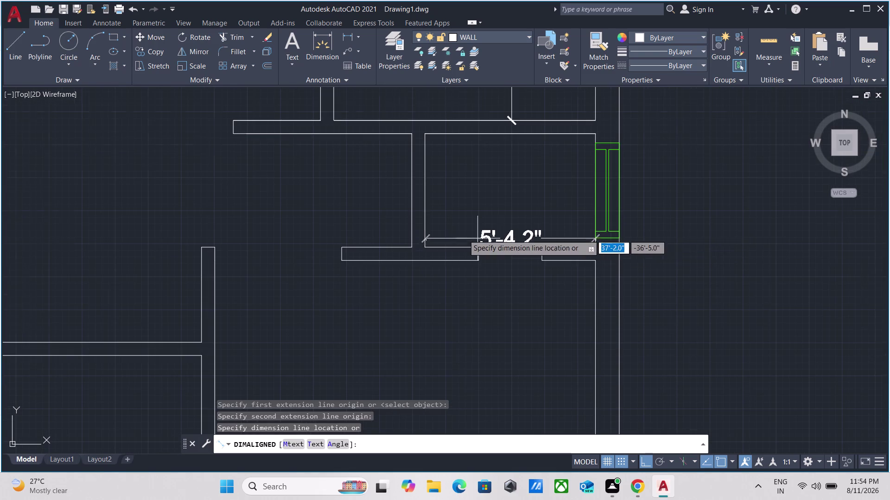
scroll(up, 3)
scroll(up, 3)
scroll(up, 3)
key(Escape)
scroll(down, 3)
middle_drag(297, 228, 343, 236)
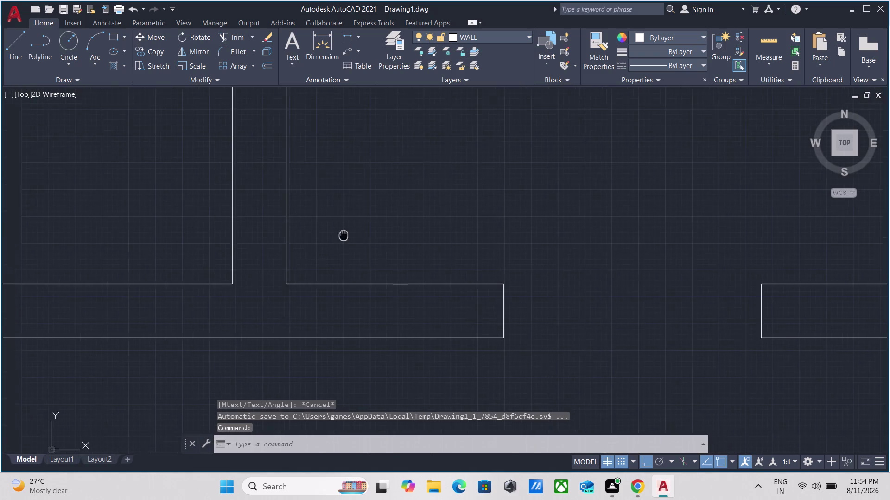
middle_drag(343, 236, 344, 236)
scroll(down, 3)
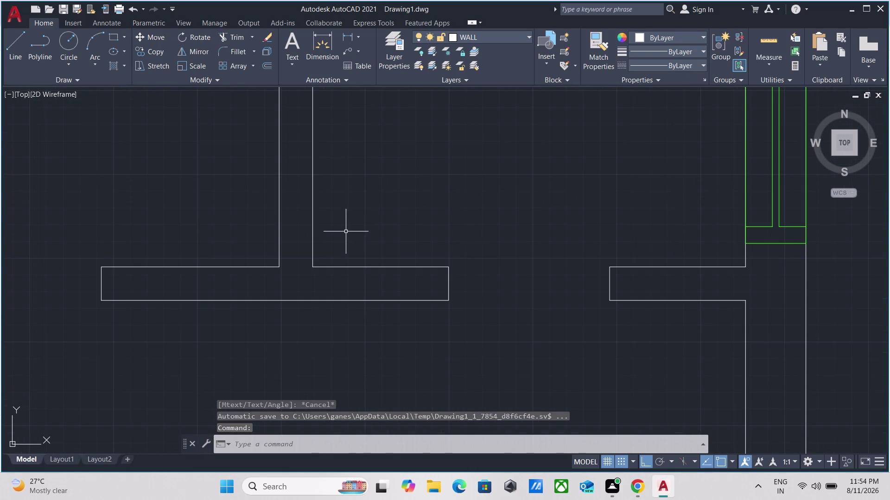
text(DS)
Turn off the Nearest object snap in Drafting Settings and confirm.
key(Return)
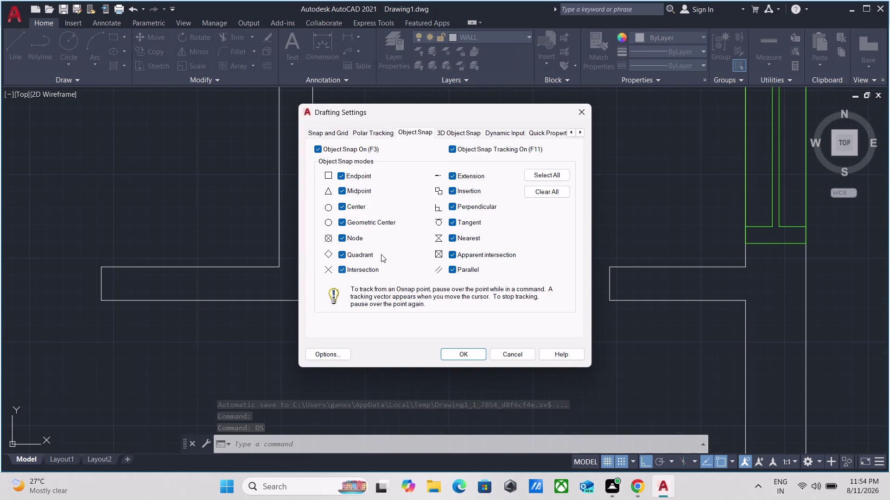
click(449, 240)
click(449, 238)
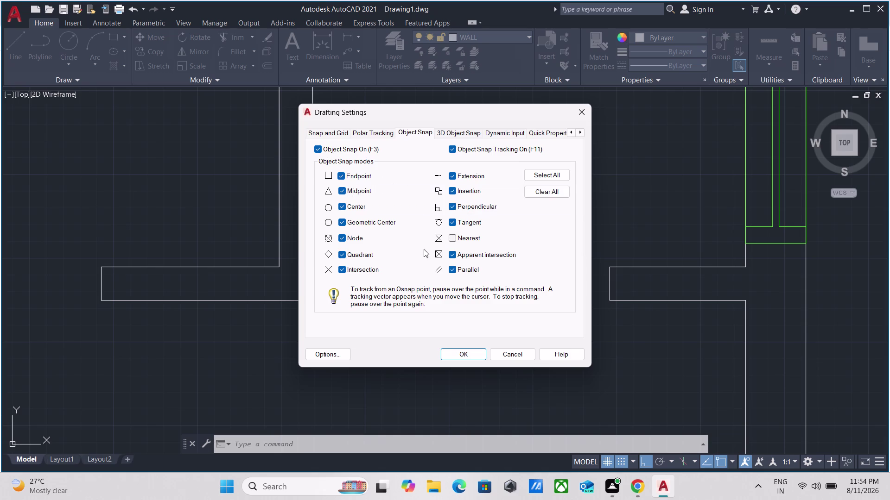
click(476, 355)
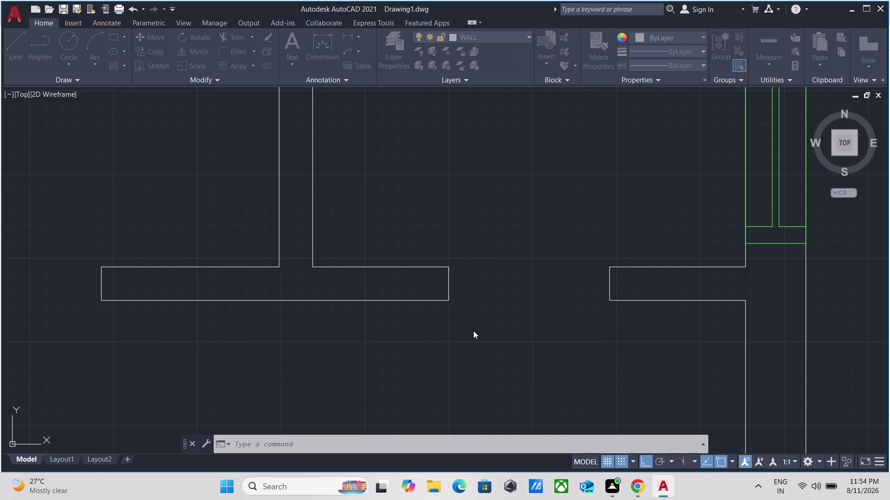
scroll(down, 3)
middle_drag(443, 204, 376, 348)
scroll(down, 3)
middle_drag(416, 240, 410, 252)
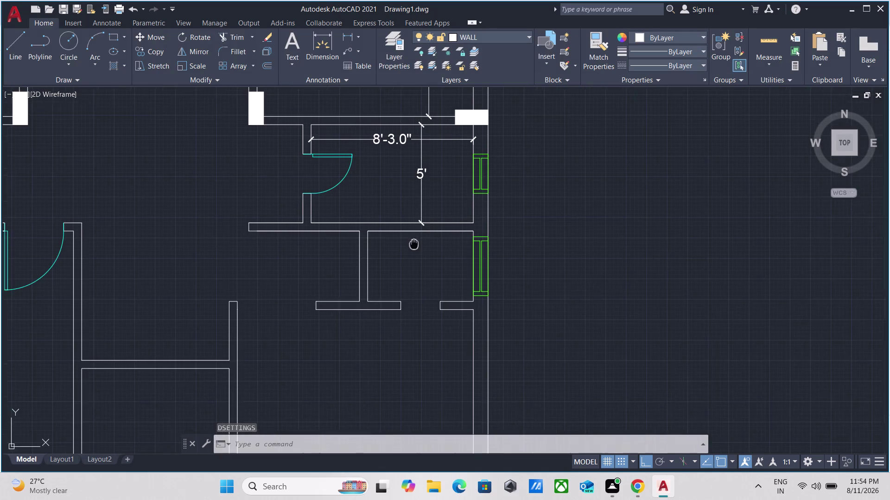
middle_drag(411, 252, 408, 259)
scroll(up, 3)
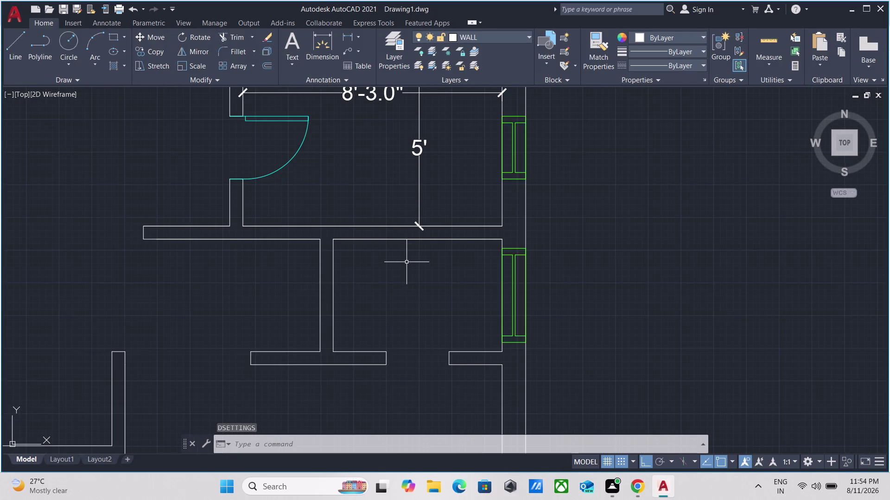
text(MU)
key(Return)
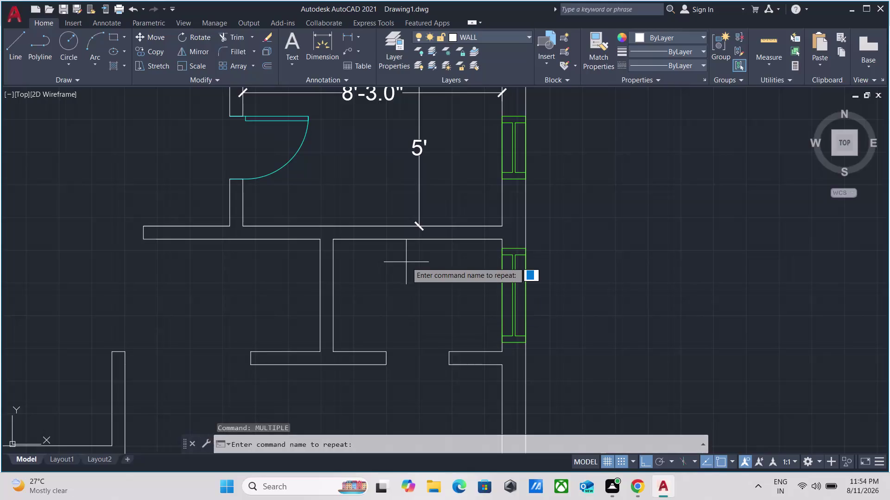
text(DL)
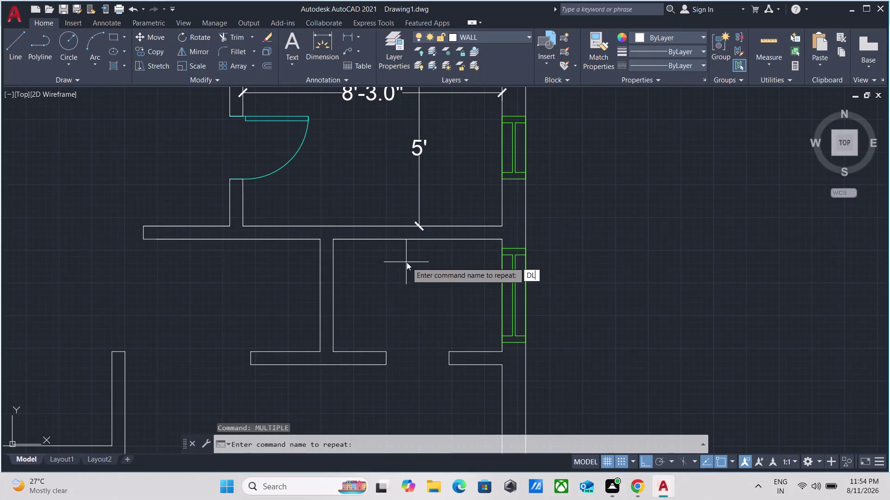
text(I)
key(Return)
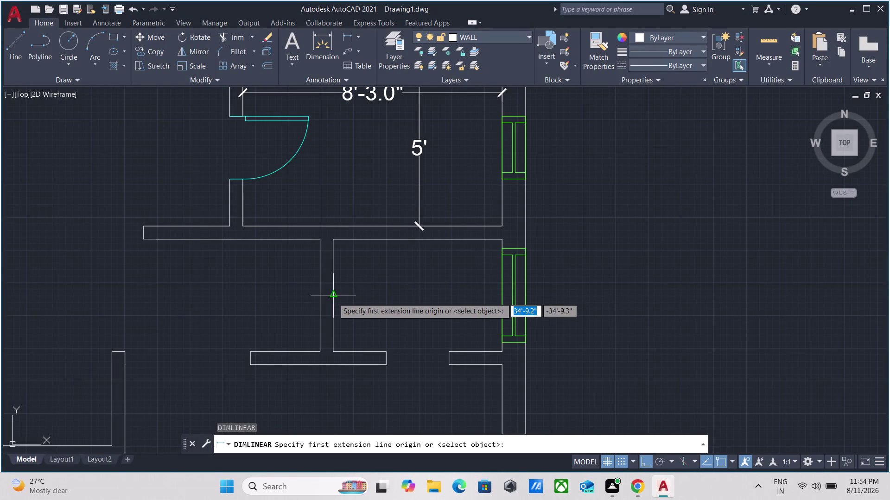
click(333, 296)
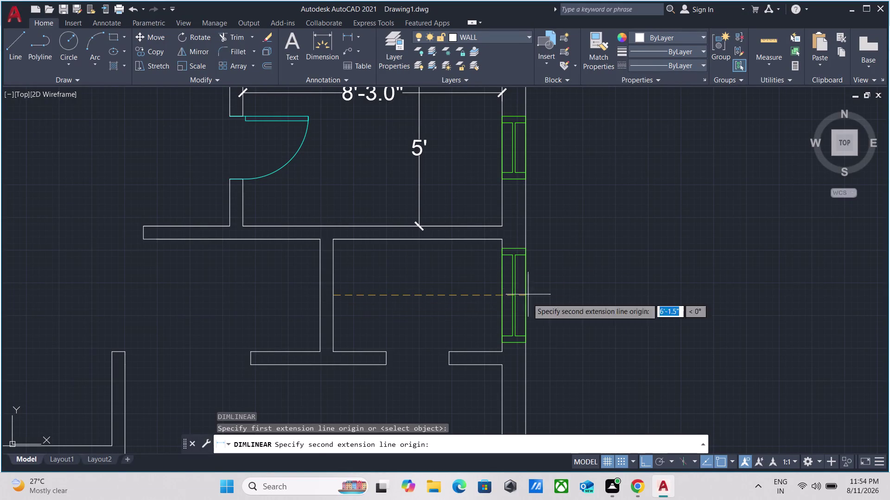
click(503, 298)
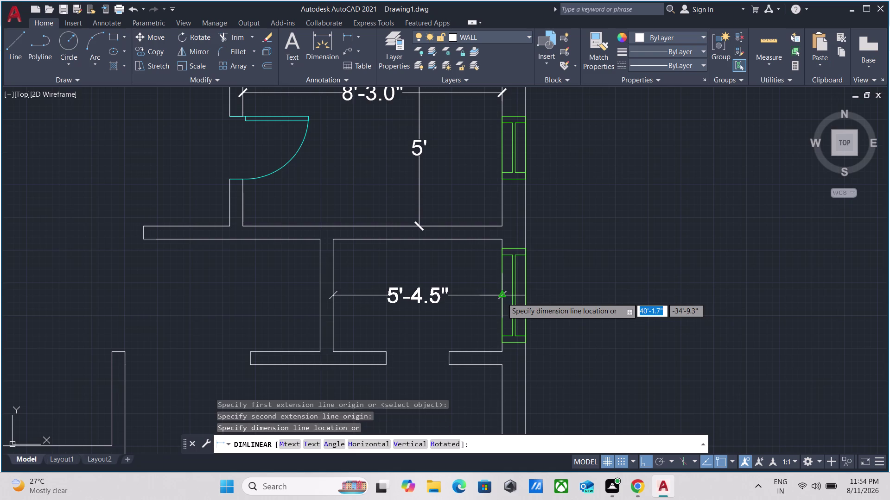
click(502, 298)
scroll(up, 3)
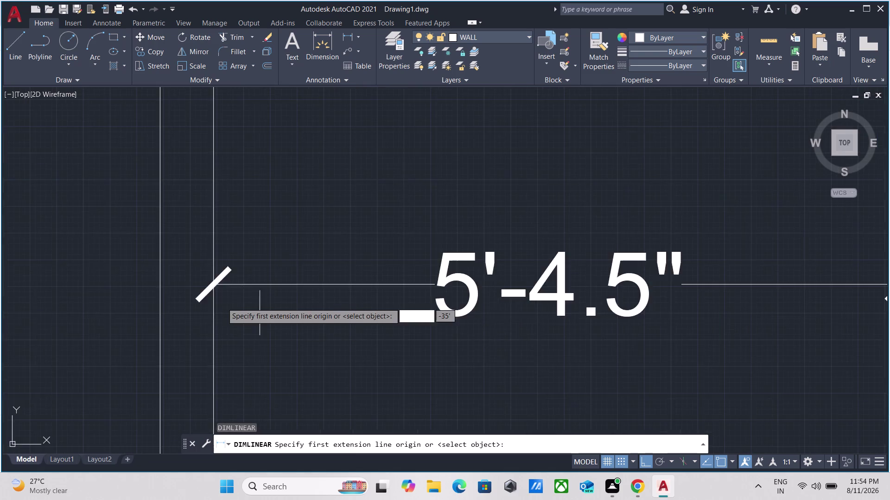
scroll(up, 3)
scroll(down, 3)
scroll(down, 3)
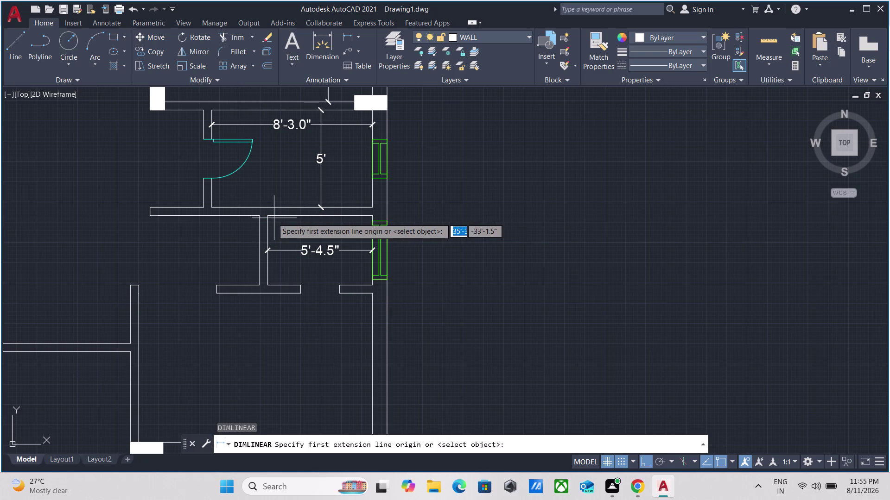
scroll(up, 3)
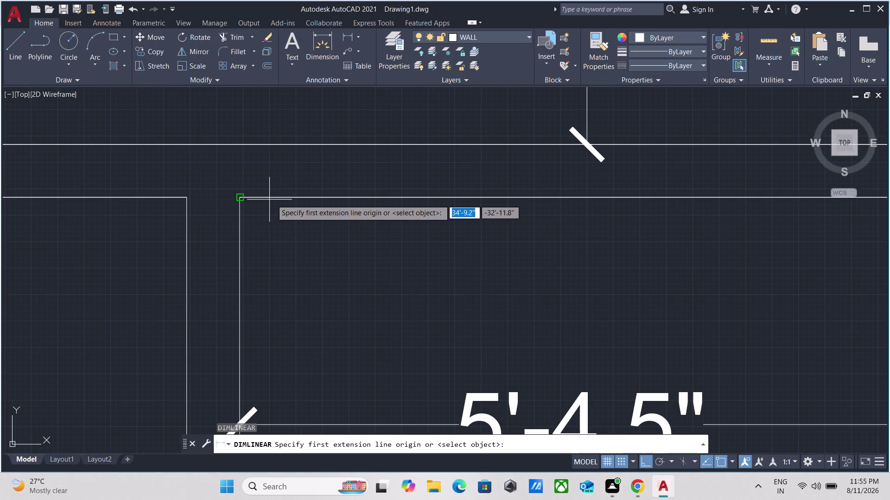
scroll(down, 3)
scroll(down, 3)
scroll(up, 3)
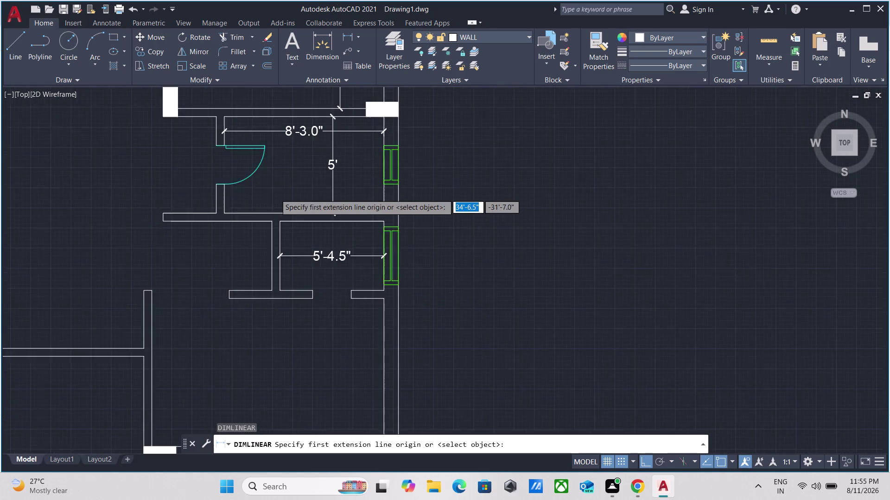
scroll(down, 3)
middle_drag(279, 187, 273, 216)
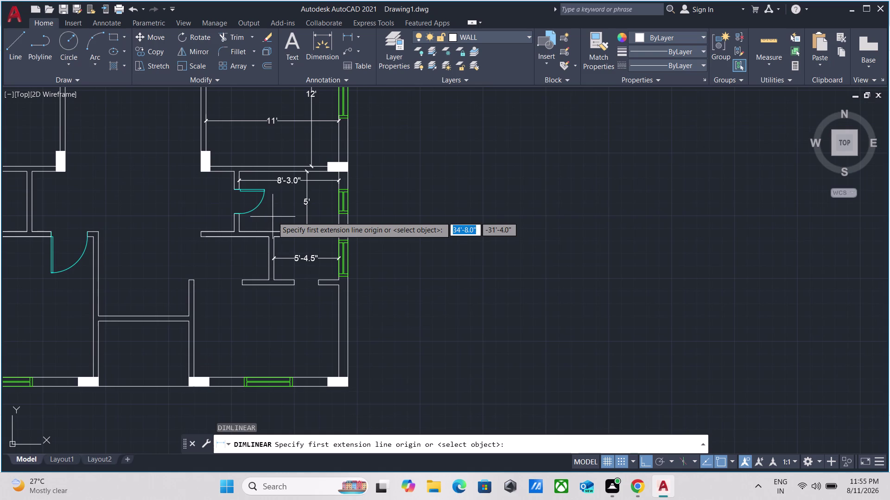
Cancel the dimension command and re-enable the Nearest object snap via DS.
text(DS)
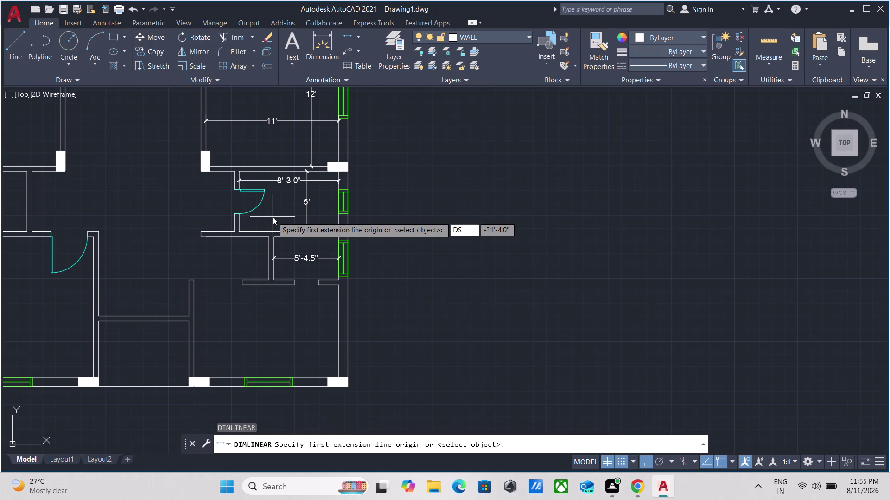
key(Return)
key(Escape)
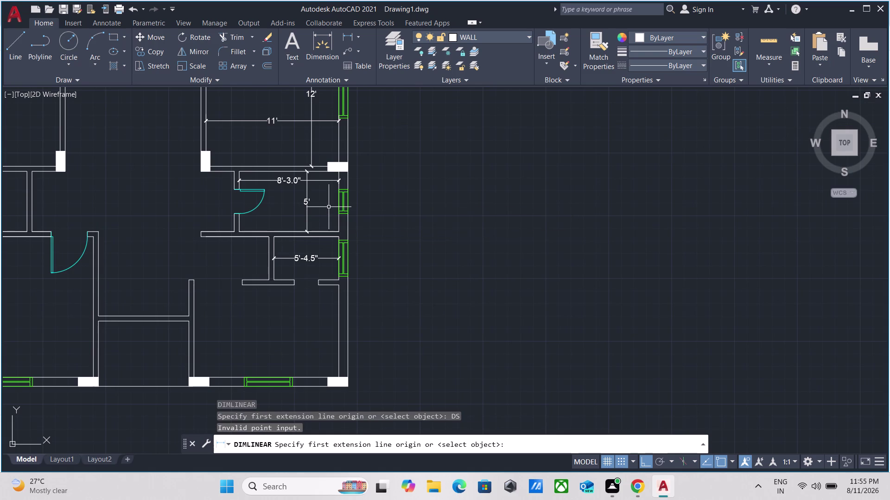
text(DS)
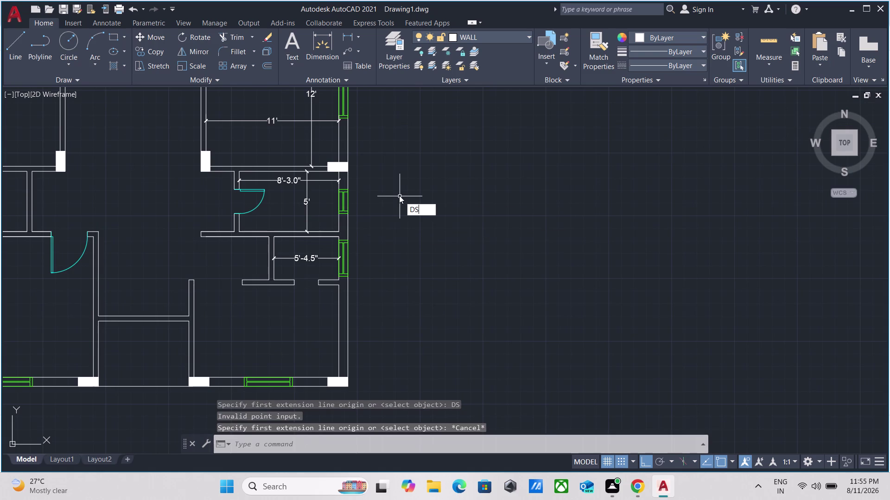
key(Return)
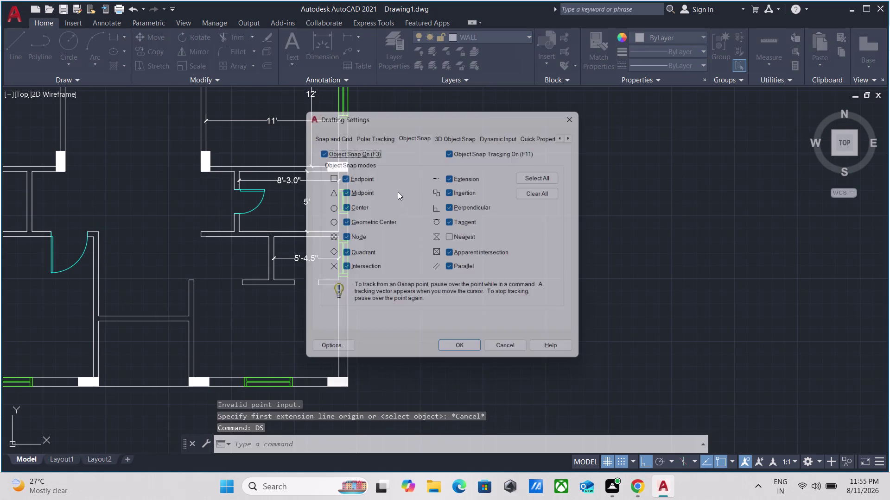
click(447, 238)
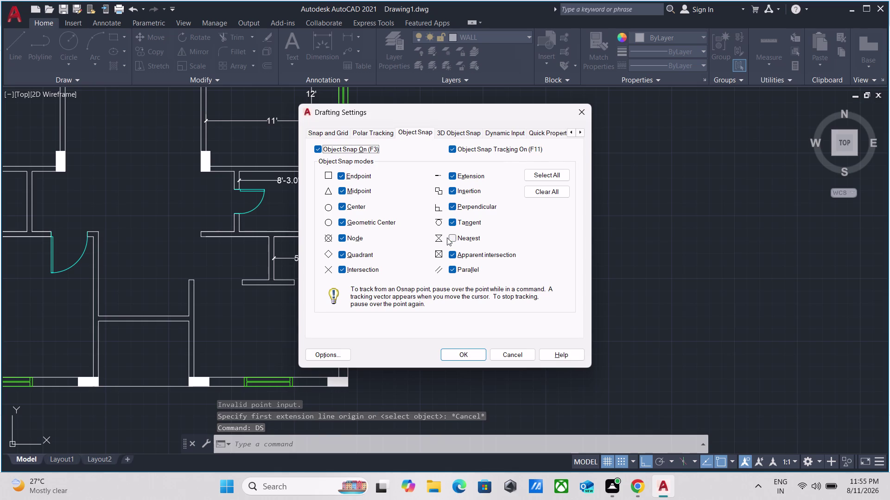
click(451, 239)
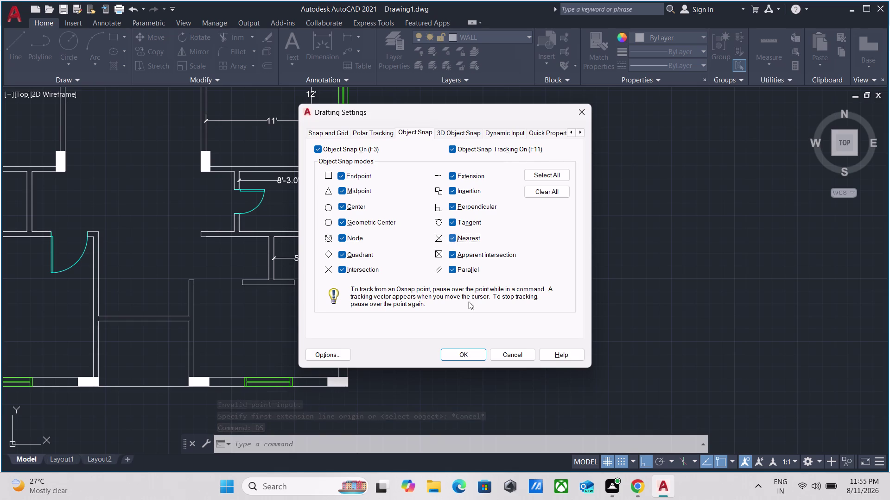
click(471, 353)
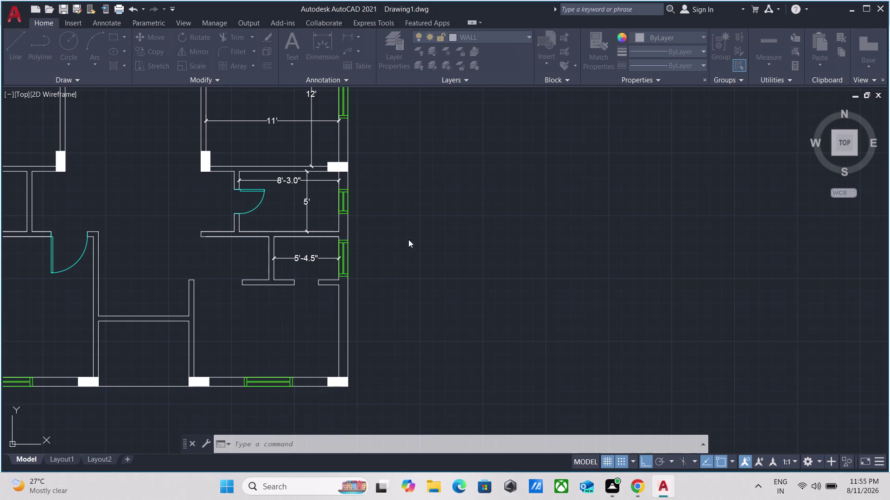
Bring the small bathroom into view and start repeated DIMLINEAR with MULTIPLE.
scroll(down, 3)
scroll(up, 3)
scroll(up, 3)
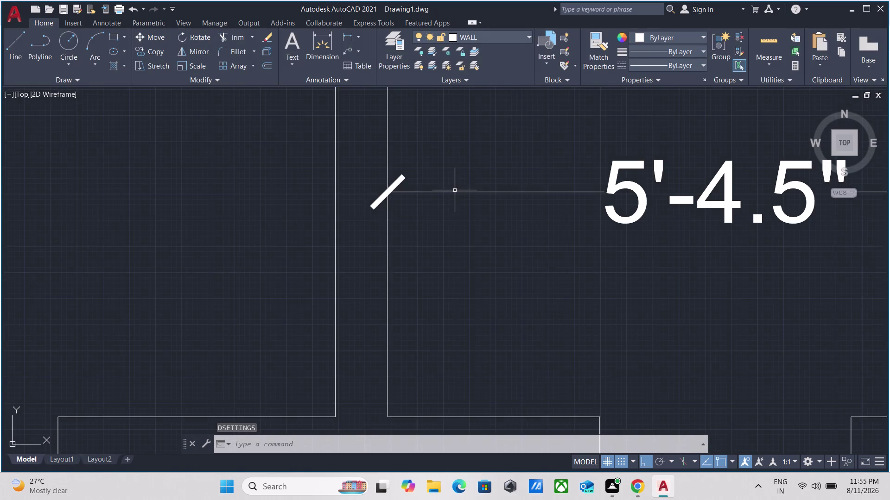
middle_drag(456, 188, 235, 285)
scroll(down, 3)
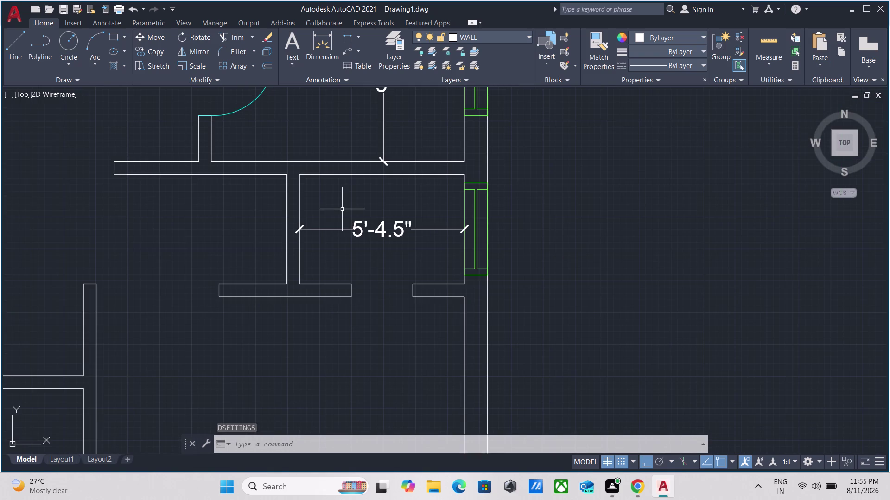
text(MU)
key(Return)
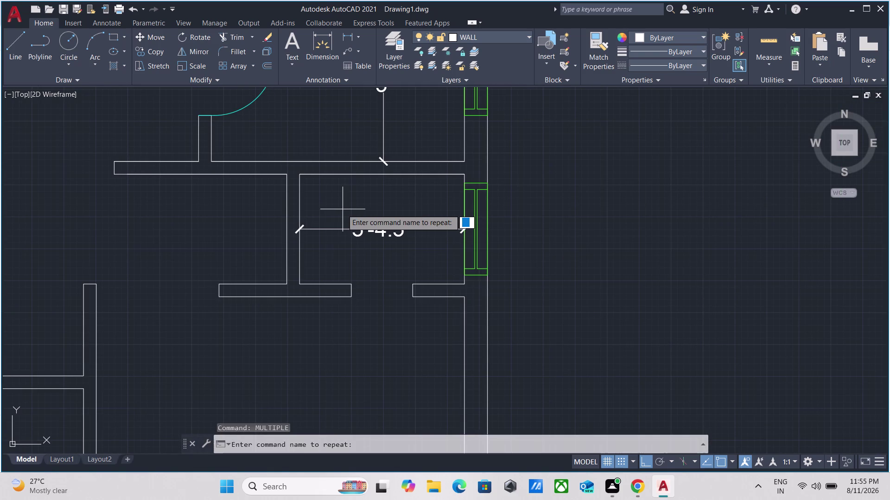
key(d)
text(L)
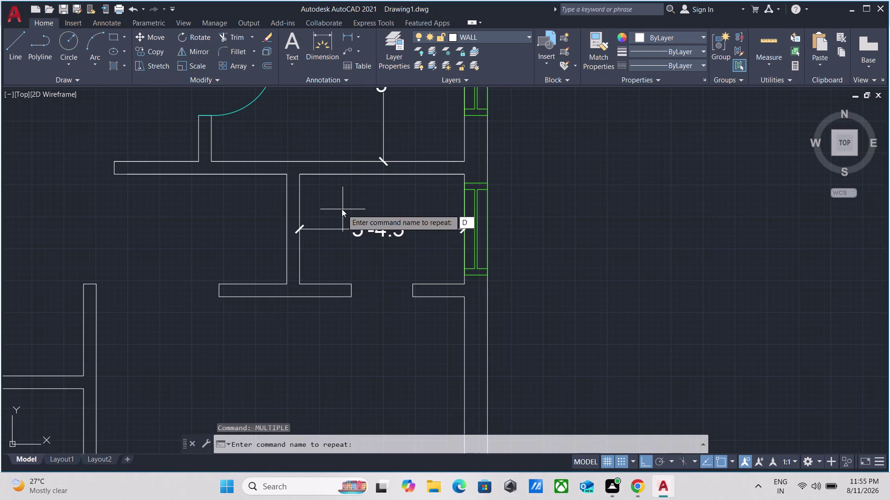
text(I)
key(Return)
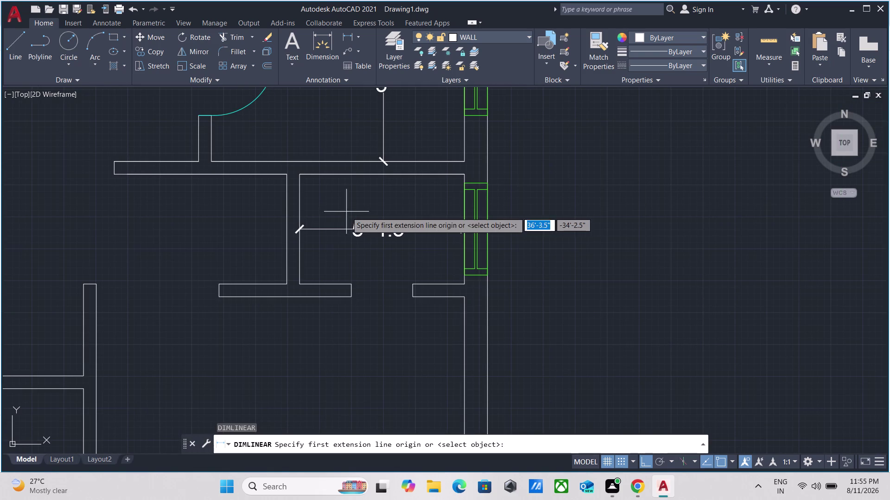
Add the 3'-7.0" dimension in the bathroom down to the lower wall corner.
scroll(up, 3)
click(457, 157)
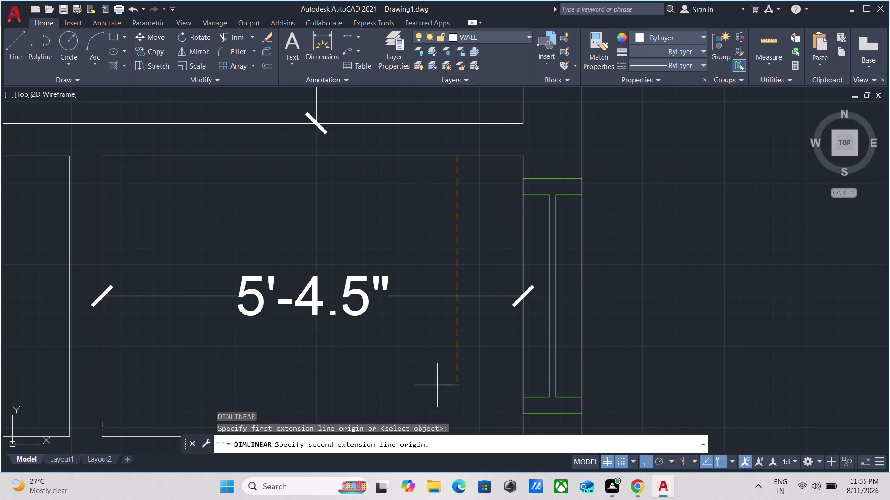
middle_drag(438, 407, 471, 243)
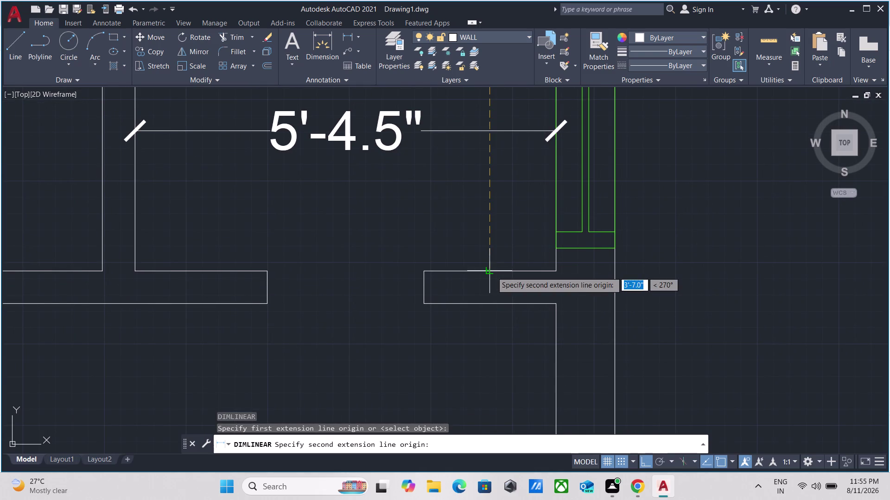
click(491, 272)
scroll(down, 3)
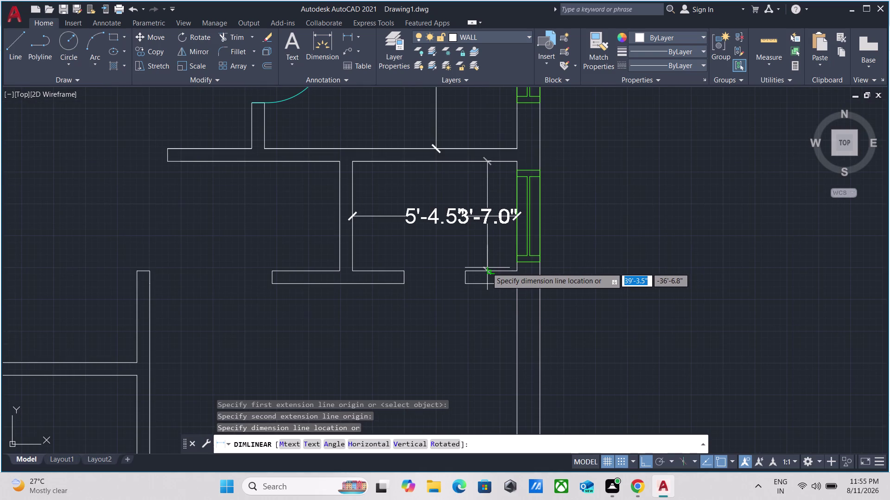
click(485, 266)
scroll(down, 3)
Add the 12' width dimension across the lower room.
middle_drag(427, 285, 427, 121)
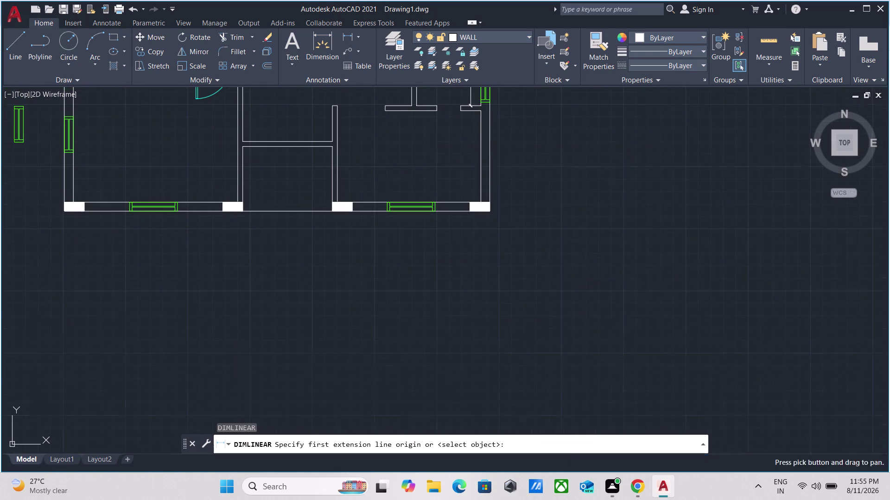
click(340, 170)
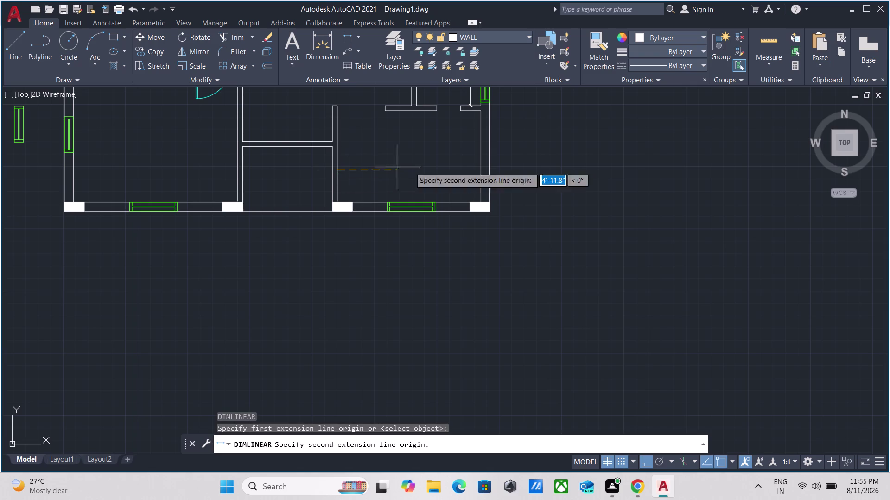
click(484, 172)
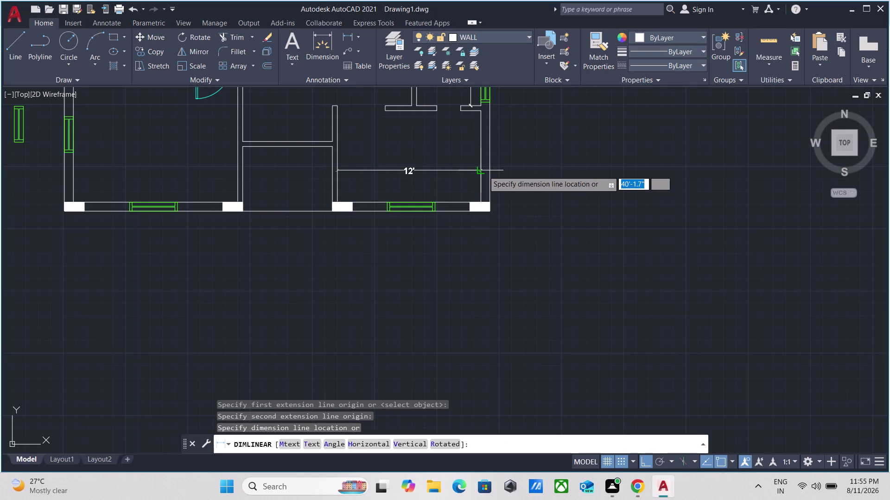
click(465, 173)
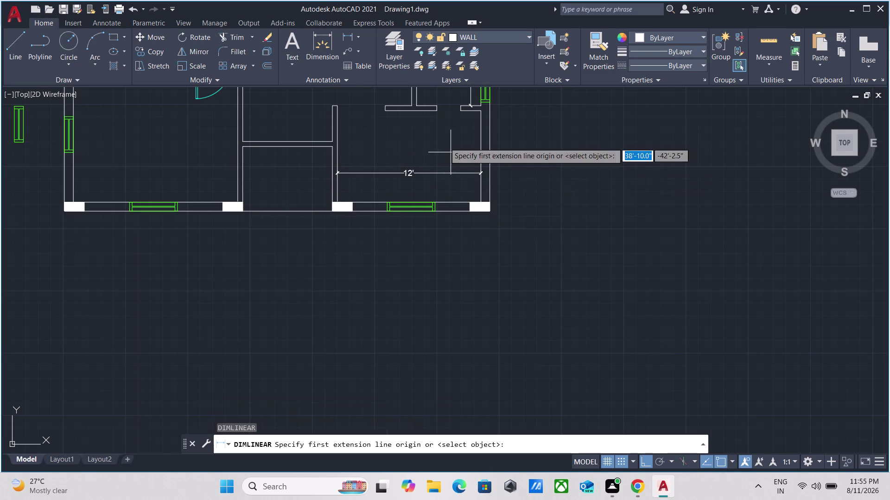
Start another dimension to the bottom wall, then cancel it.
click(411, 109)
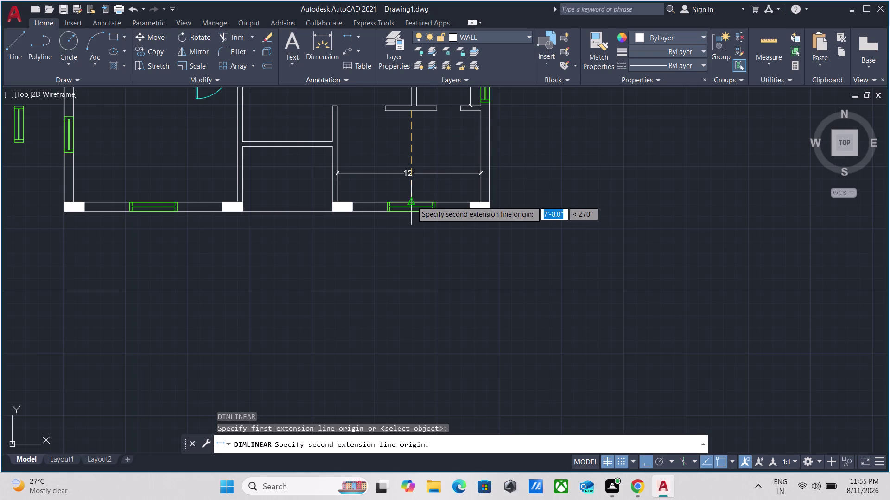
click(412, 201)
scroll(up, 3)
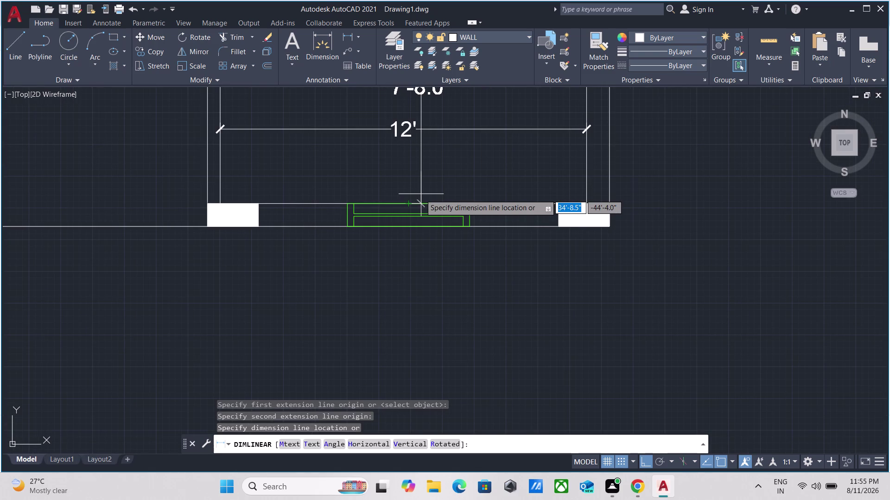
key(Escape)
scroll(down, 3)
middle_drag(426, 130, 426, 131)
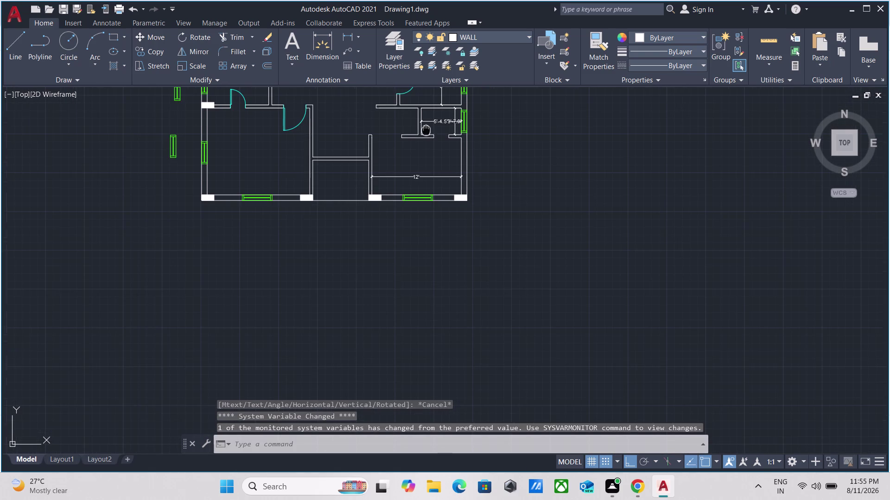
Zoom in on the lower room and restart repeated linear dimensioning with MULTIPLE and DLI.
middle_drag(426, 131, 424, 155)
scroll(up, 3)
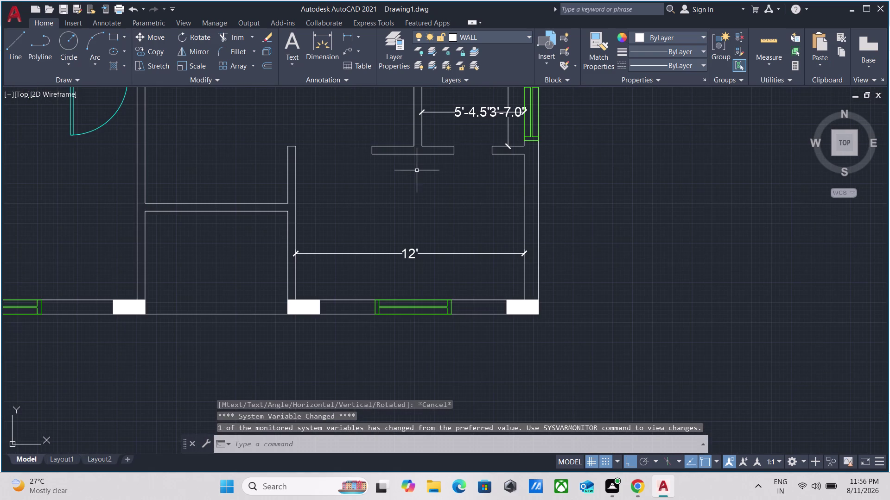
key(m)
key(u)
key(Return)
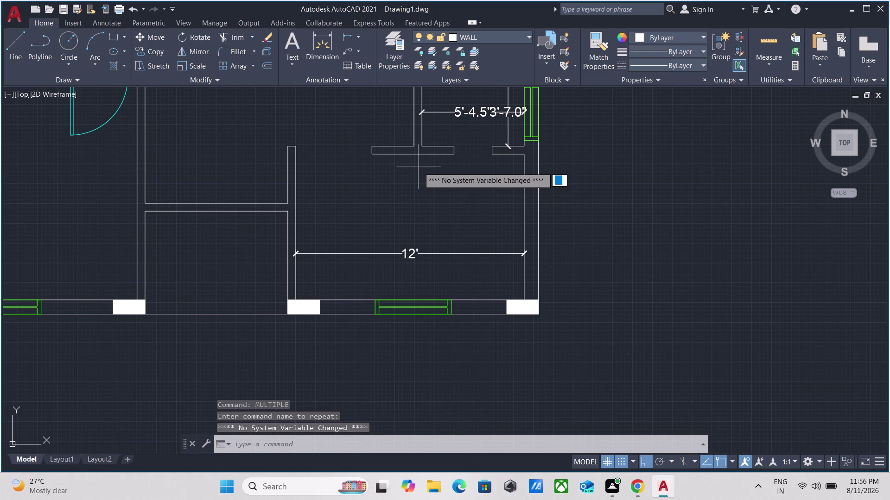
text(DLI)
key(Return)
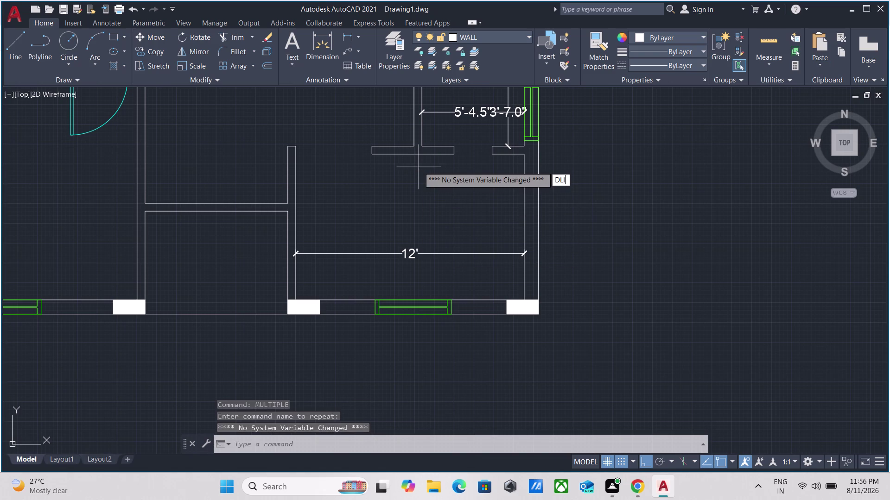
Dimension the lower-left bedroom at 11'-8.0" depth and 13'-9.0" width.
click(501, 155)
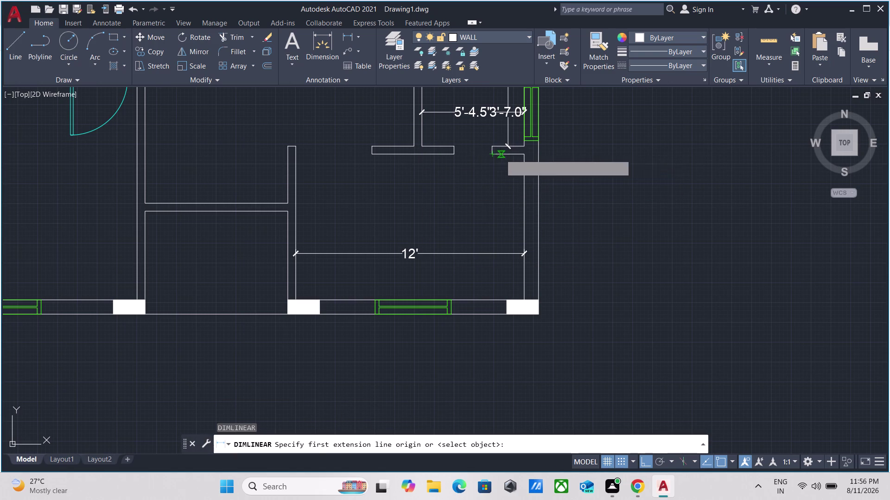
click(500, 301)
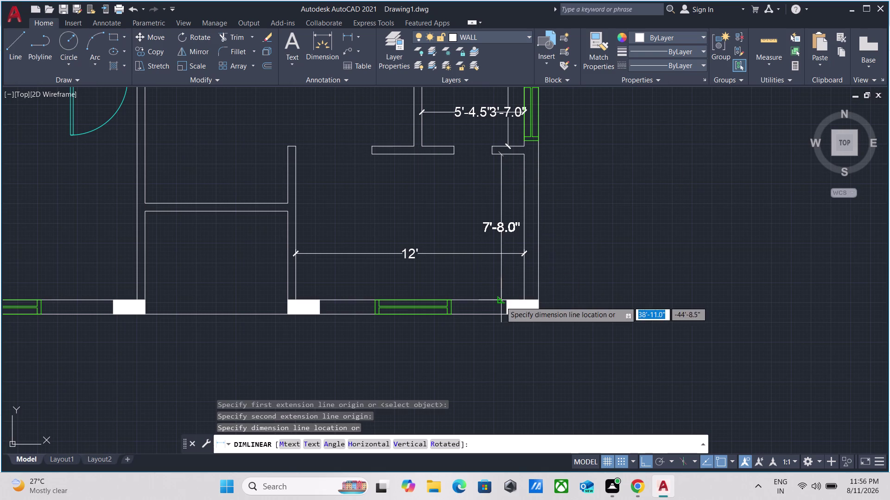
click(496, 290)
scroll(down, 3)
middle_drag(368, 192, 524, 261)
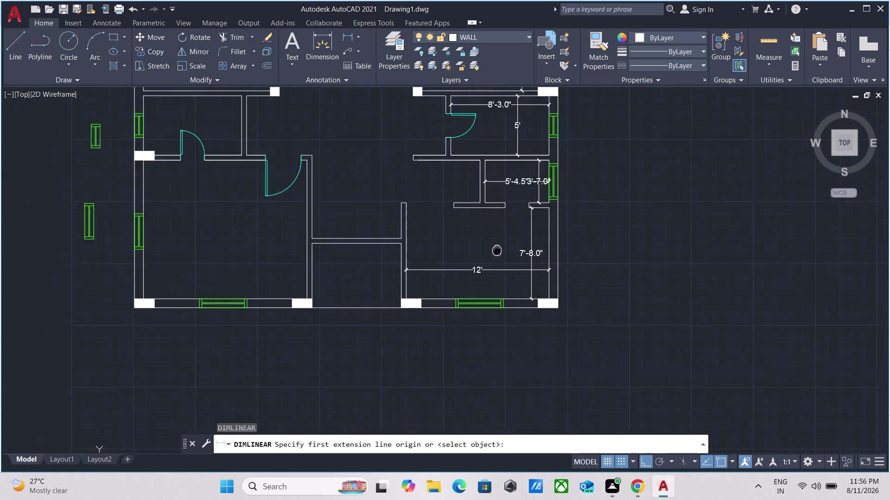
middle_drag(524, 262, 525, 261)
scroll(up, 3)
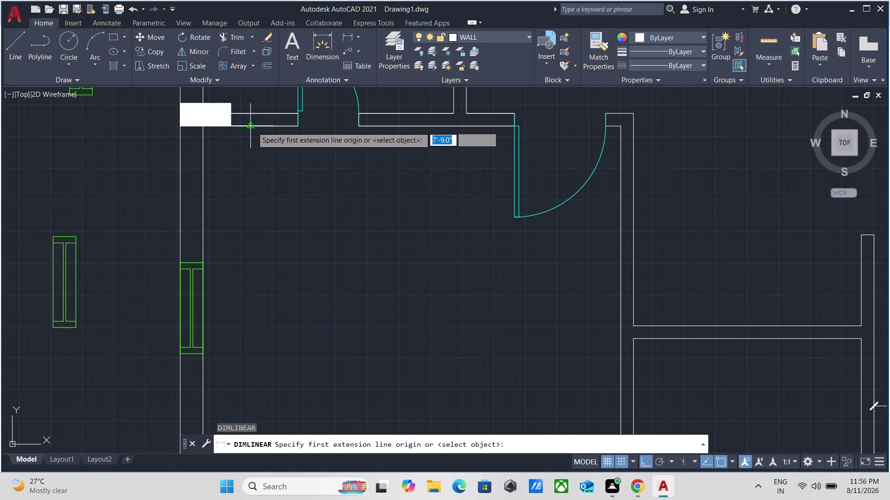
click(251, 127)
middle_drag(250, 303, 266, 197)
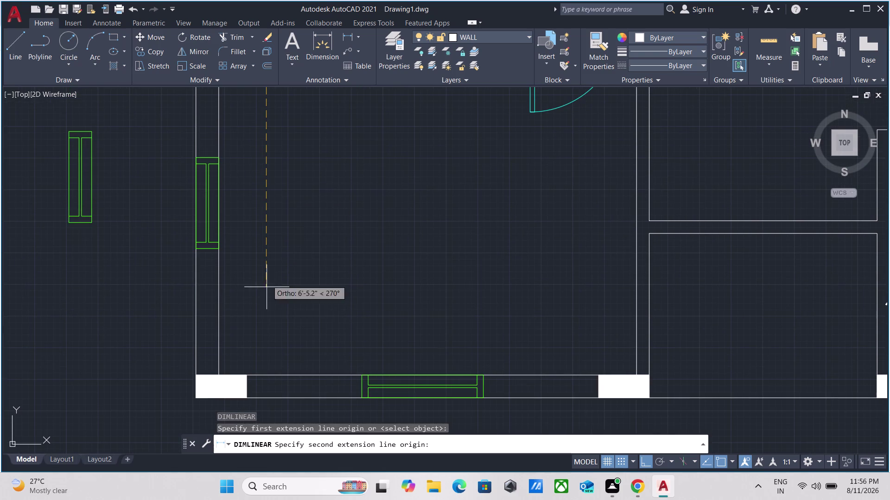
click(265, 374)
scroll(down, 3)
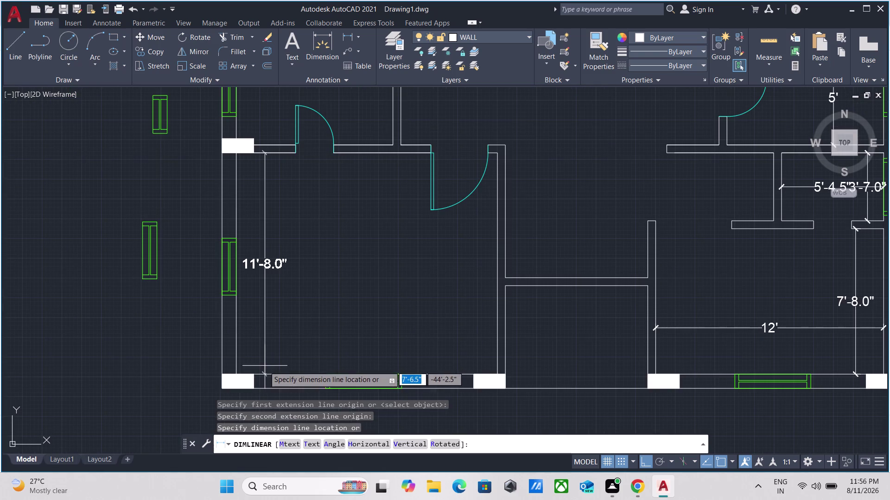
click(264, 367)
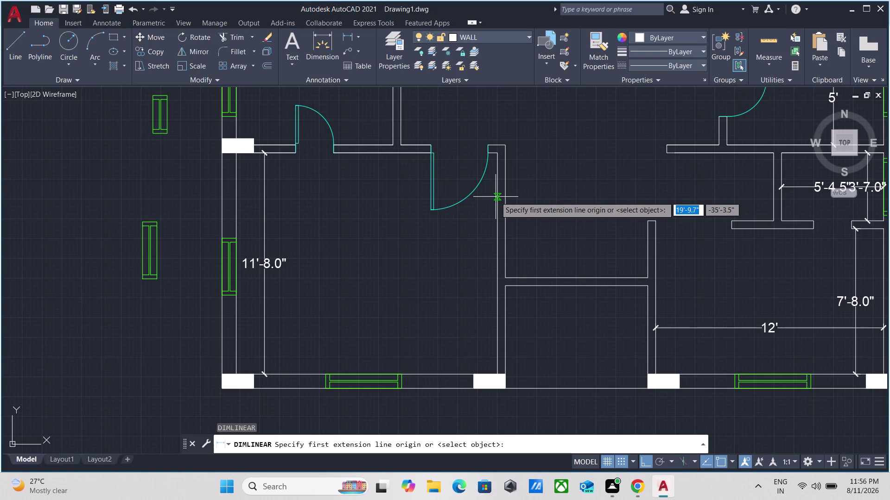
click(496, 197)
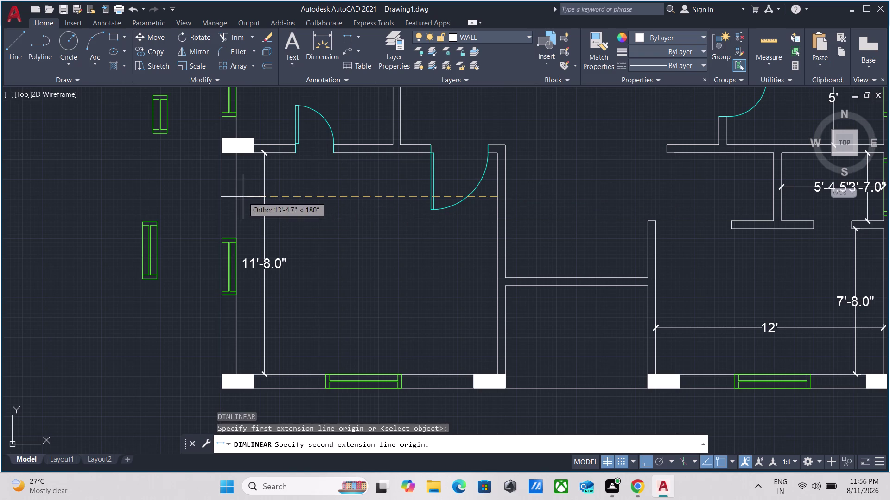
click(237, 197)
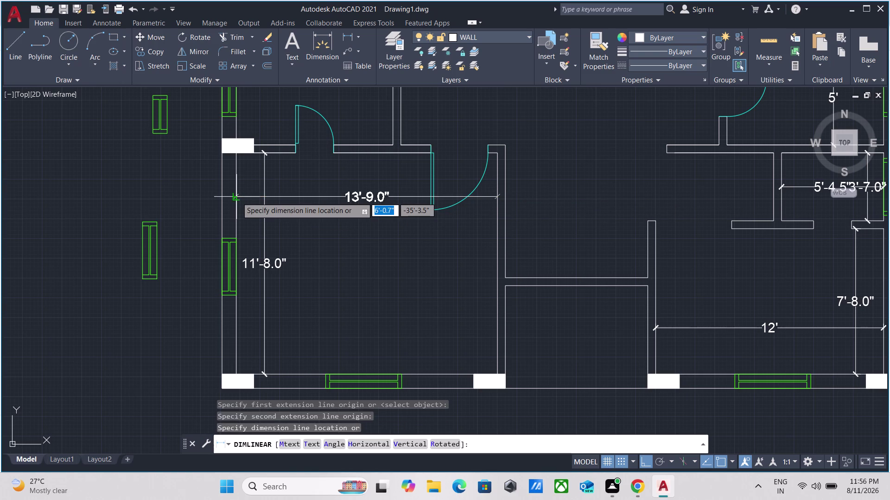
click(238, 198)
Dimension the small room above at 5' depth and 8'-3.0" width.
middle_drag(440, 120, 348, 297)
scroll(down, 3)
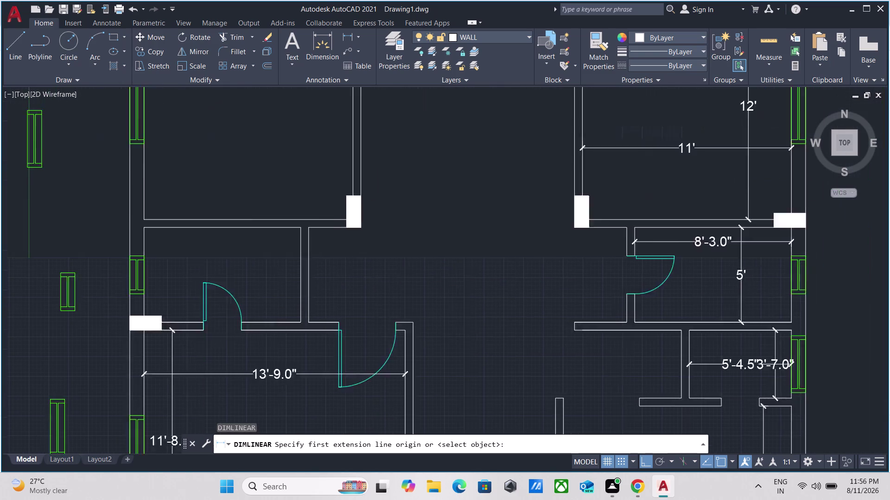
scroll(up, 3)
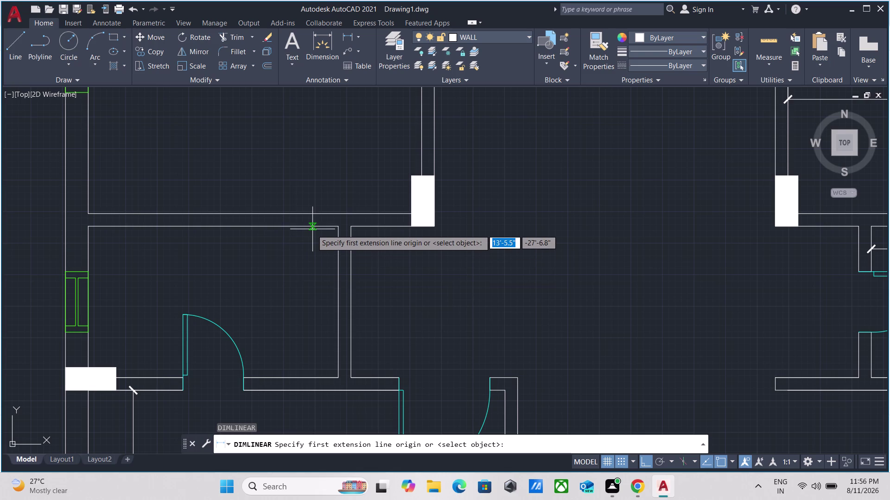
click(311, 229)
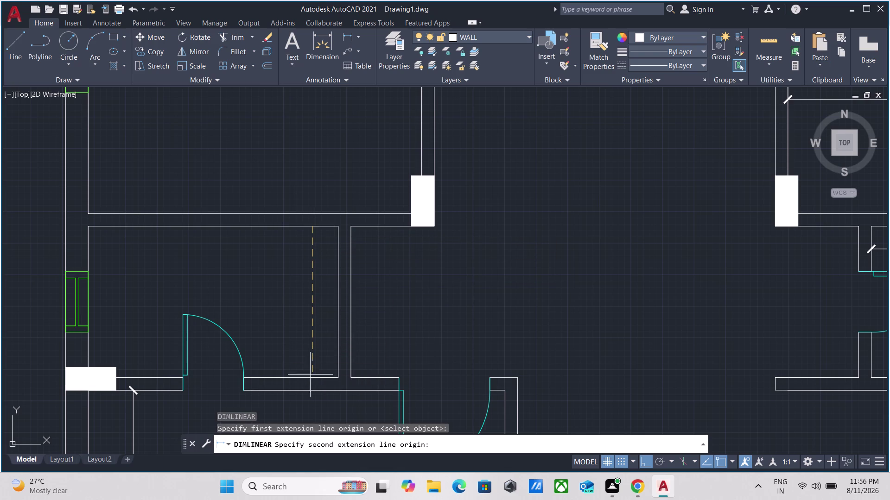
click(312, 378)
click(310, 354)
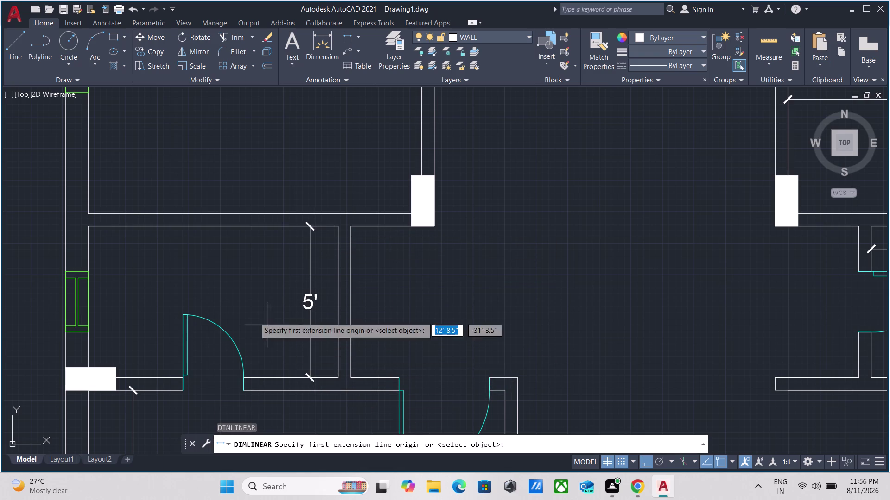
click(87, 244)
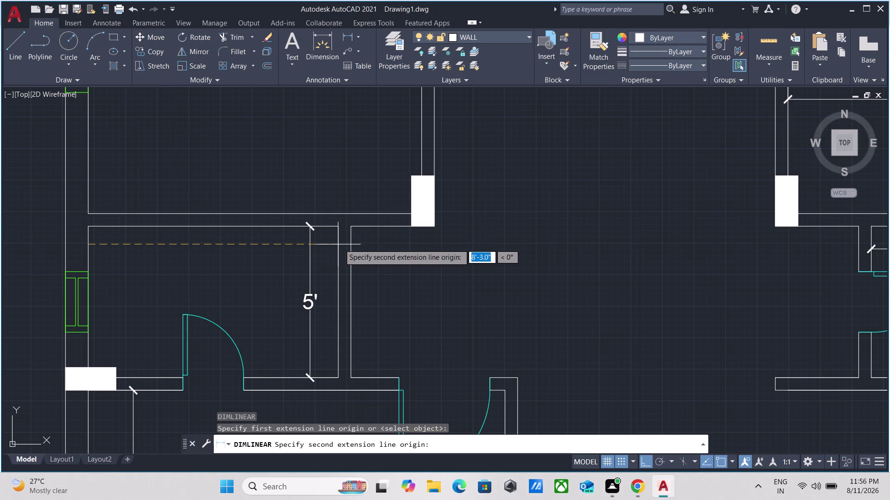
click(340, 244)
click(331, 257)
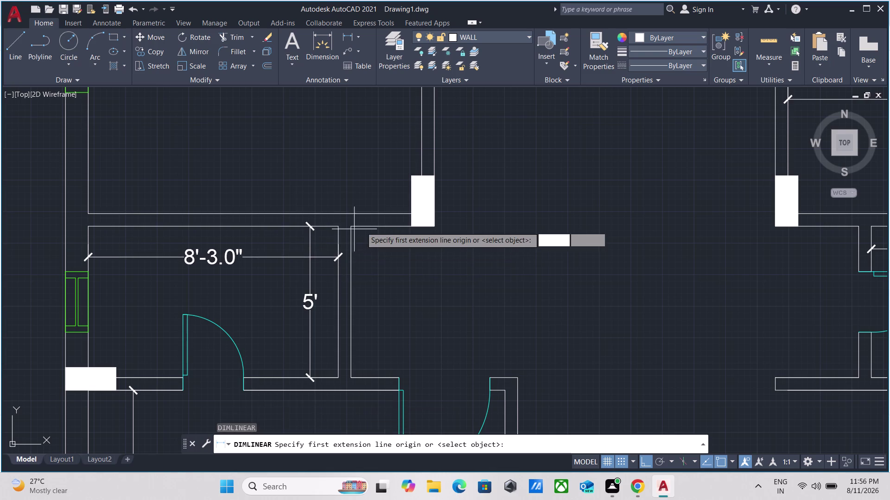
scroll(down, 3)
Dimension the bedroom's 11' width from its left wall to its right wall.
middle_drag(362, 200, 319, 316)
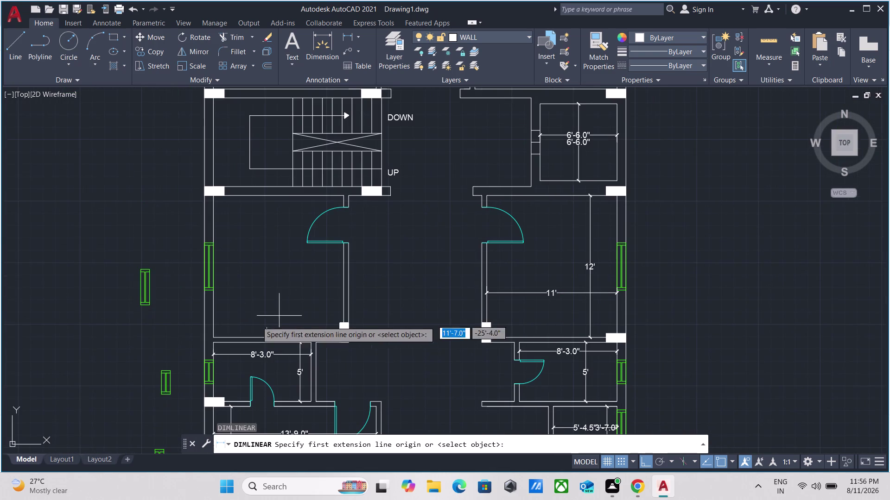
scroll(up, 3)
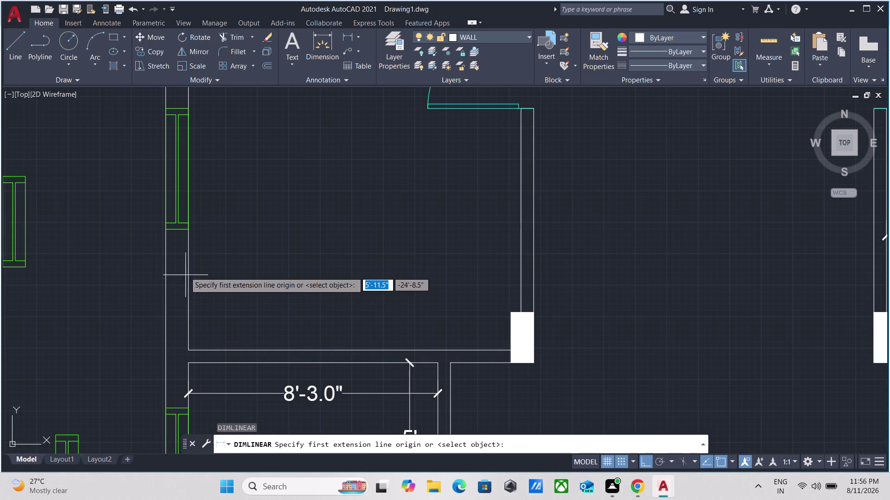
click(189, 256)
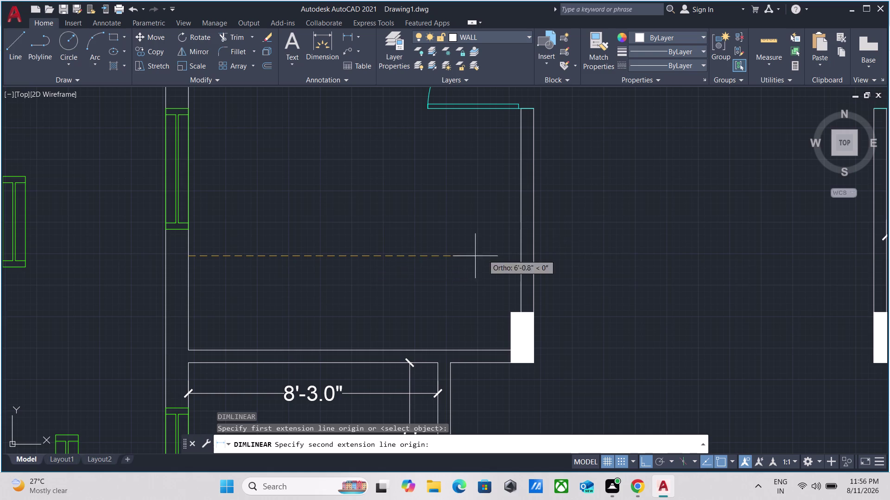
click(520, 258)
click(519, 255)
Add the bedroom's 12' depth dimension from the top wall to the bottom wall.
middle_drag(258, 166, 275, 243)
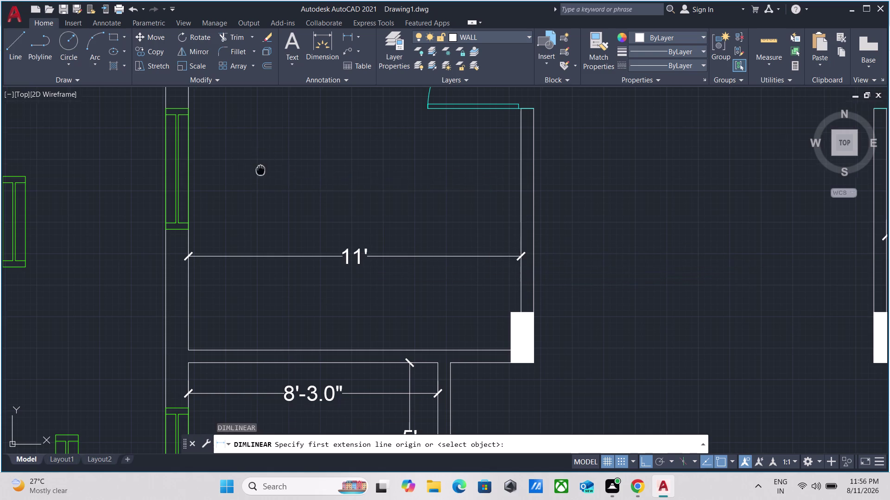
middle_drag(275, 243, 280, 265)
scroll(down, 3)
middle_drag(281, 226, 287, 297)
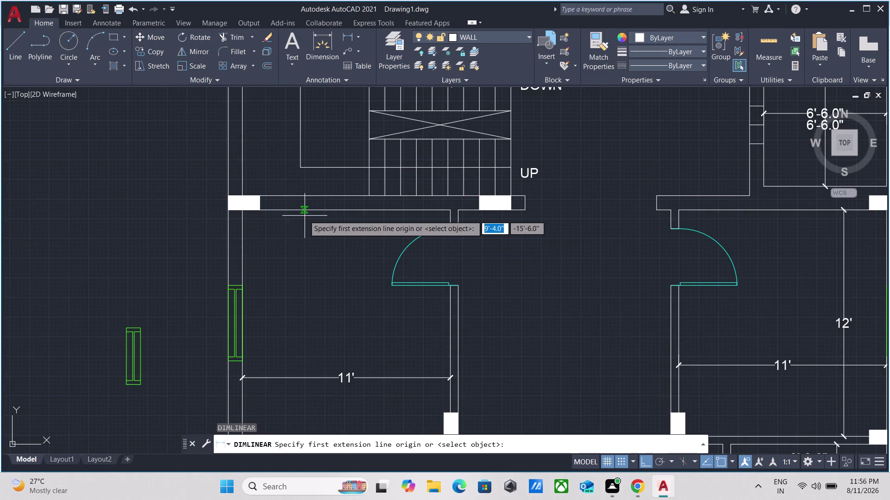
click(304, 214)
middle_drag(305, 305, 311, 298)
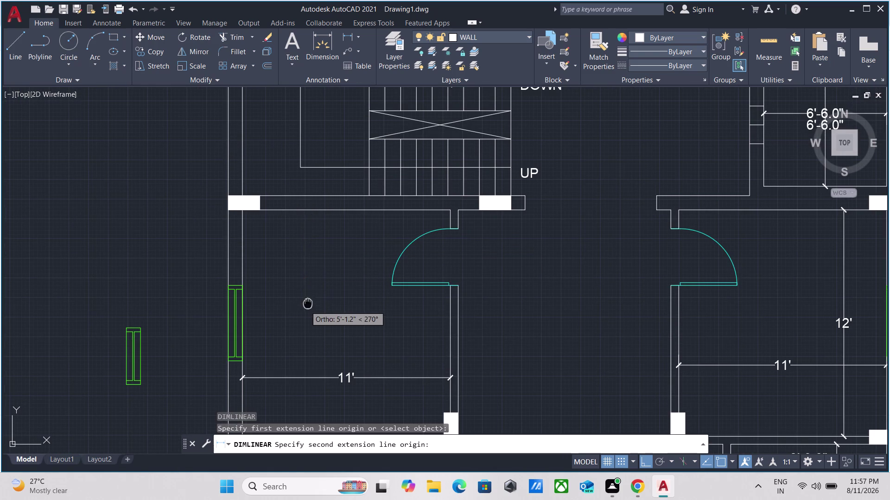
middle_drag(310, 298, 333, 190)
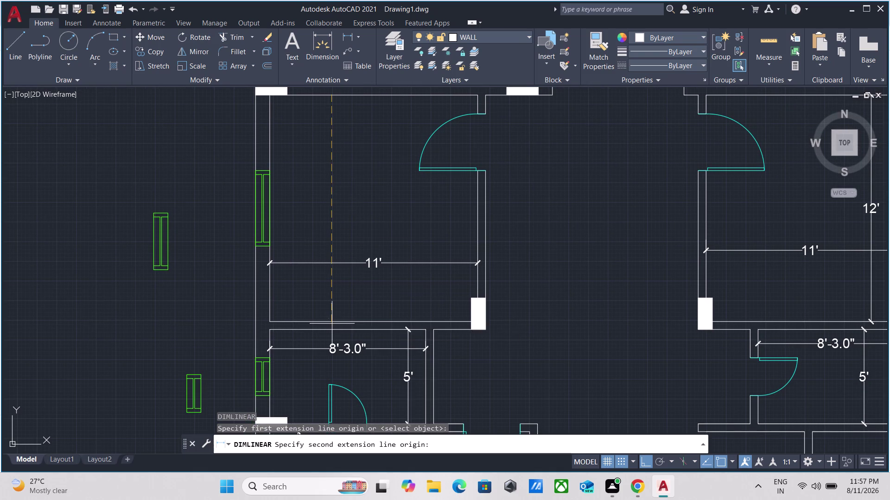
click(331, 324)
click(335, 302)
scroll(down, 3)
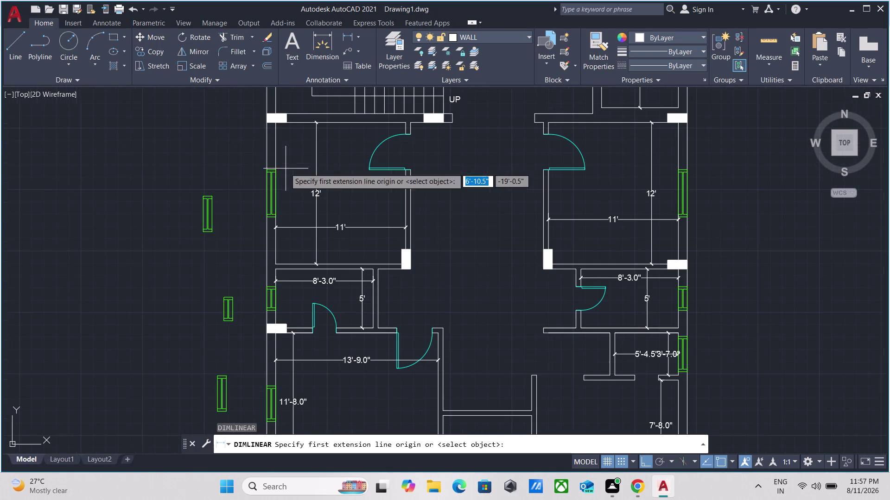
middle_drag(285, 169, 244, 305)
scroll(down, 3)
middle_drag(257, 202, 233, 334)
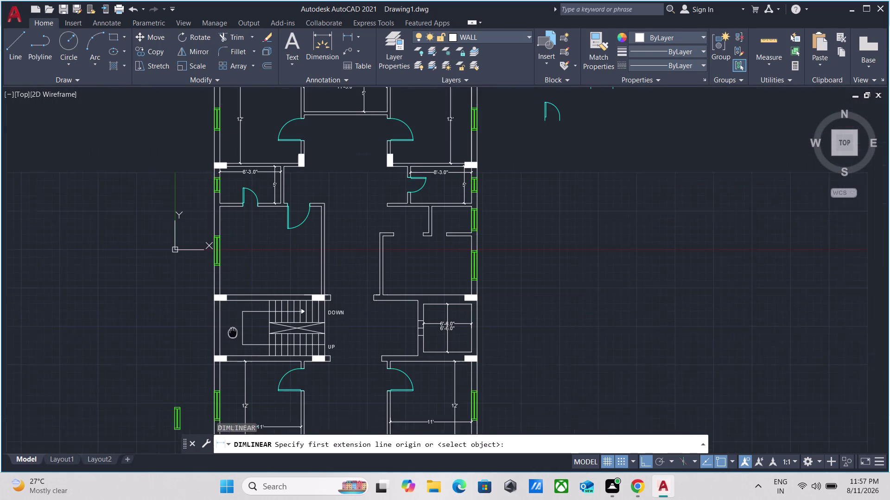
Place a 12' depth dimension from the wall corner to the wall above the stairs.
scroll(up, 3)
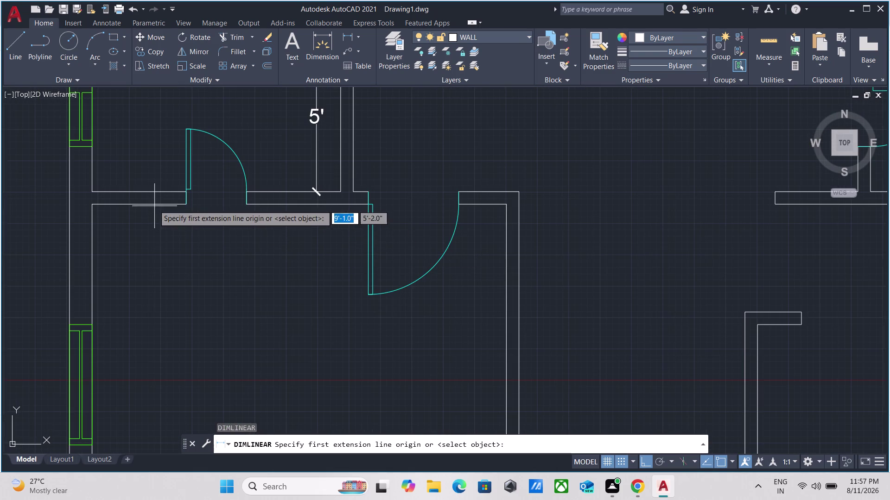
click(142, 204)
scroll(down, 3)
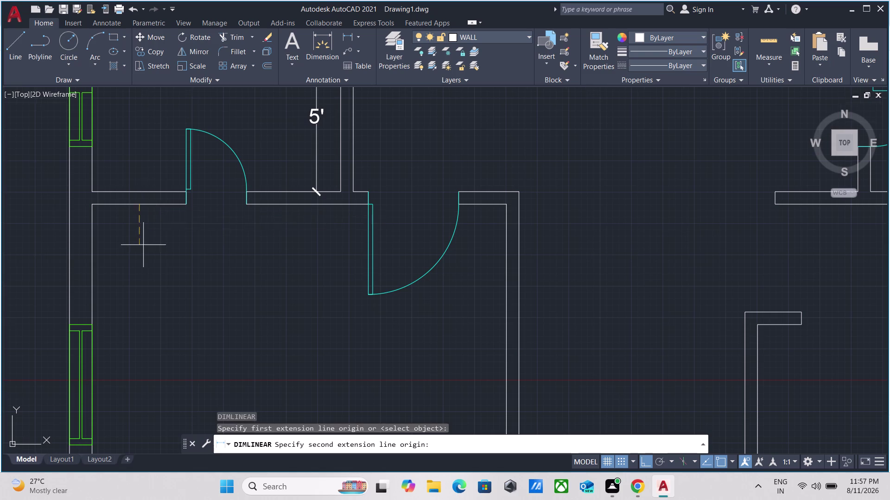
scroll(down, 3)
middle_drag(143, 267, 176, 180)
scroll(up, 3)
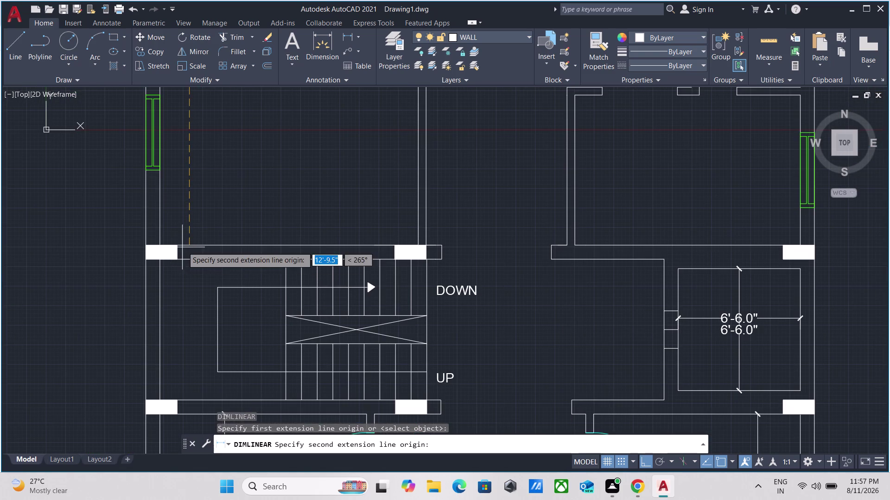
click(191, 245)
scroll(down, 3)
click(191, 243)
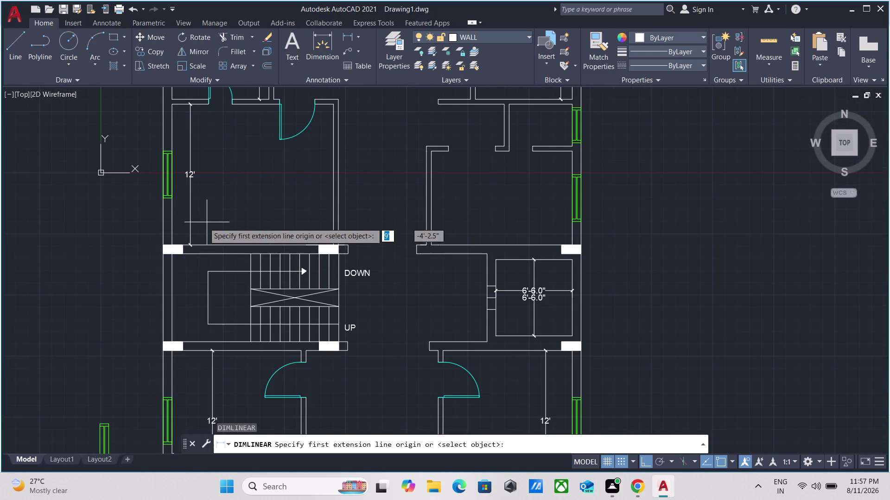
Measure a bedroom's width from its left wall to its right wall.
click(174, 220)
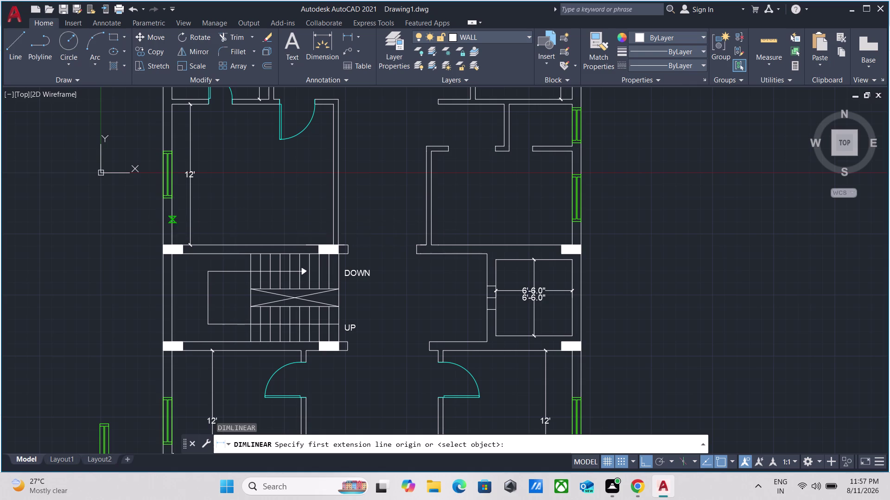
scroll(up, 3)
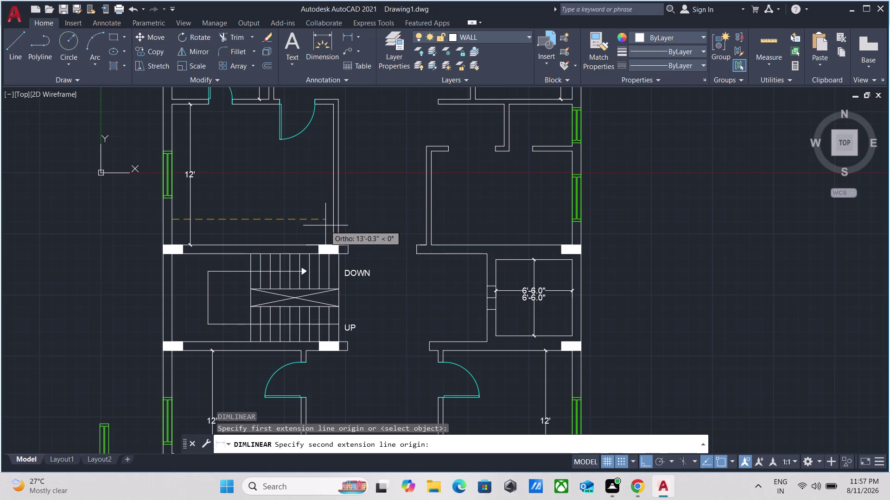
scroll(up, 3)
click(351, 199)
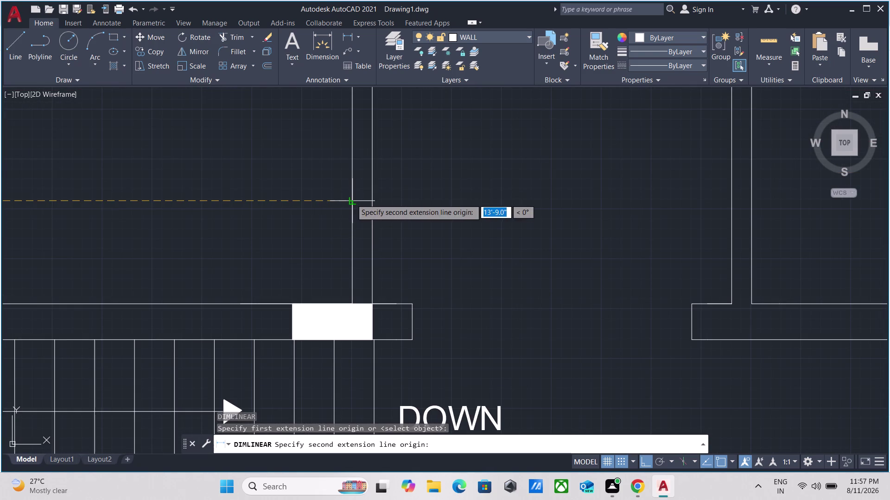
scroll(down, 3)
click(351, 200)
scroll(down, 3)
middle_drag(410, 152, 317, 235)
scroll(up, 3)
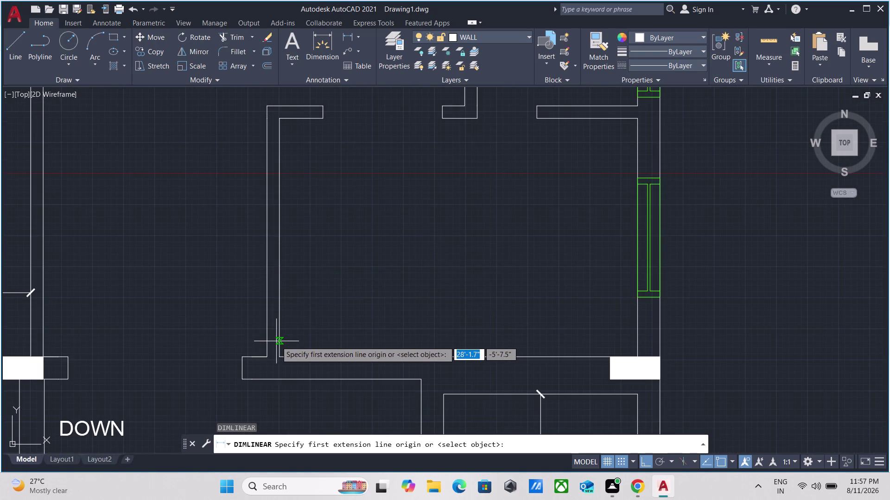
Place a 12' width dimension across the room above the 6'-6.0" lift shaft.
click(278, 342)
middle_drag(559, 337, 488, 338)
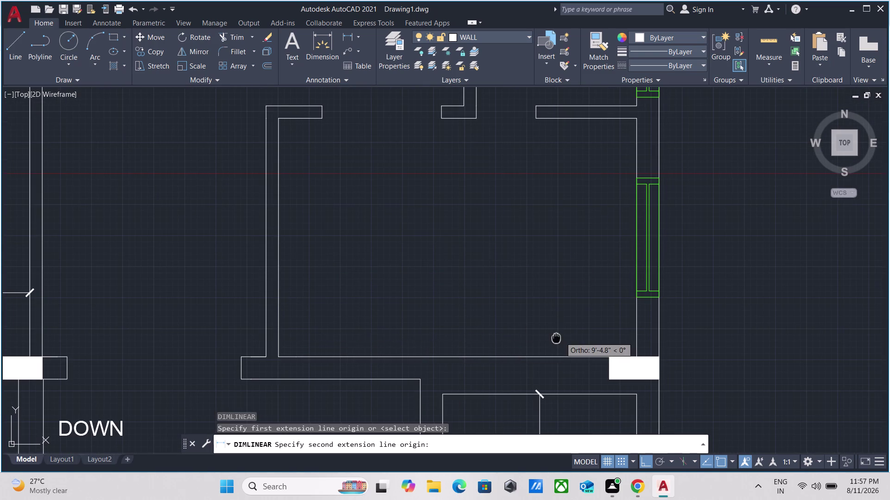
middle_drag(489, 338, 426, 337)
click(506, 347)
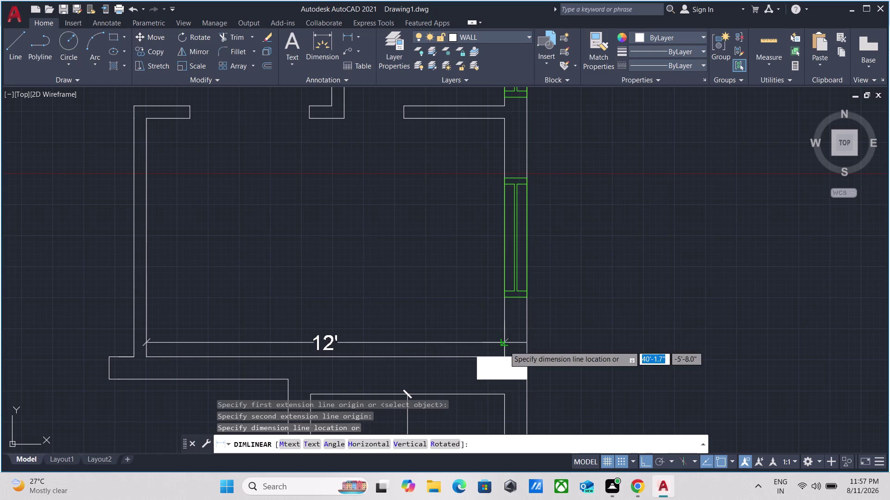
click(500, 344)
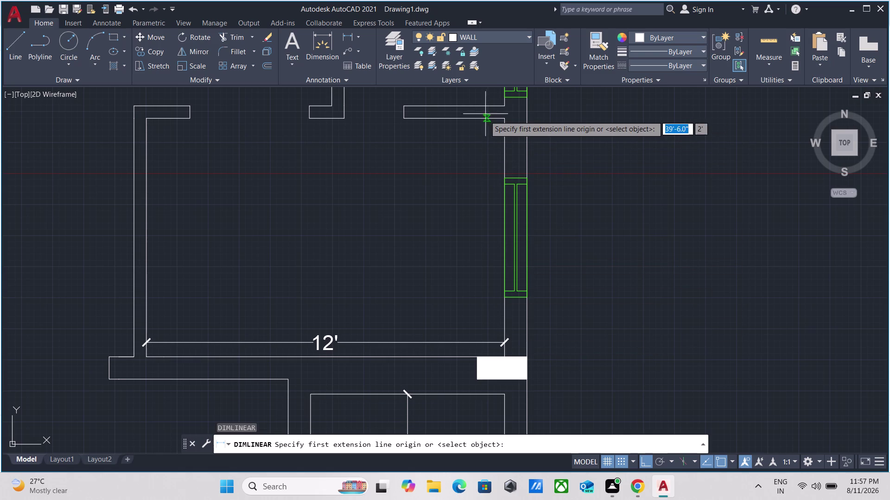
Start a height dimension at a wall corner, then cancel it.
click(482, 119)
middle_drag(455, 346, 454, 300)
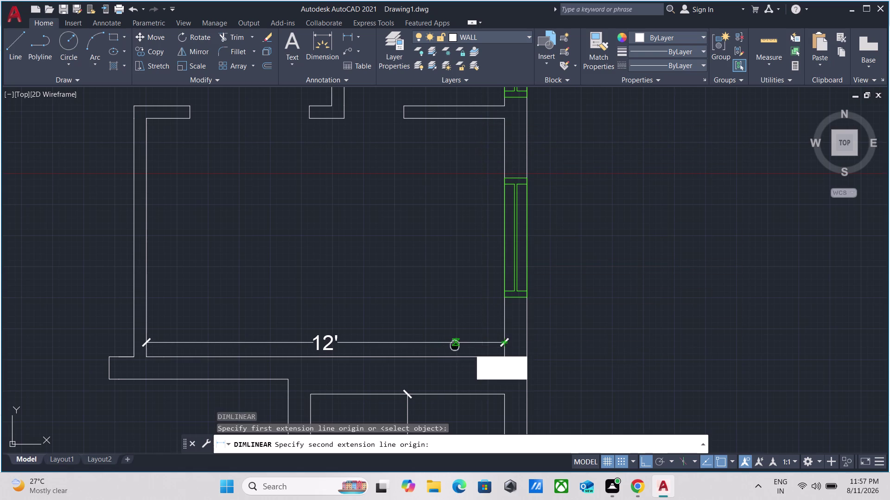
middle_drag(454, 300, 453, 234)
scroll(up, 3)
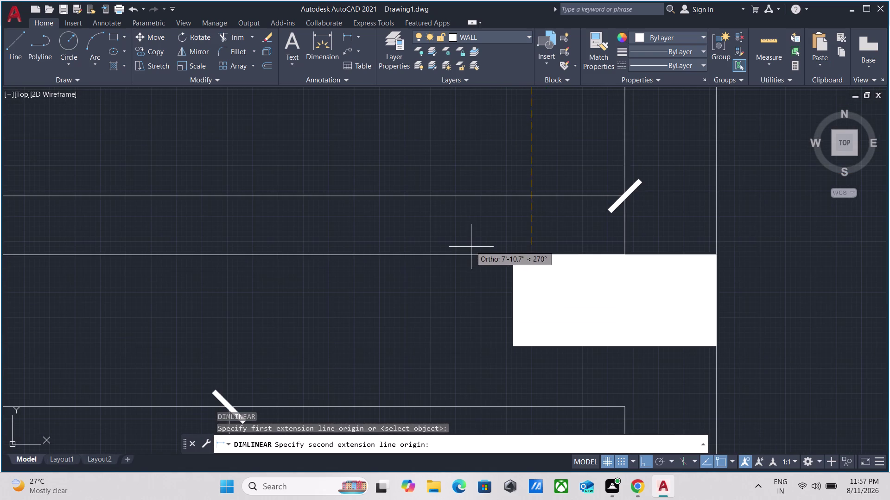
scroll(down, 3)
middle_drag(484, 133, 477, 363)
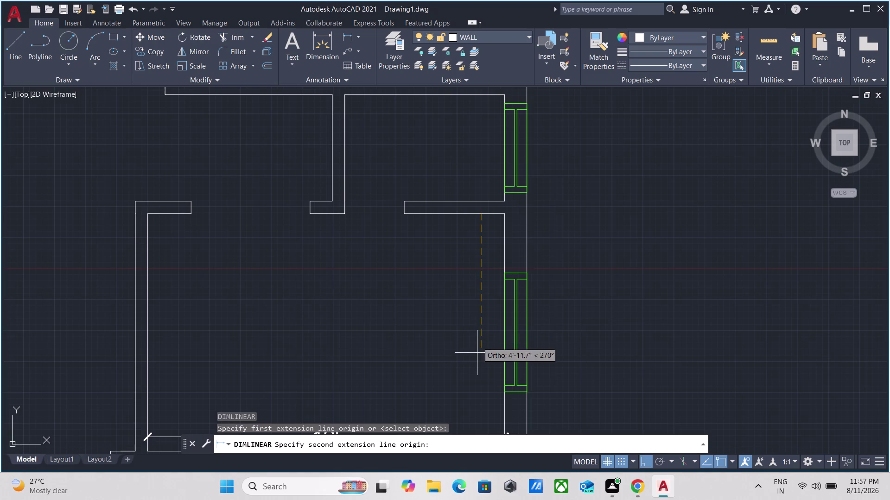
key(Escape)
middle_drag(424, 222, 466, 114)
scroll(down, 3)
middle_drag(457, 178, 454, 189)
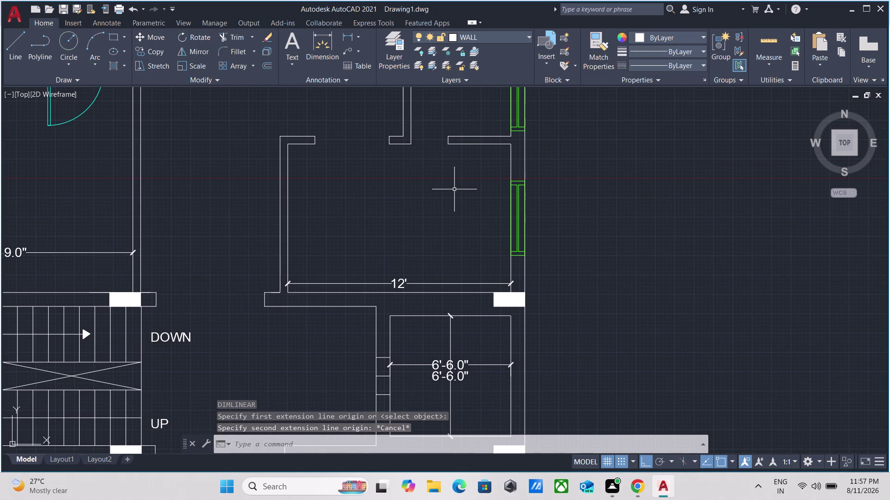
Repeat DIMLINEAR continuously via MULTIPLE and add the bedroom's 8' height dimension.
text(MU)
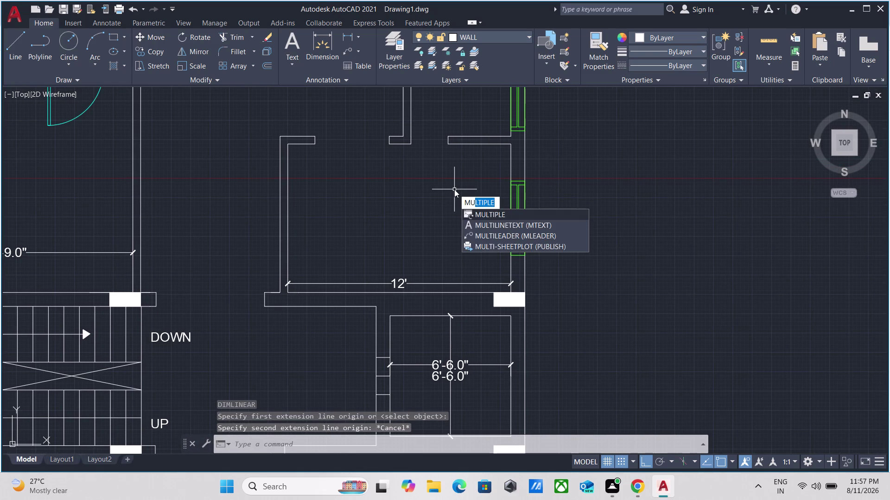
key(Return)
text(D)
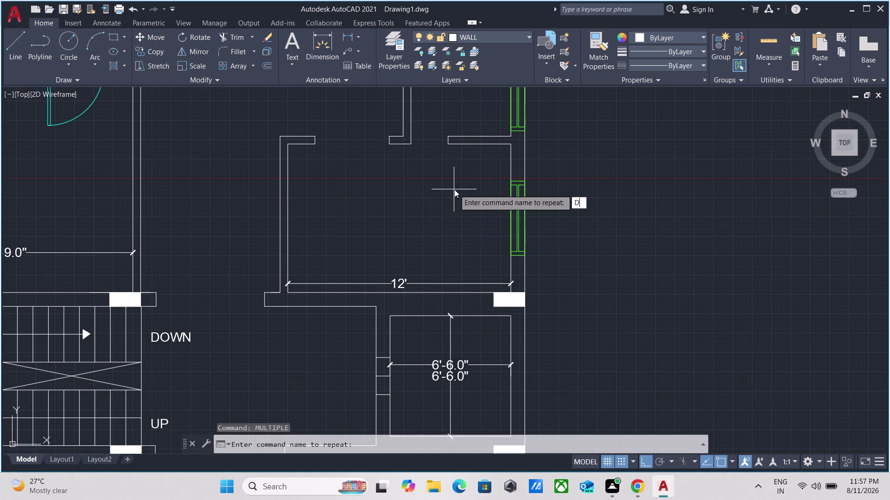
text(L)
key(i)
key(Return)
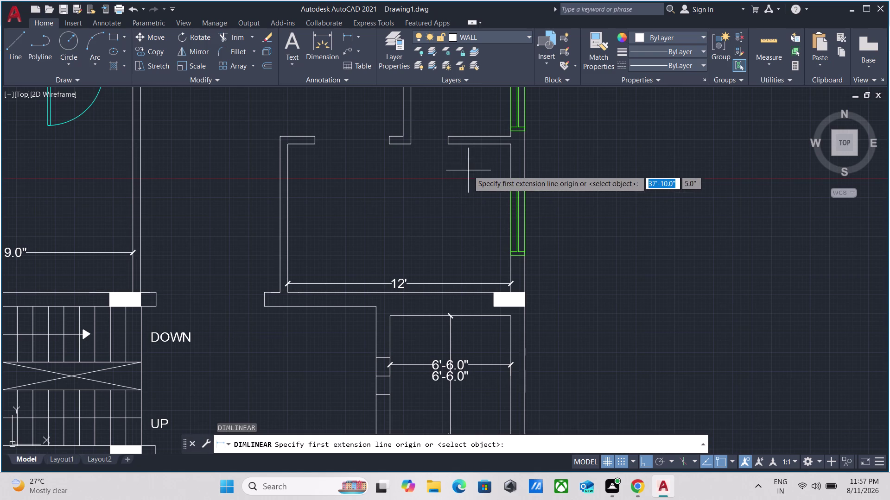
click(473, 143)
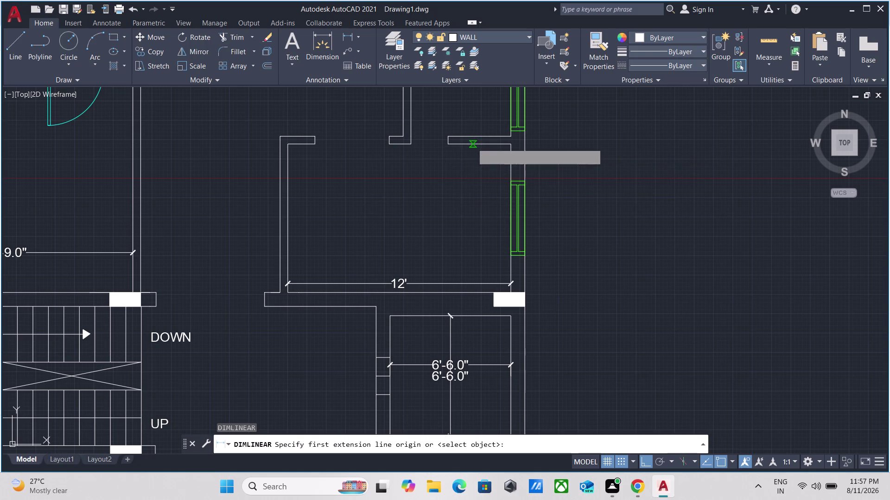
click(471, 295)
click(472, 269)
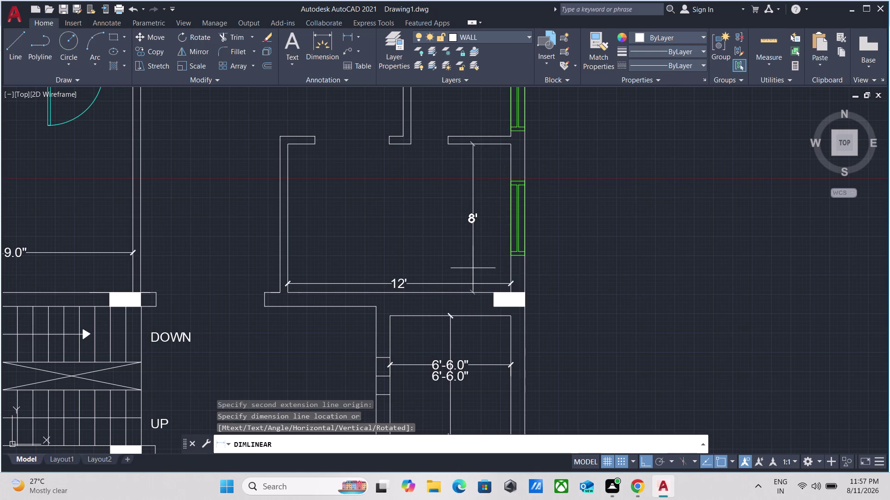
Dimension the small room: 5'-4.5" width and 5'-7.0" height.
scroll(down, 3)
middle_drag(426, 216, 409, 286)
scroll(up, 3)
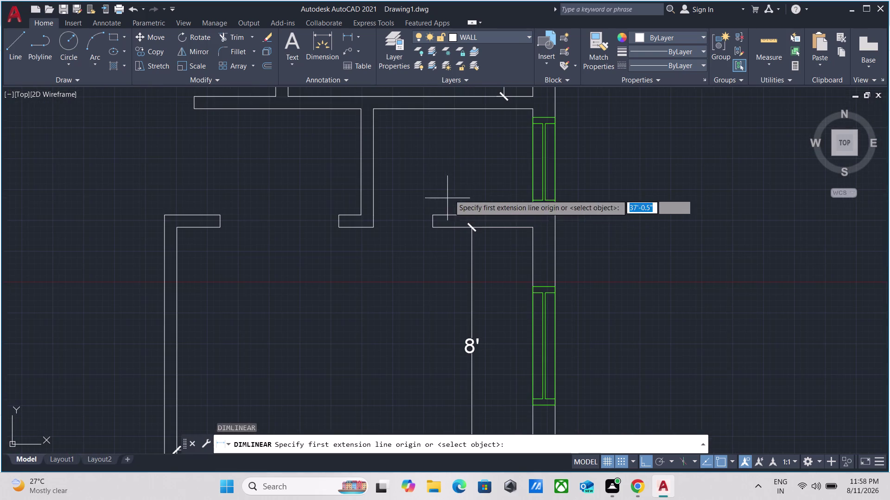
middle_drag(450, 192, 408, 287)
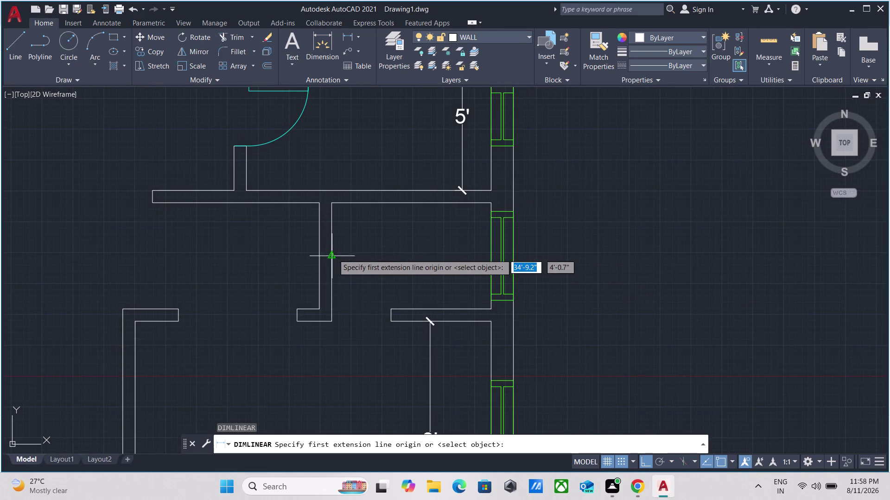
click(332, 257)
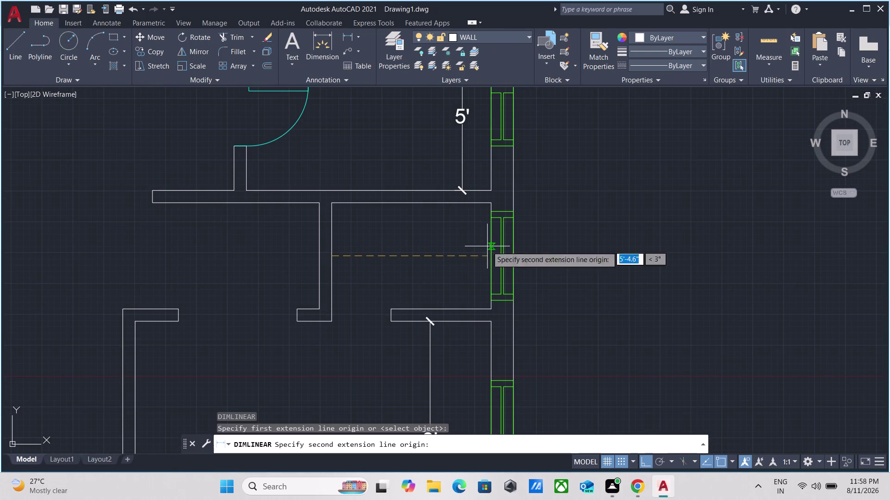
click(489, 256)
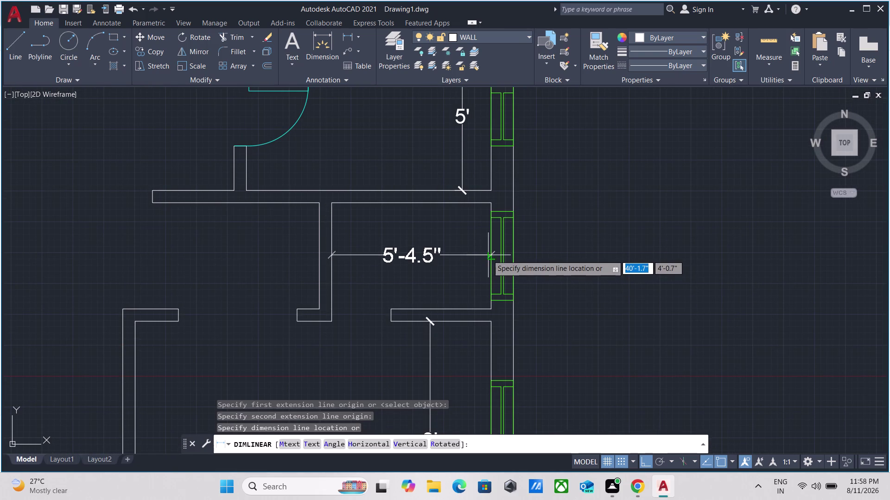
click(487, 256)
click(458, 204)
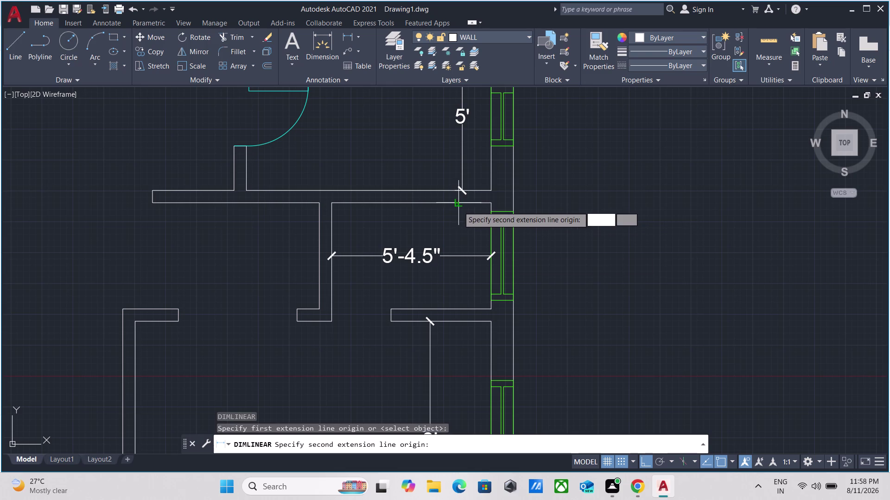
click(457, 313)
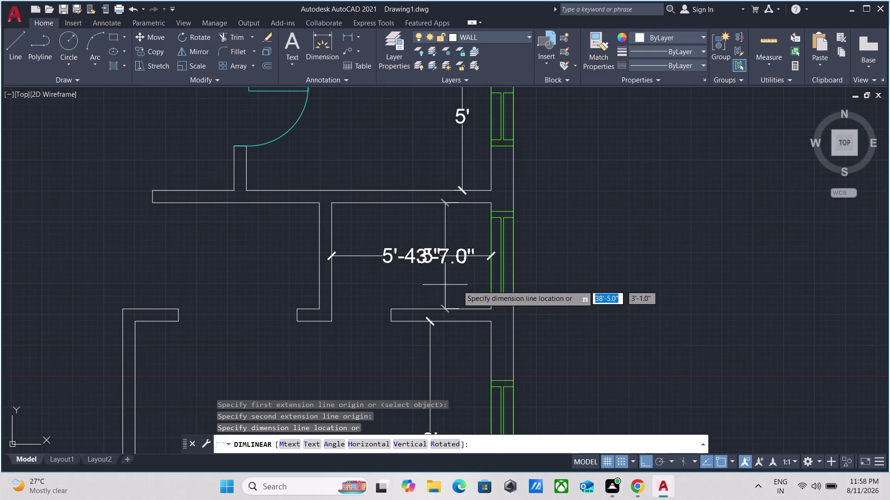
click(464, 285)
Add the 24'-5.0" corridor length dimension from the top wall to the stair.
scroll(down, 3)
middle_drag(442, 225, 490, 296)
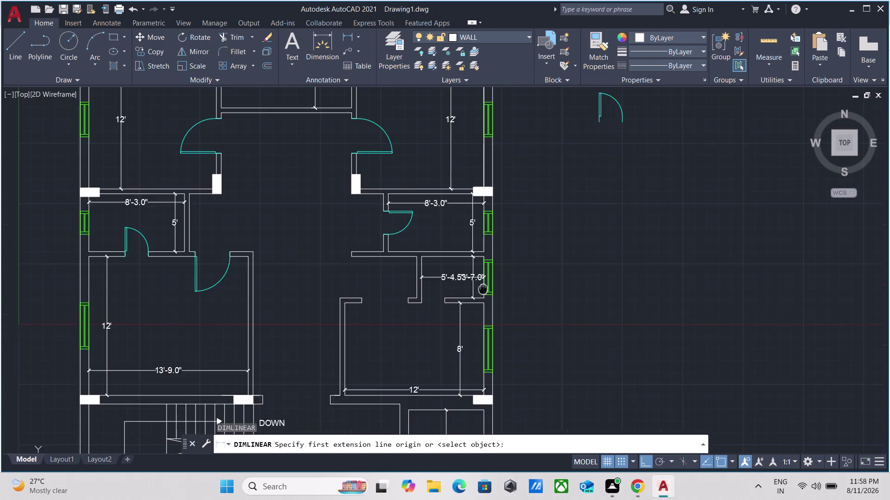
scroll(up, 3)
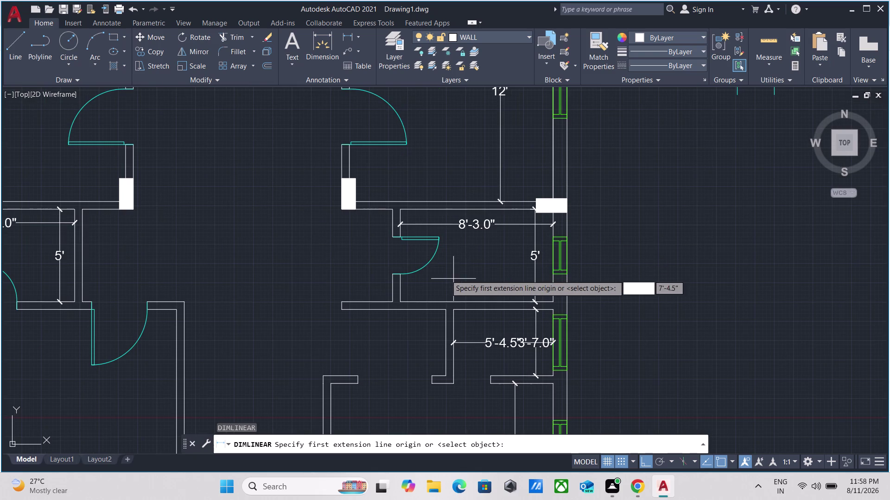
scroll(down, 3)
middle_drag(309, 238, 463, 233)
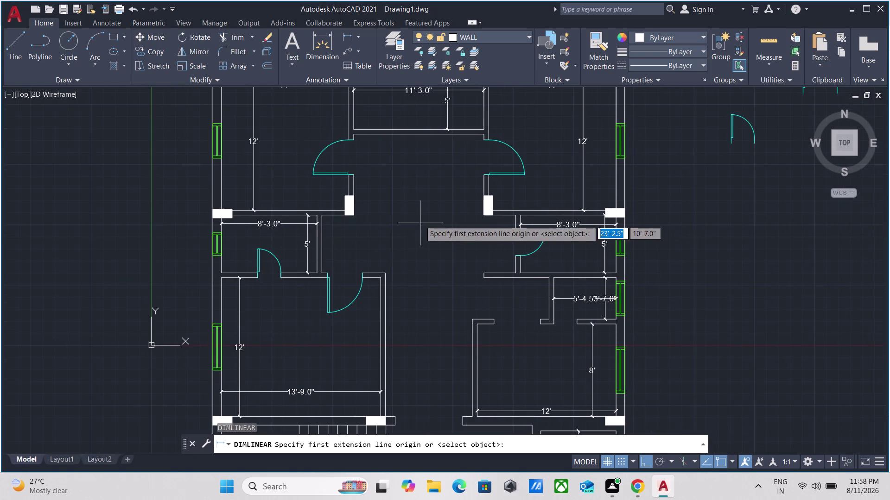
middle_drag(420, 220, 445, 98)
scroll(down, 3)
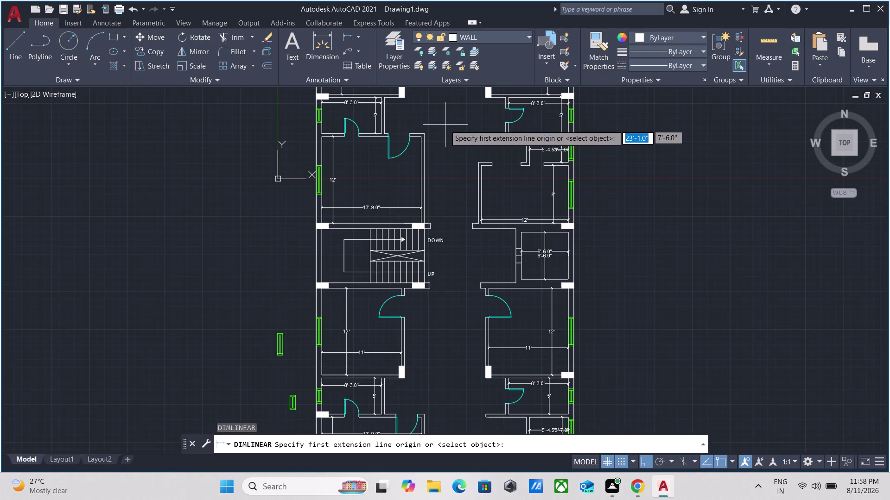
scroll(up, 3)
scroll(up, 3)
scroll(down, 3)
middle_drag(440, 189, 461, 285)
scroll(down, 3)
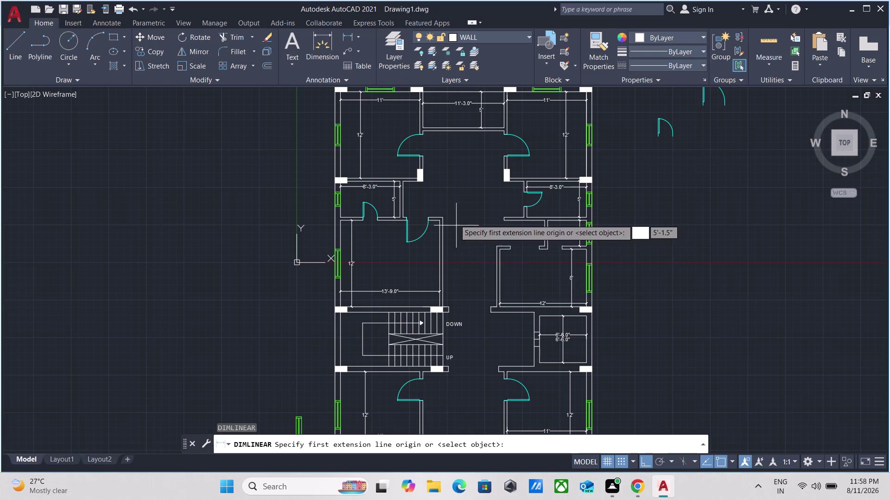
scroll(up, 3)
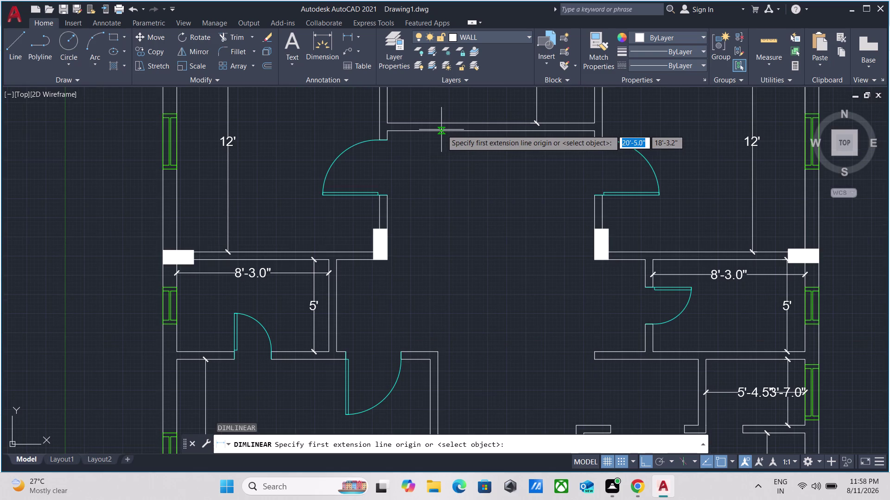
click(441, 129)
middle_drag(459, 320, 461, 189)
middle_drag(453, 353, 463, 208)
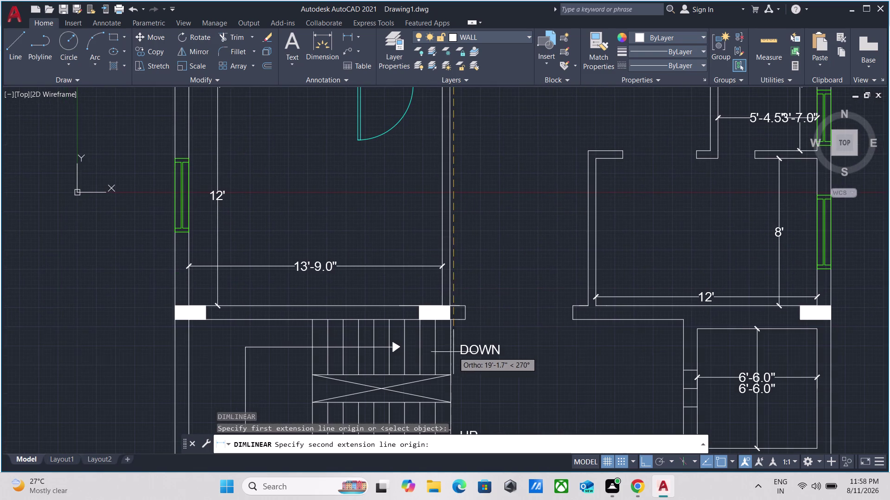
scroll(up, 3)
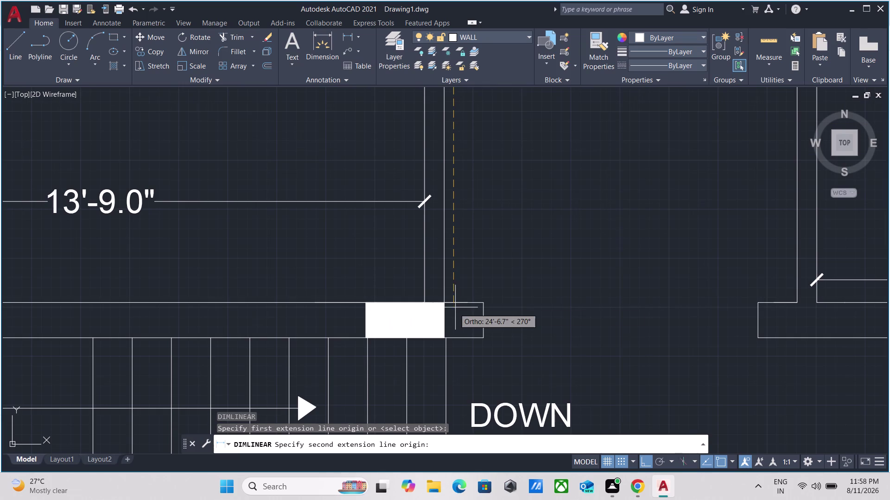
click(454, 300)
scroll(down, 3)
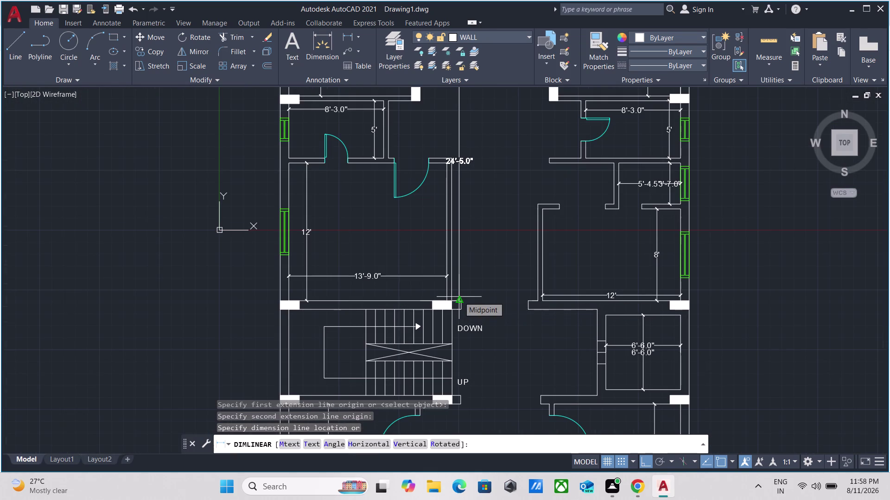
click(458, 297)
Dimension the 16'-9.0" width across the central lobby between the small rooms.
middle_drag(505, 146, 460, 252)
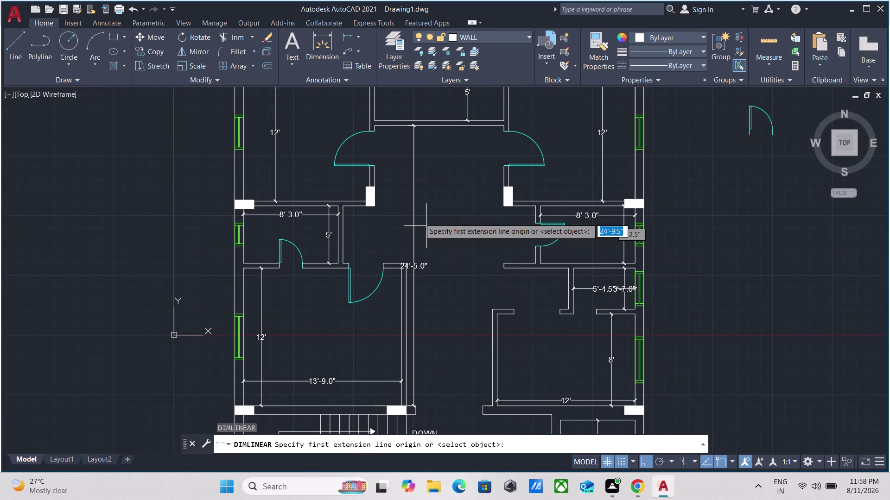
scroll(up, 3)
scroll(down, 3)
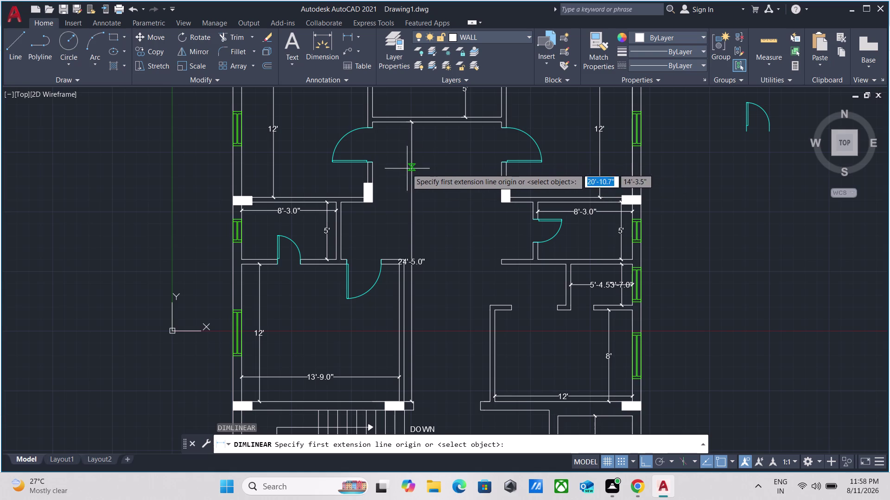
scroll(down, 3)
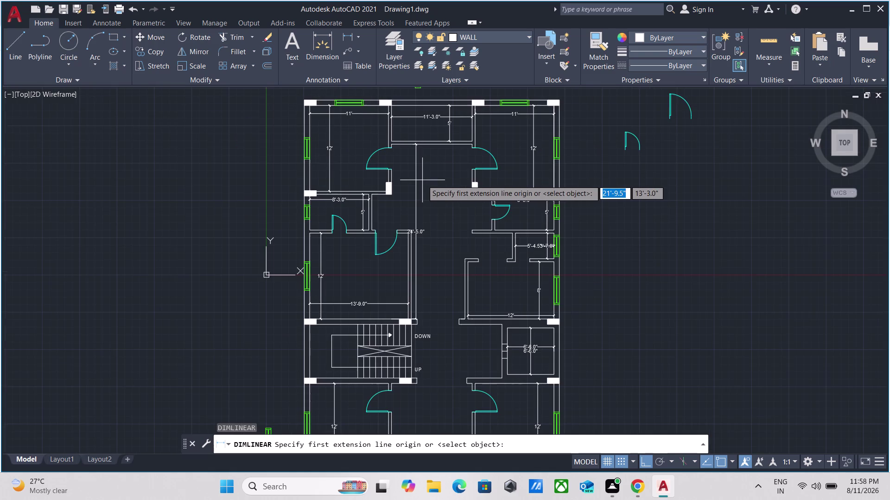
scroll(up, 3)
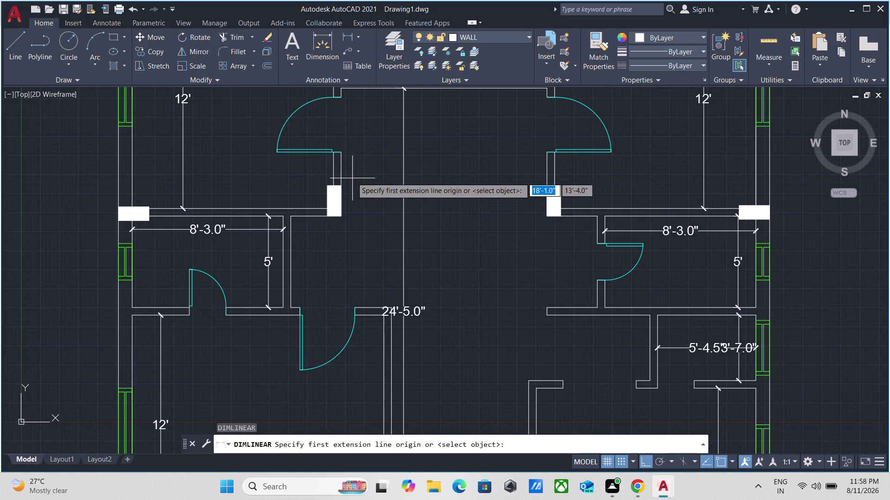
click(291, 225)
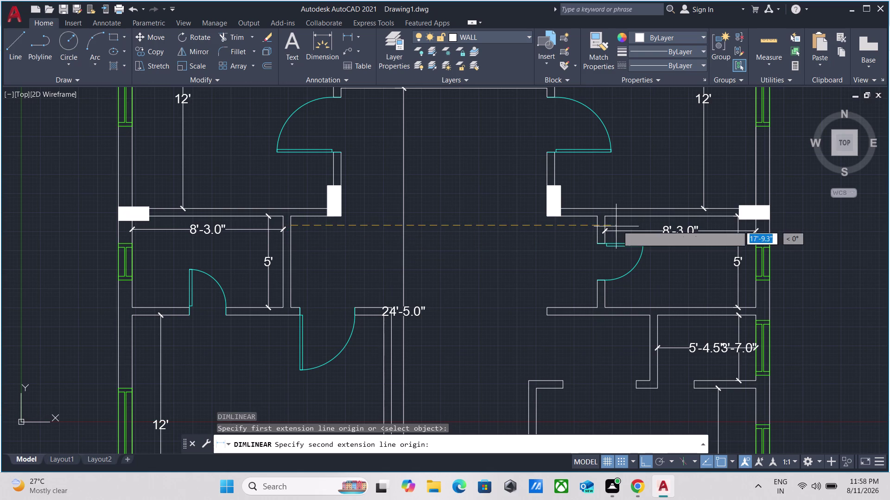
click(596, 226)
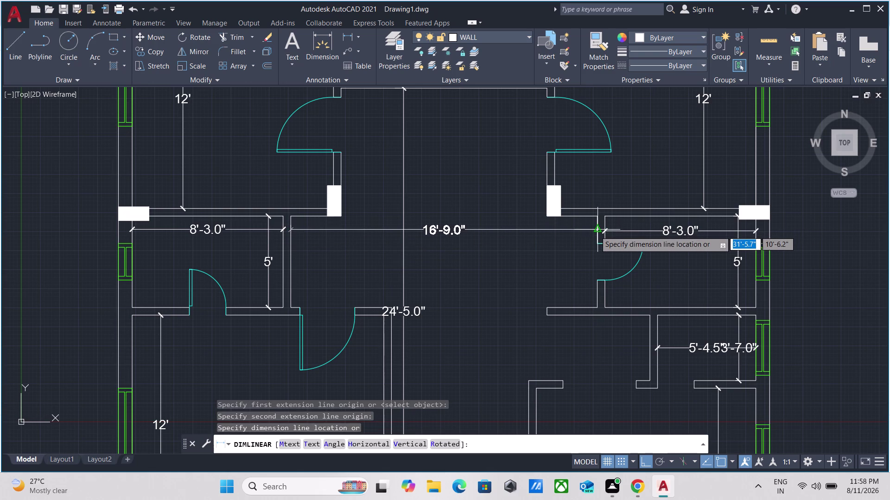
click(595, 232)
scroll(down, 3)
middle_drag(522, 263, 512, 203)
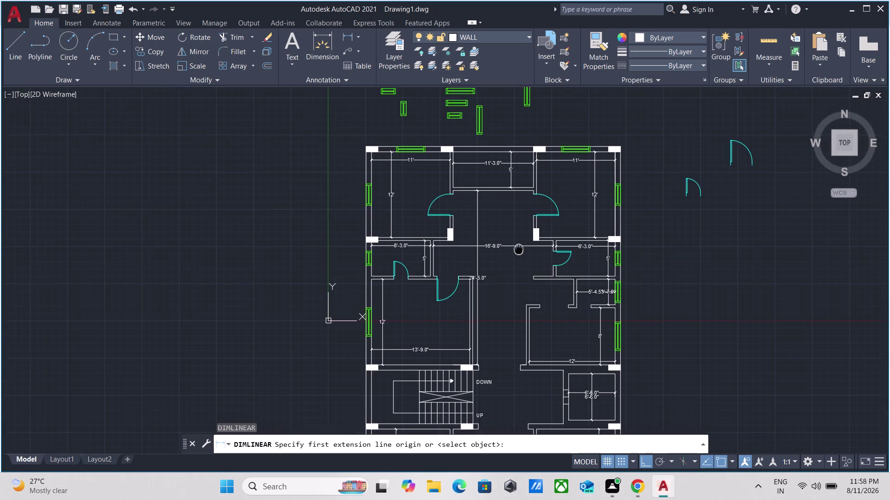
Place the 7'-6.0" width dimension between the small room's left and right walls.
middle_drag(513, 203, 523, 133)
scroll(down, 3)
scroll(up, 3)
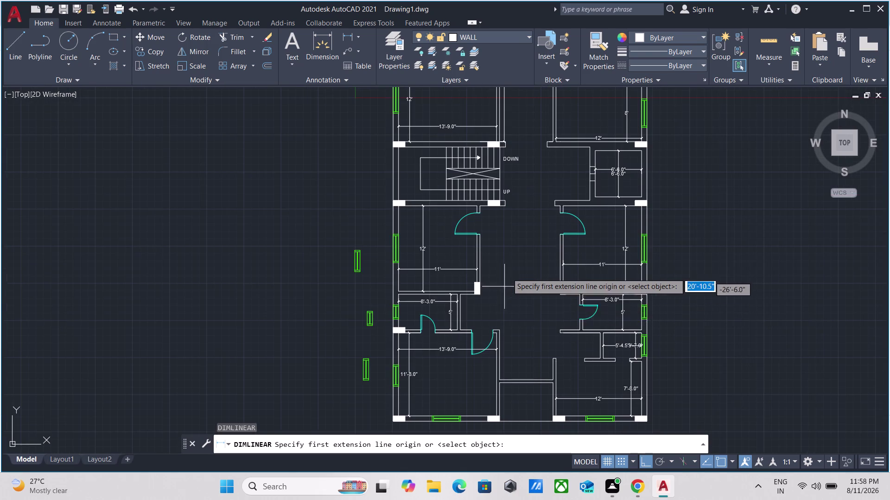
scroll(up, 3)
scroll(down, 3)
middle_drag(510, 258, 512, 161)
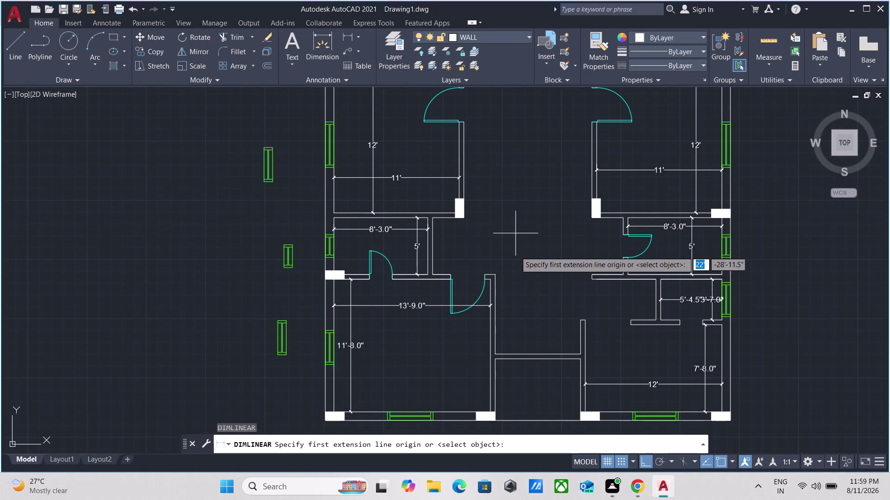
middle_drag(514, 254, 502, 228)
scroll(up, 3)
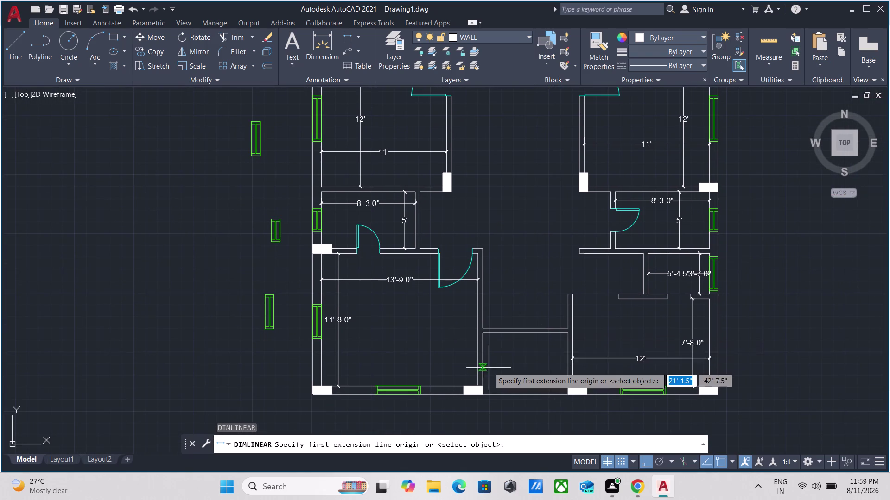
scroll(up, 3)
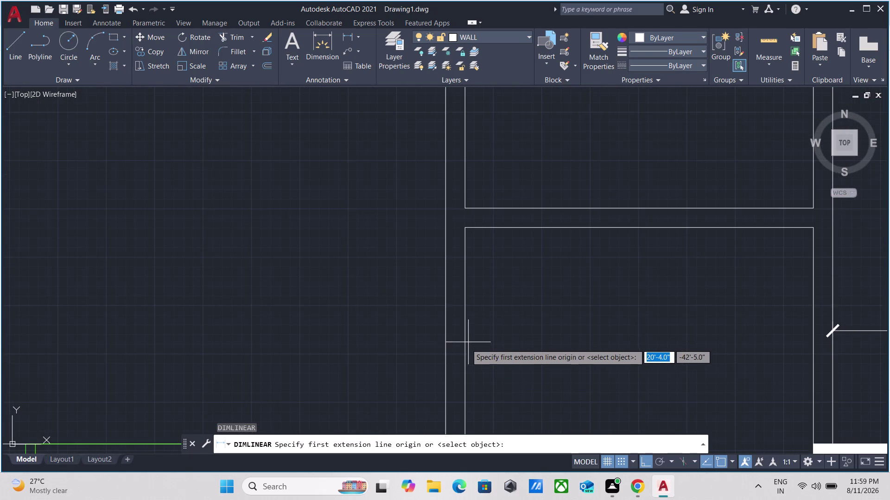
click(464, 356)
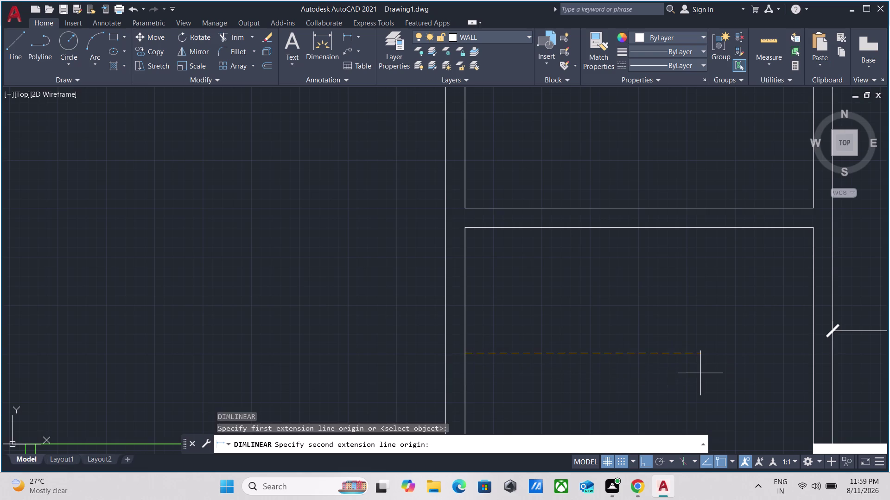
middle_drag(700, 373, 576, 365)
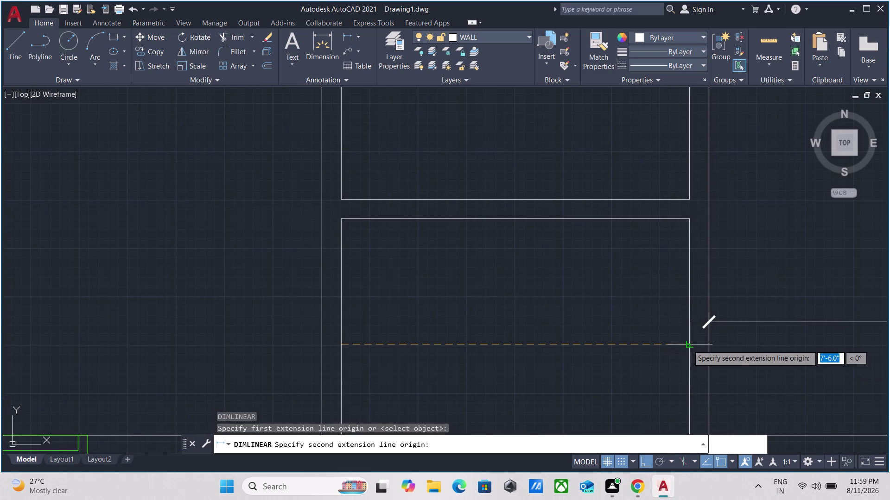
click(688, 344)
click(675, 341)
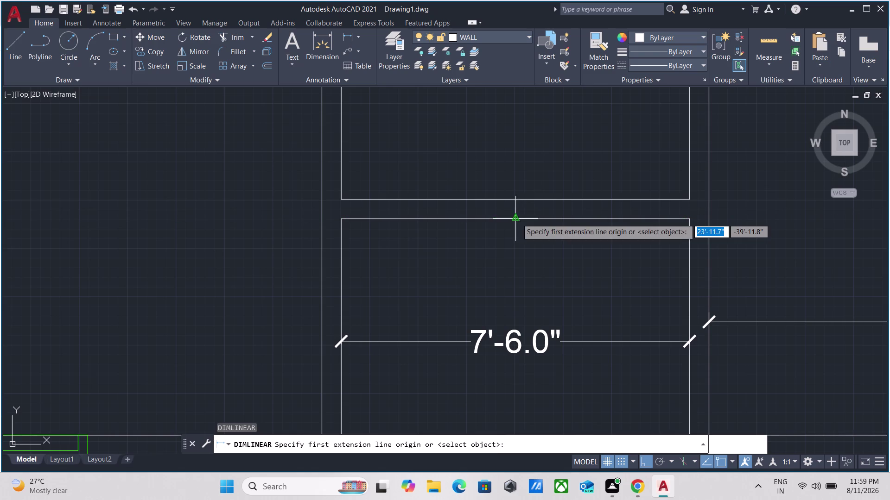
Cancel an unwanted 5'-5.0" dimension and select the room's bottom wall line.
click(517, 219)
middle_drag(509, 300, 535, 162)
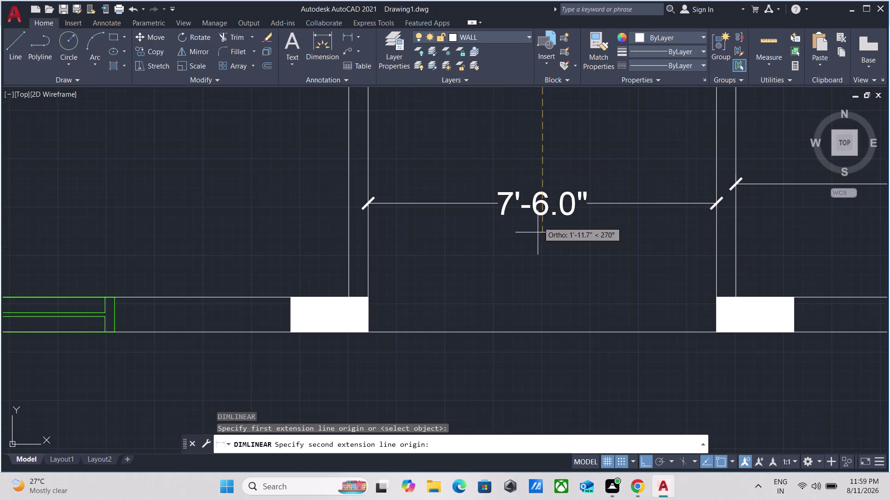
click(541, 335)
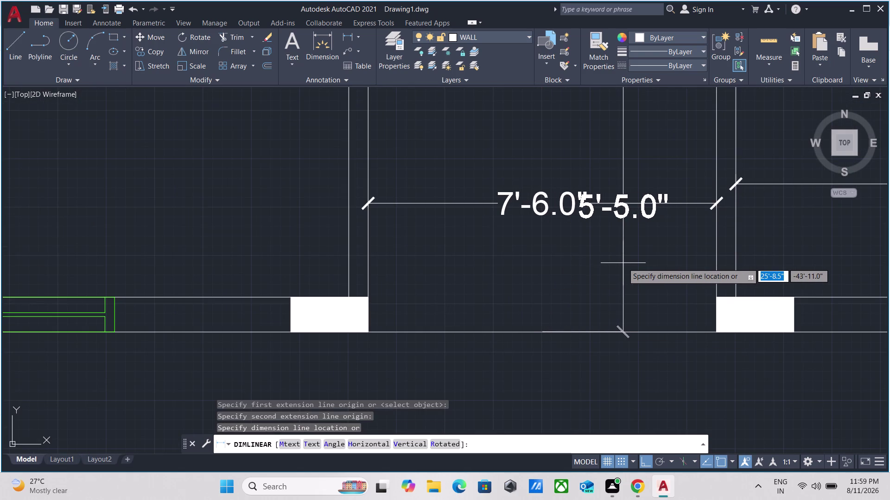
key(Escape)
drag(607, 359, 601, 339)
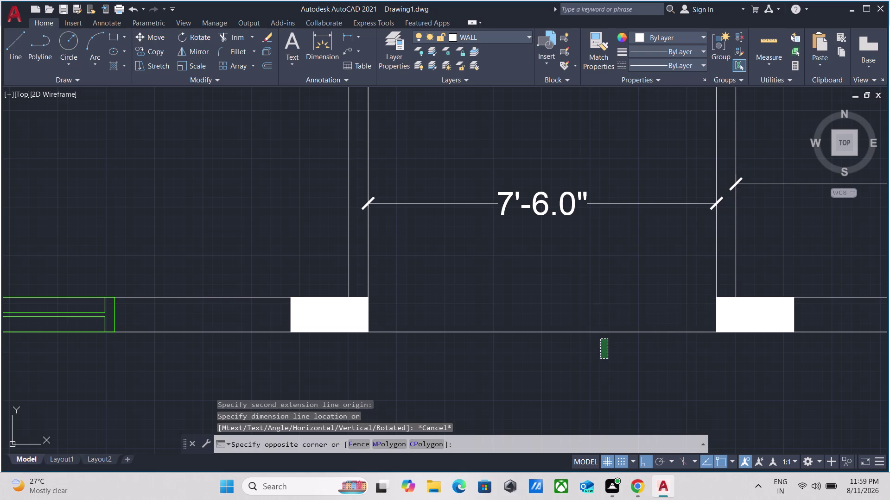
click(584, 299)
key(o)
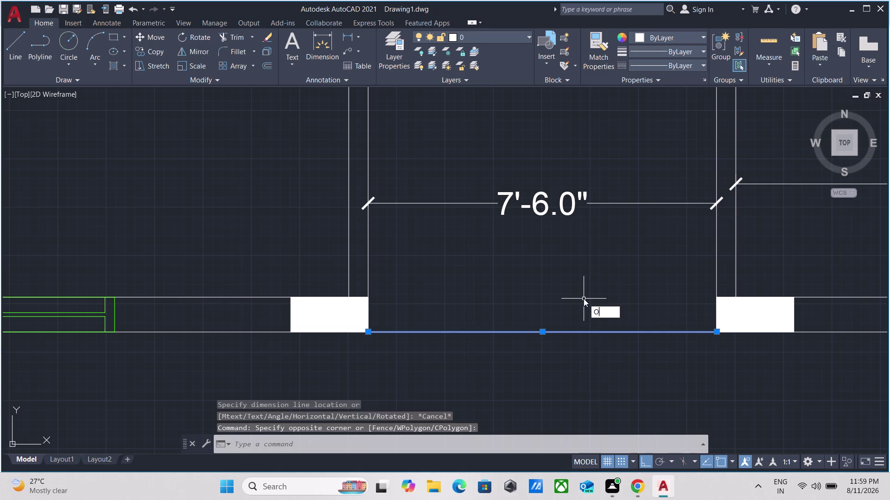
key(Return)
click(562, 333)
click(561, 280)
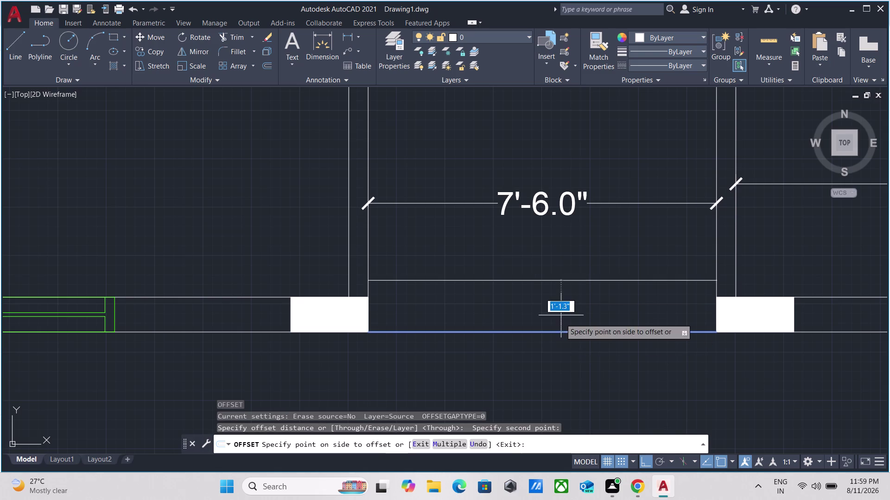
key(9)
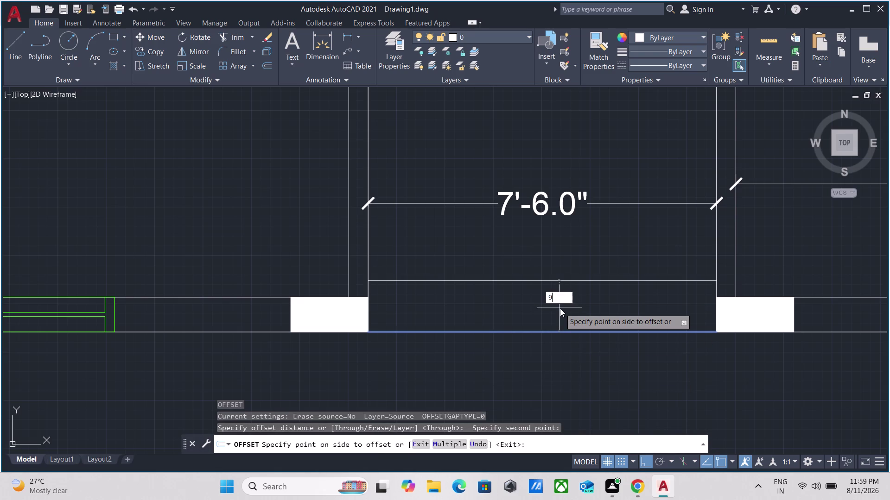
key(shift+quotedbl)
key(Return)
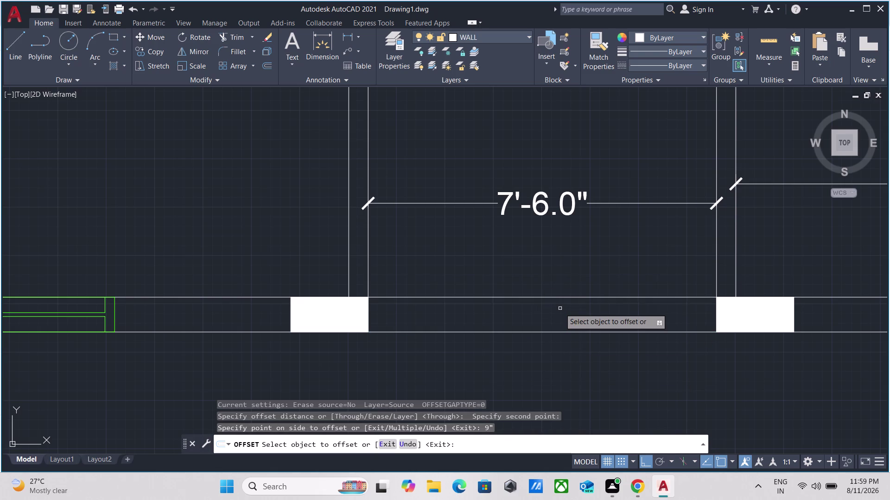
key(Escape)
scroll(down, 3)
scroll(up, 3)
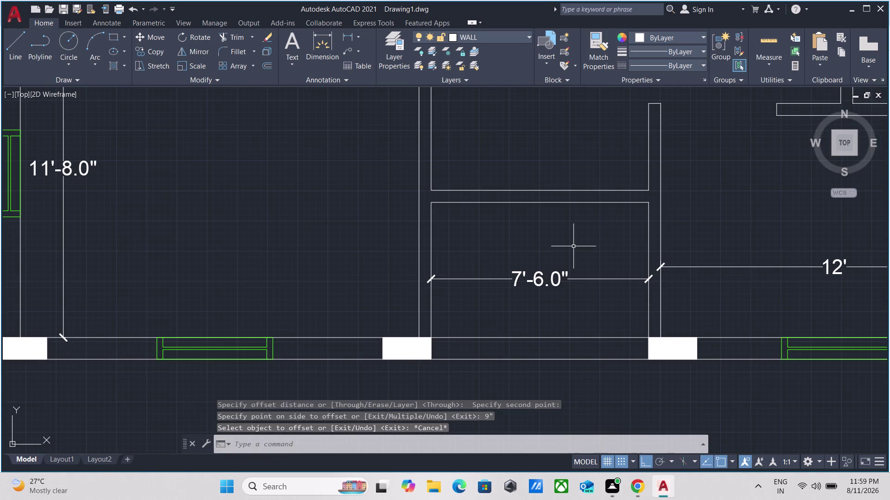
text(MU)
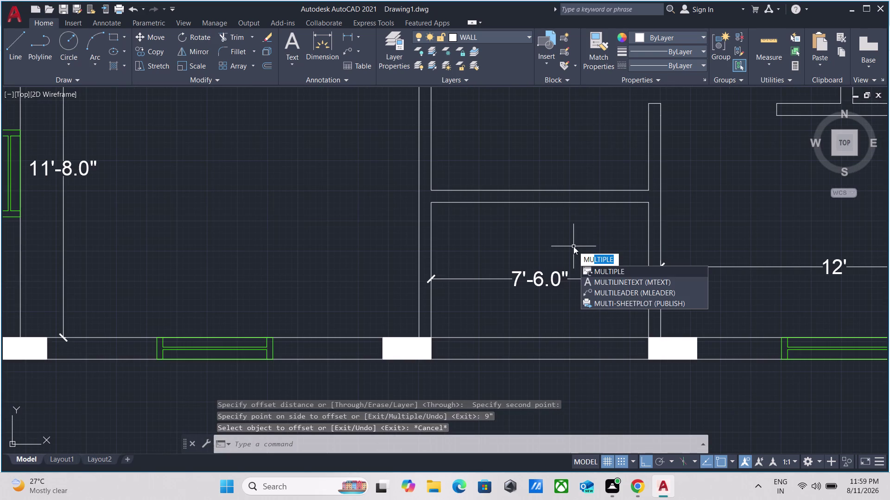
Add a vertical 4'-8.0" linear dimension for the small room's depth, from top to bottom wall.
key(Return)
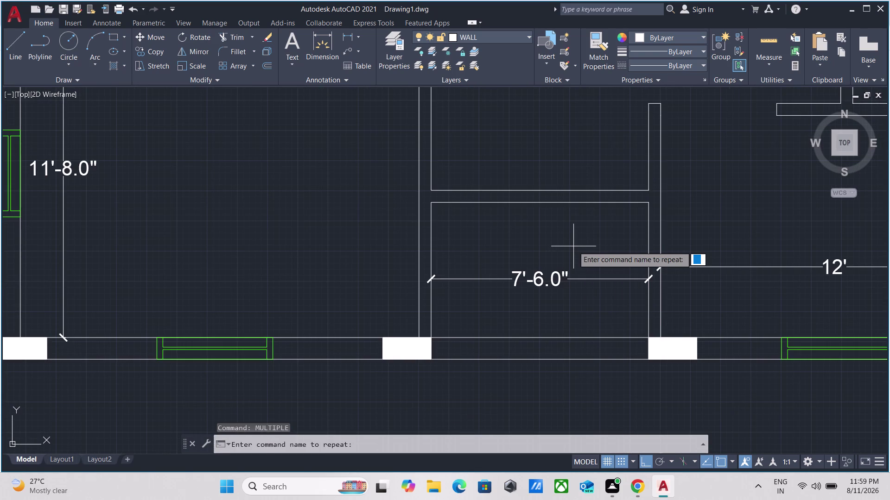
text(DLI)
key(Return)
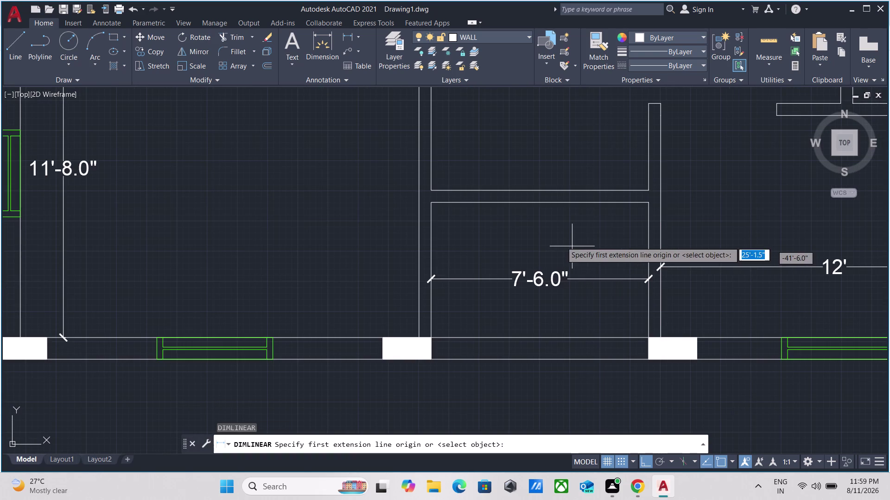
click(538, 203)
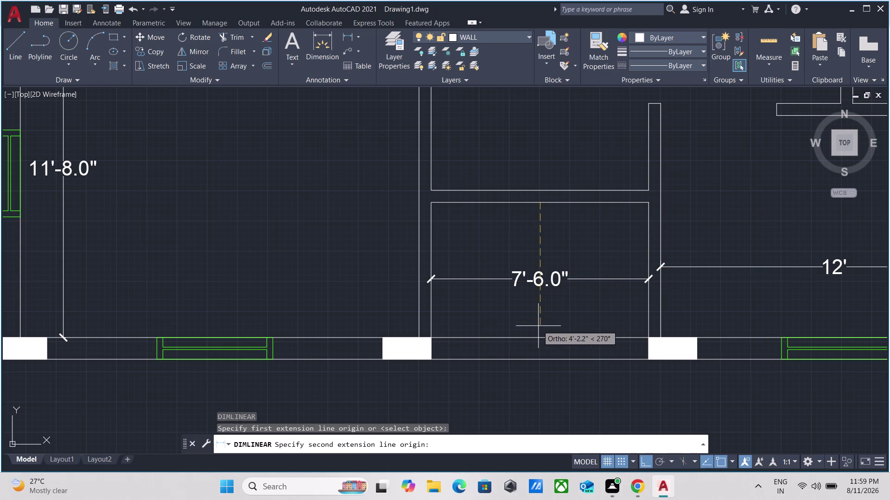
click(539, 338)
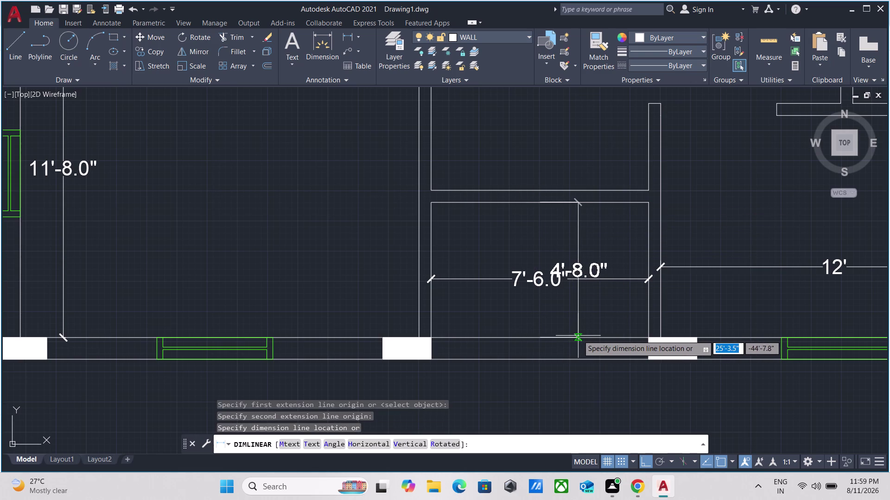
click(596, 320)
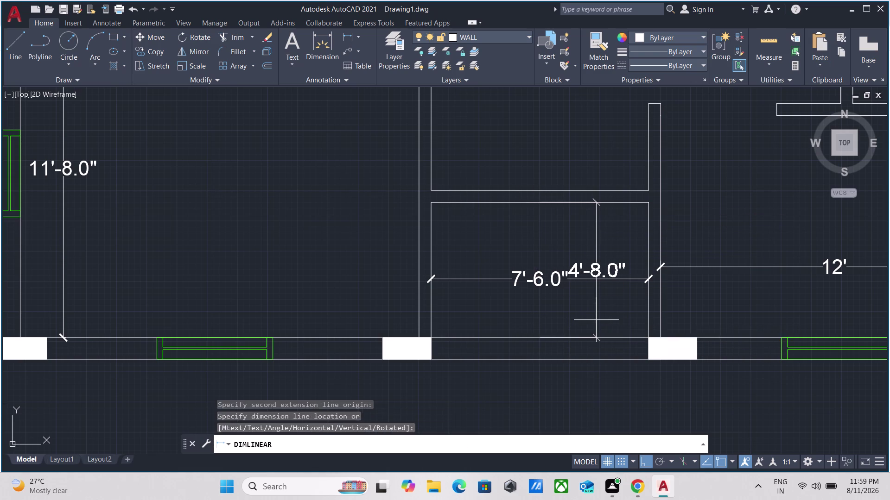
Pan and zoom around the small room to check the dimension, then end dimensioning.
scroll(down, 3)
middle_drag(559, 205, 546, 276)
scroll(up, 3)
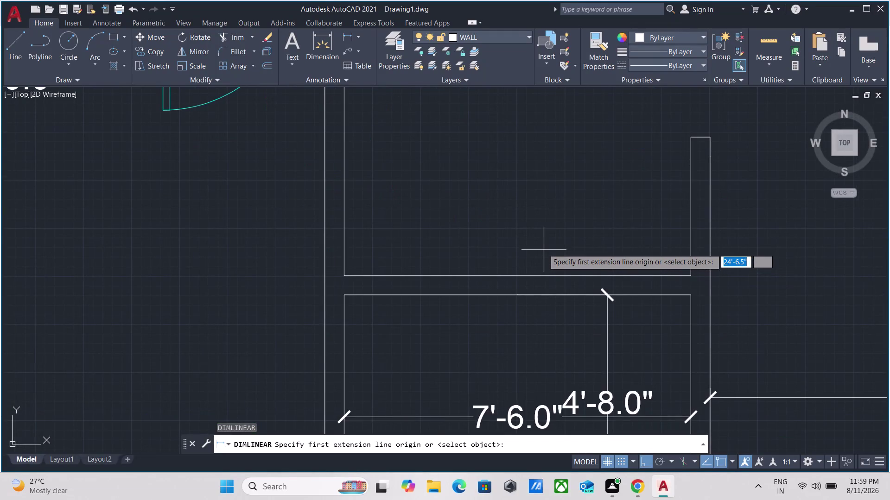
scroll(down, 3)
middle_drag(544, 248, 561, 141)
scroll(up, 3)
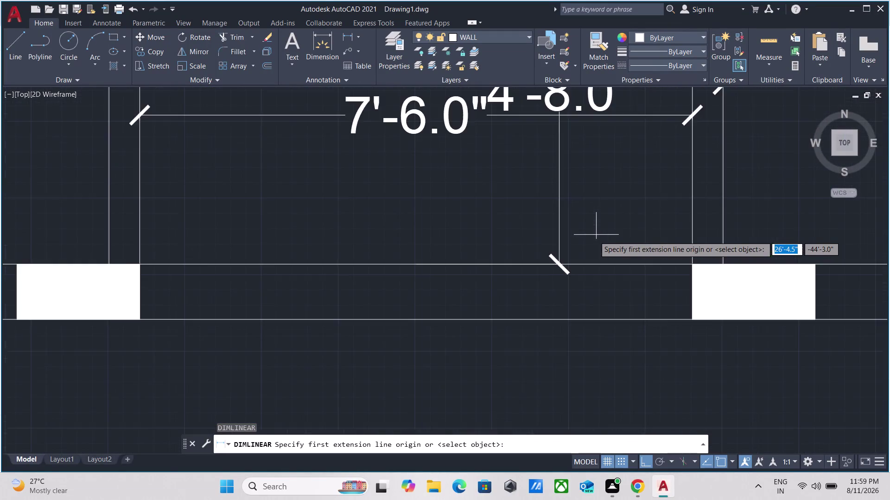
scroll(up, 3)
scroll(up, 3)
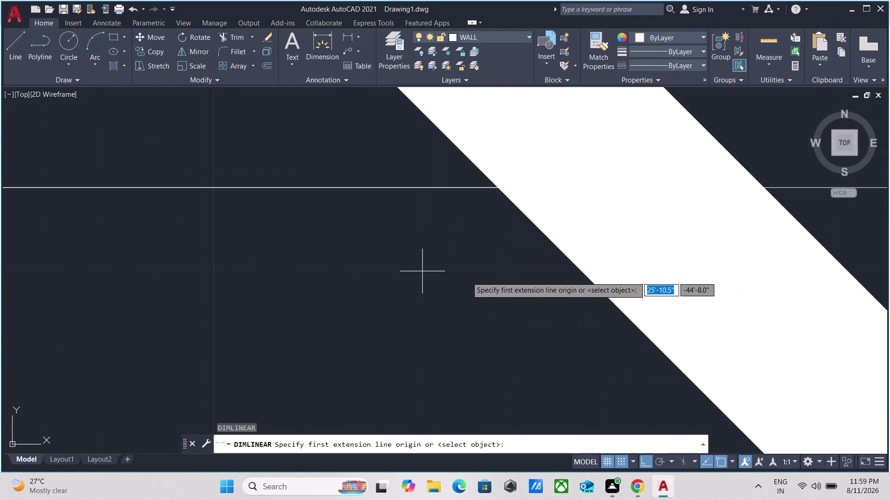
scroll(down, 3)
scroll(down, 3)
scroll(down, 3)
middle_drag(502, 237, 501, 286)
scroll(down, 3)
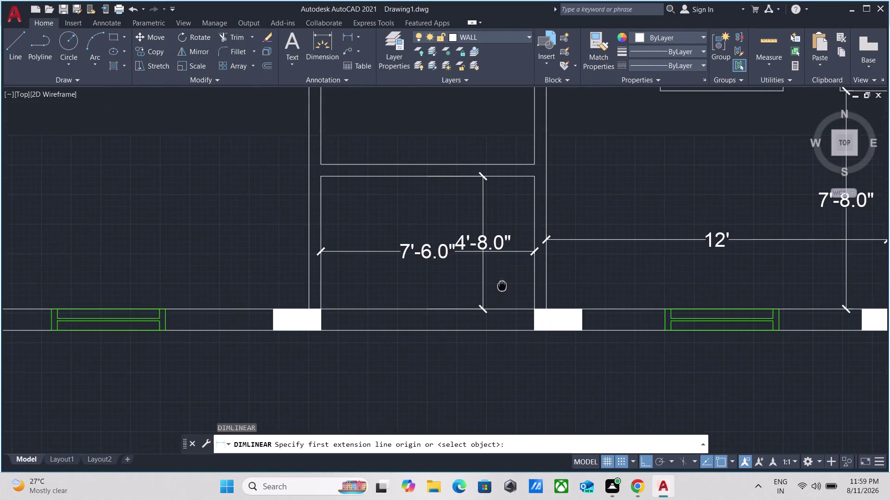
key(Escape)
scroll(up, 3)
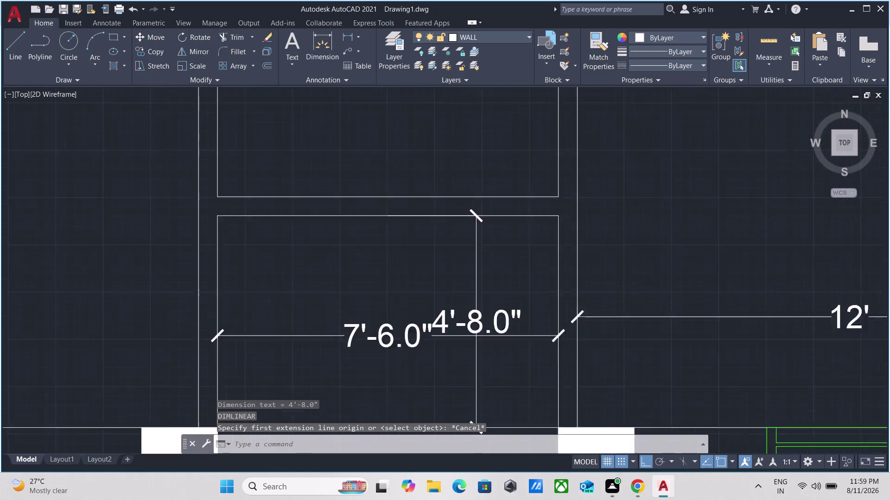
scroll(down, 3)
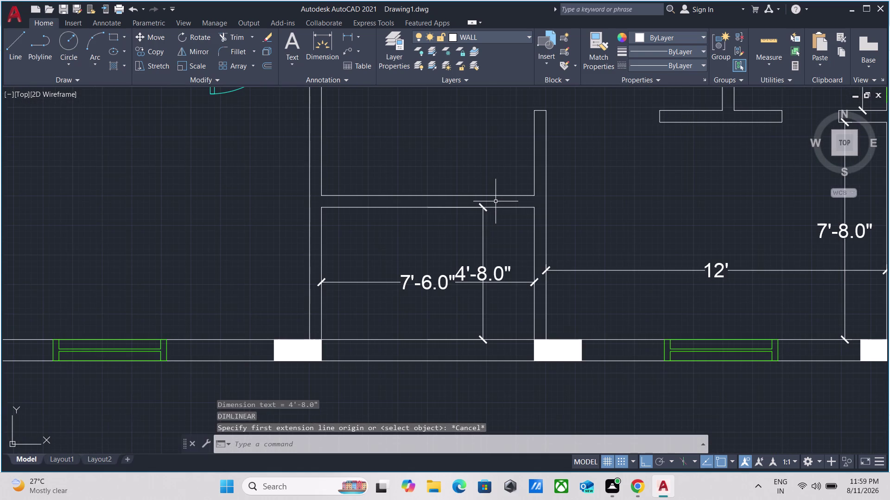
Open the Dimension Style Manager via DIMSTYLE and start modifying the Standard style.
text(DI)
key(m)
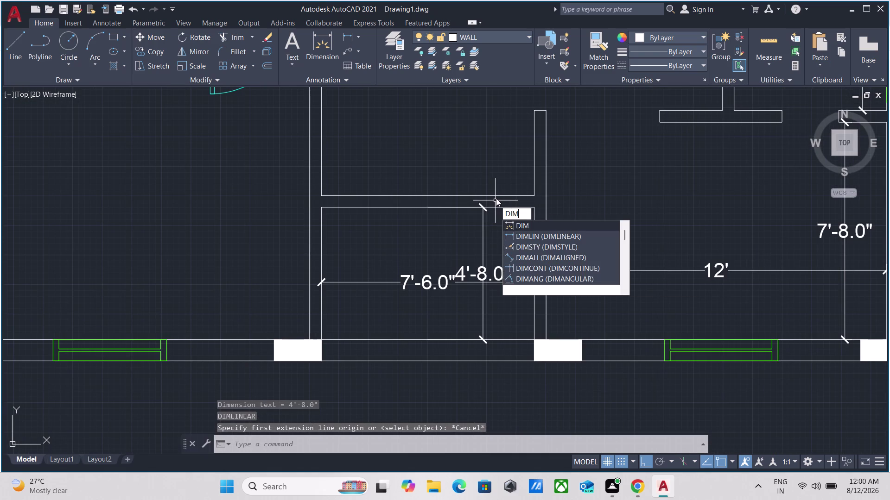
key(s)
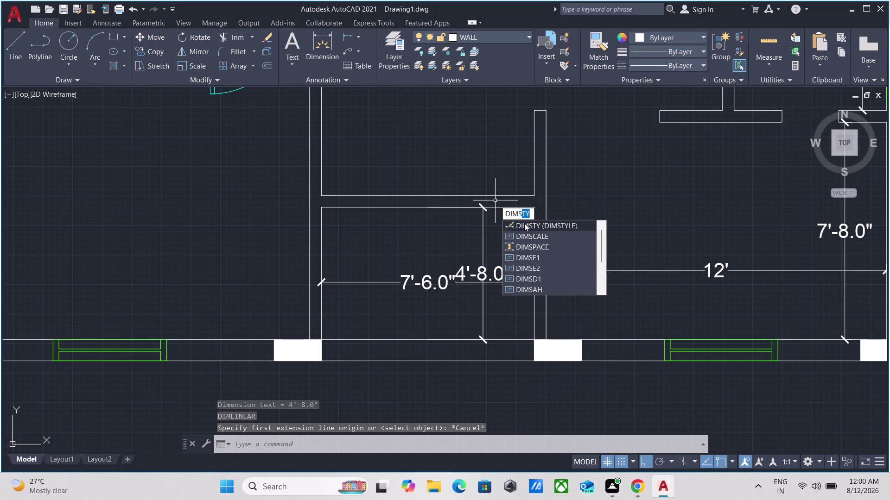
click(524, 224)
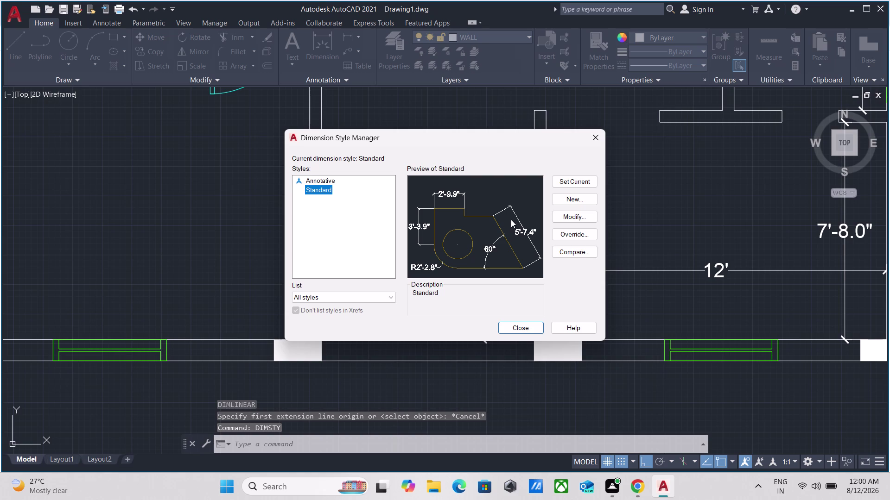
click(567, 215)
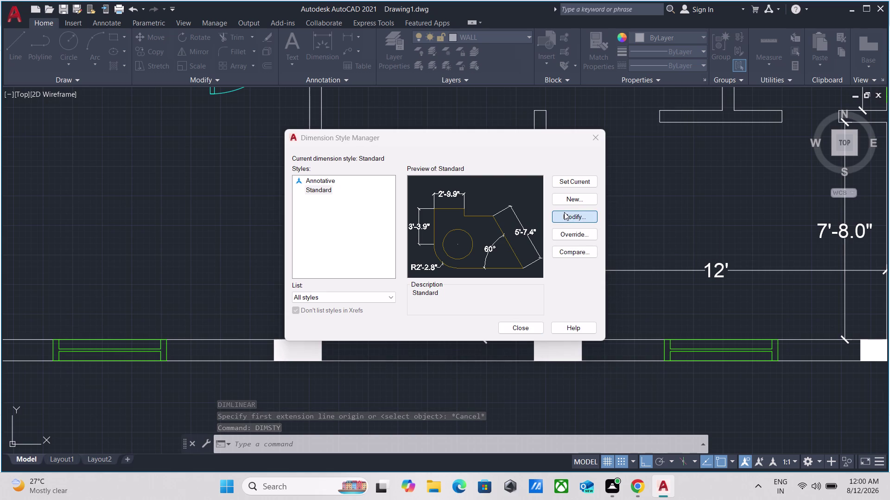
click(565, 217)
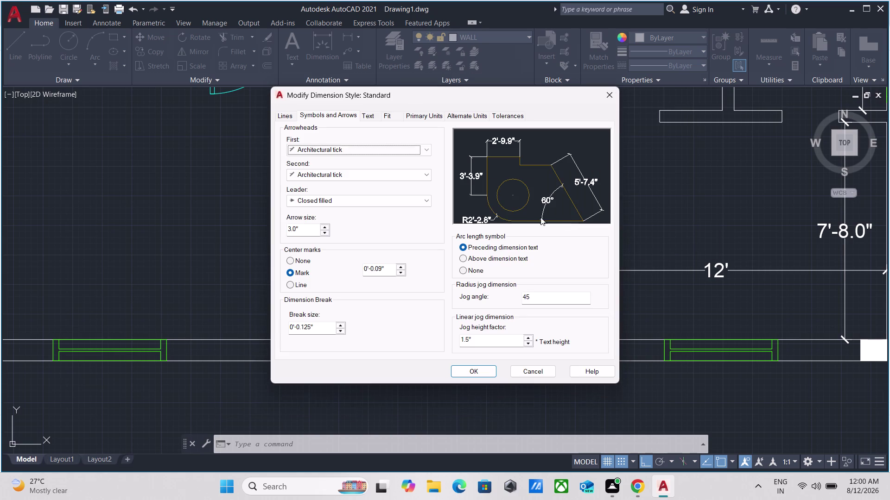
Enter 2" in a Standard dimension style field, then close the style manager.
click(306, 233)
drag(310, 231, 269, 225)
key(1)
key(BackSpace)
key(2)
key(shift+quotedbl)
click(492, 374)
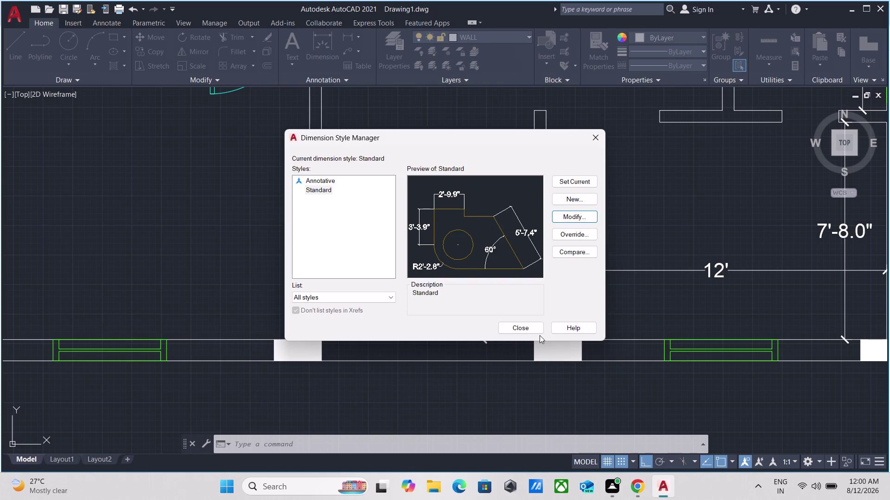
click(531, 331)
Erase the existing 4'-8.0" dimension in the small room.
scroll(up, 3)
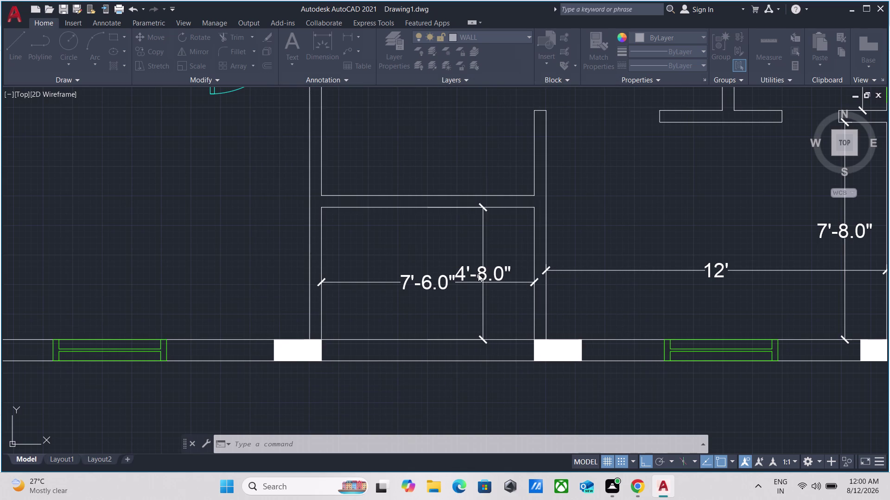
scroll(down, 3)
scroll(up, 3)
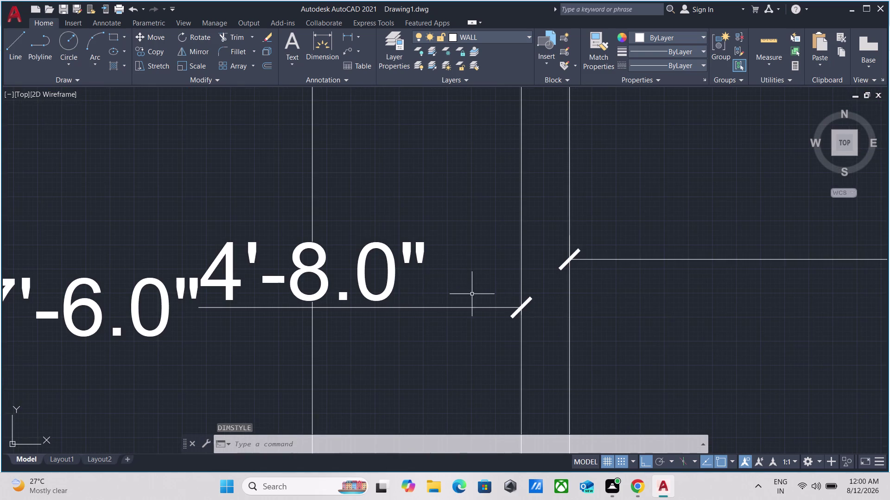
scroll(down, 3)
scroll(up, 3)
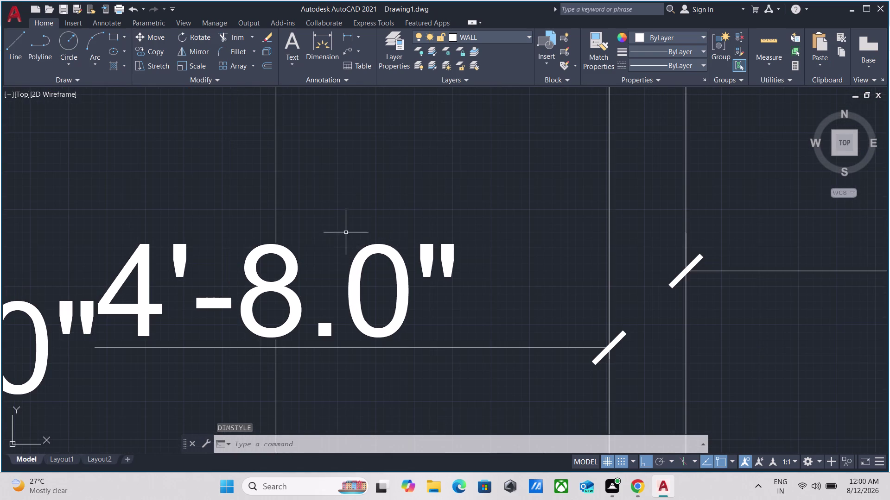
drag(346, 233, 328, 243)
click(251, 274)
right_click(298, 215)
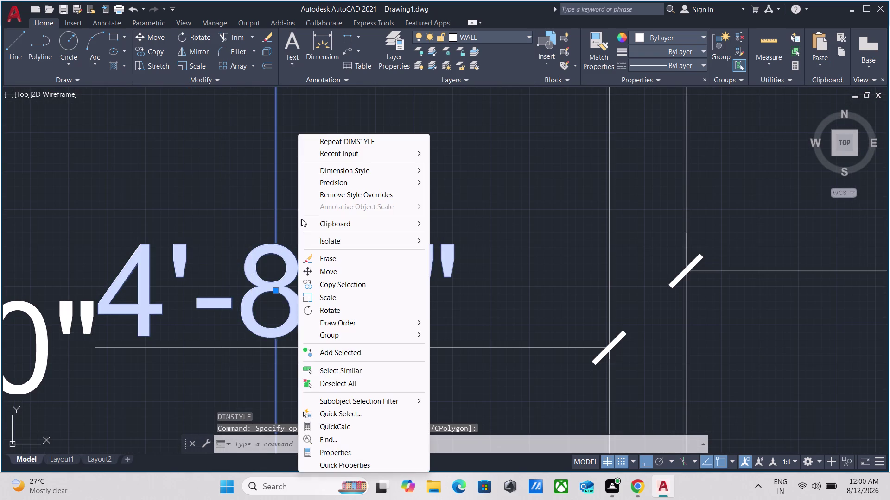
click(328, 261)
scroll(down, 3)
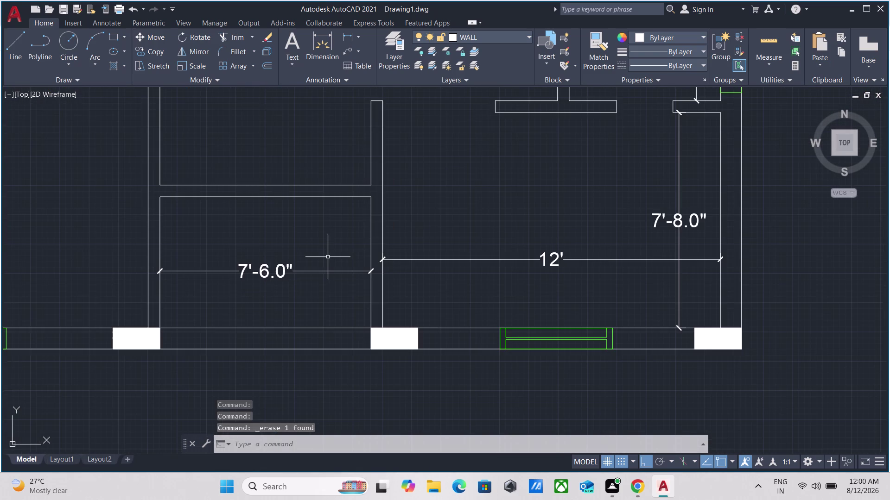
Draw a new vertical 4'-8.0" linear dimension between the room's top and bottom walls.
text(MU)
key(Return)
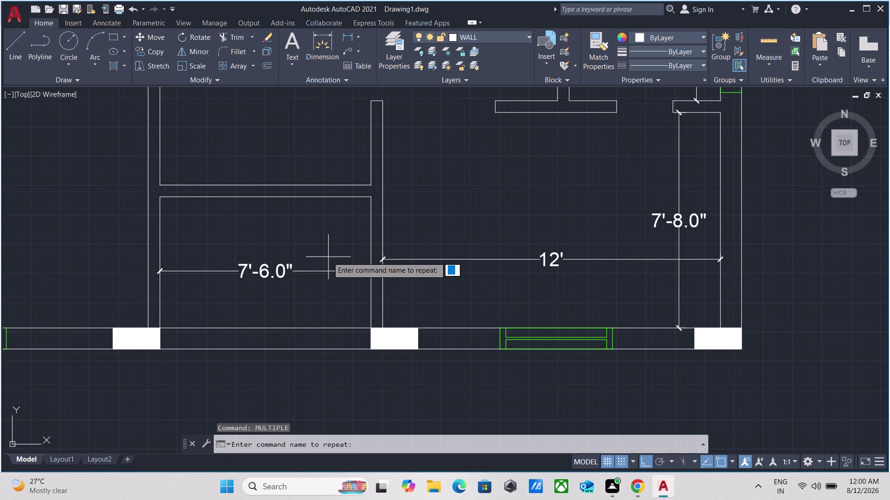
text(DL)
key(i)
key(Return)
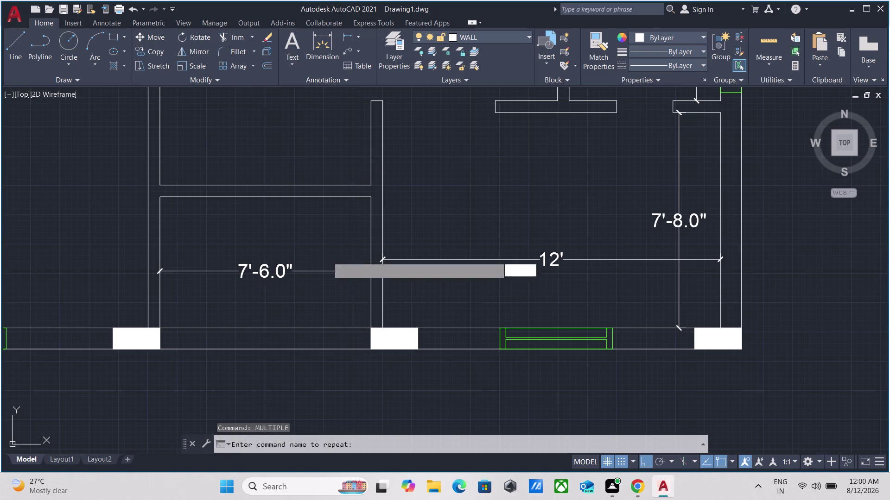
click(311, 198)
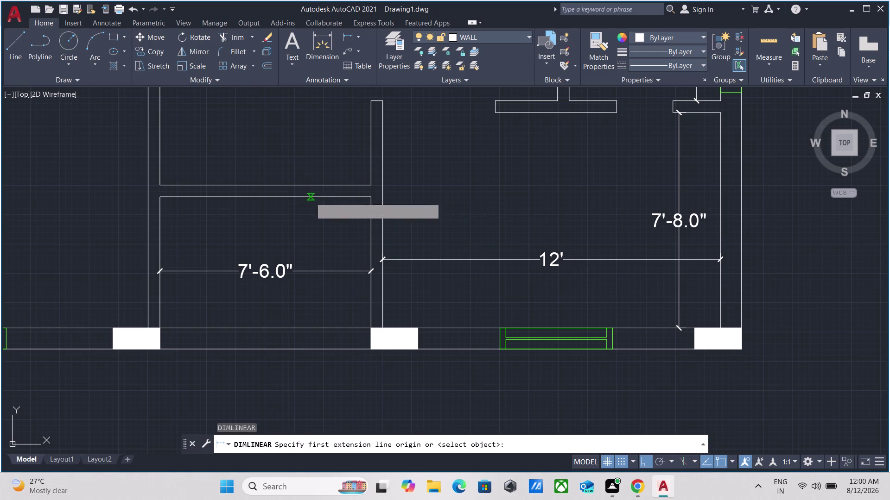
click(310, 326)
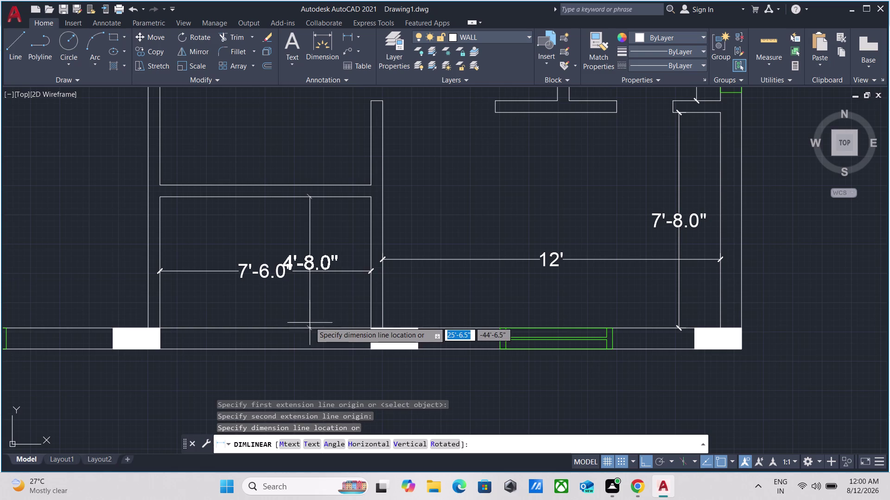
click(317, 310)
Pan across the plan, measure another linear dimension across the lobby, then cancel it.
scroll(down, 3)
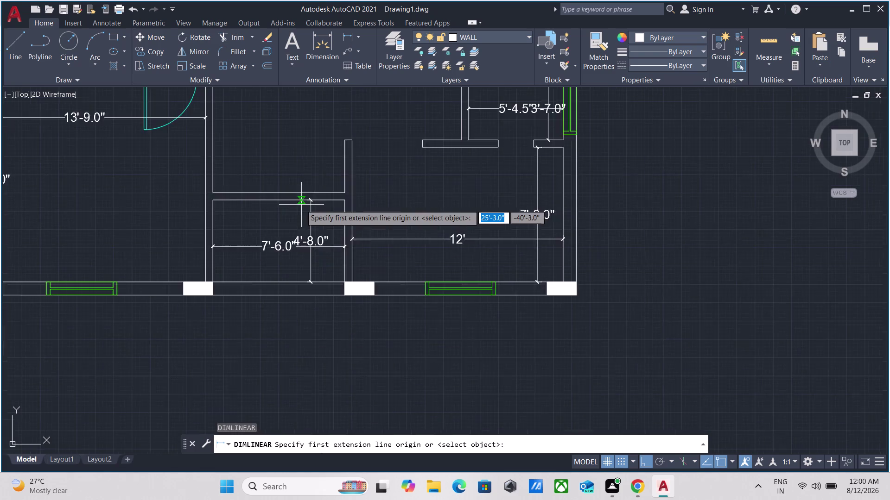
middle_drag(294, 163, 419, 208)
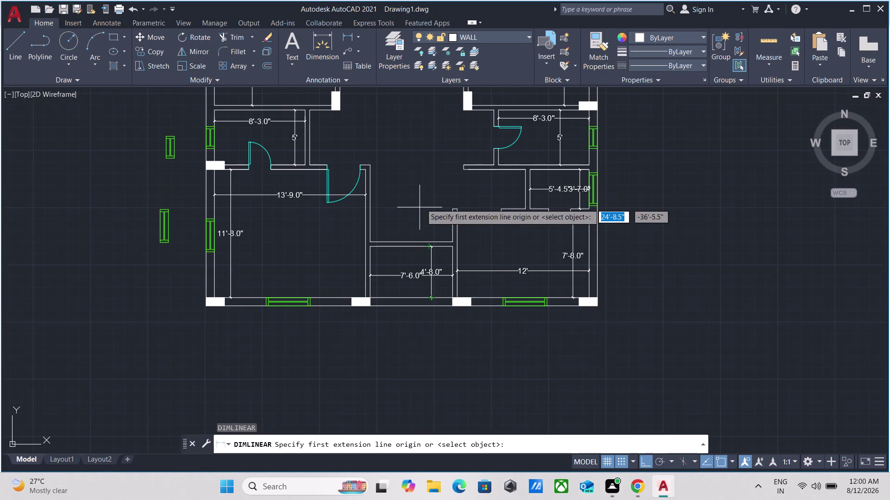
middle_drag(422, 201, 411, 346)
middle_drag(411, 274, 405, 374)
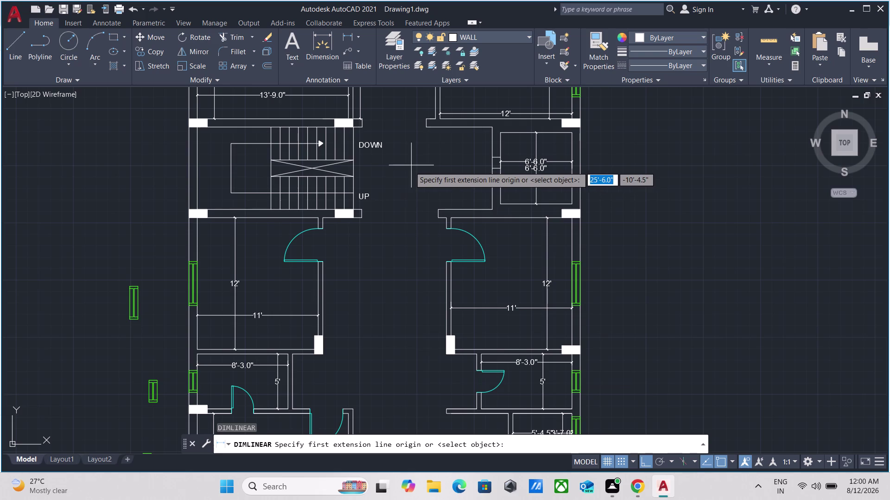
middle_drag(395, 261, 426, 154)
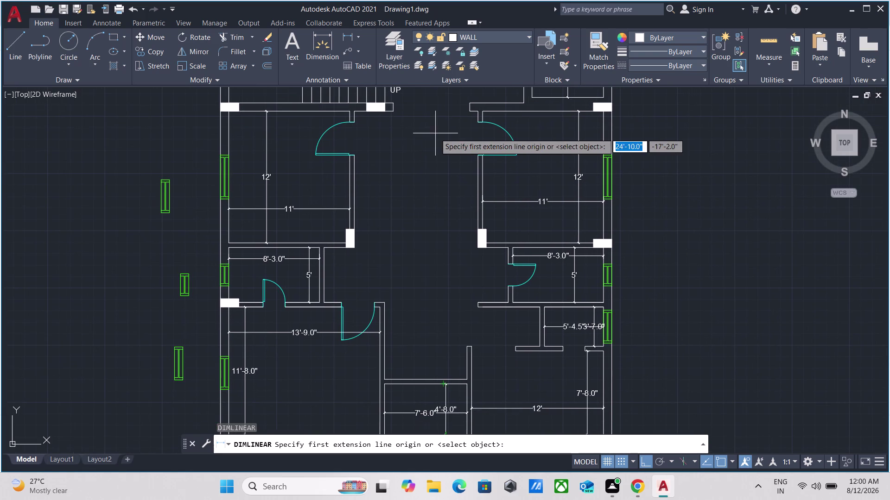
middle_drag(433, 138, 412, 234)
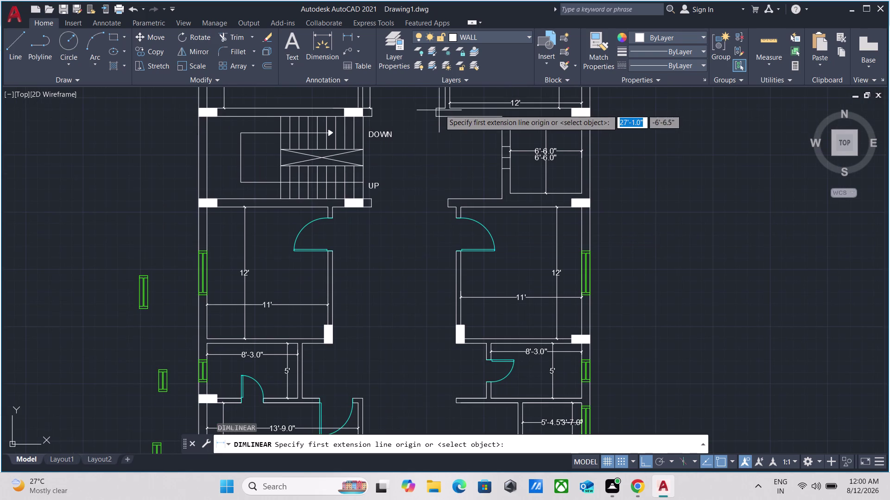
click(441, 118)
middle_drag(430, 239, 438, 62)
scroll(up, 3)
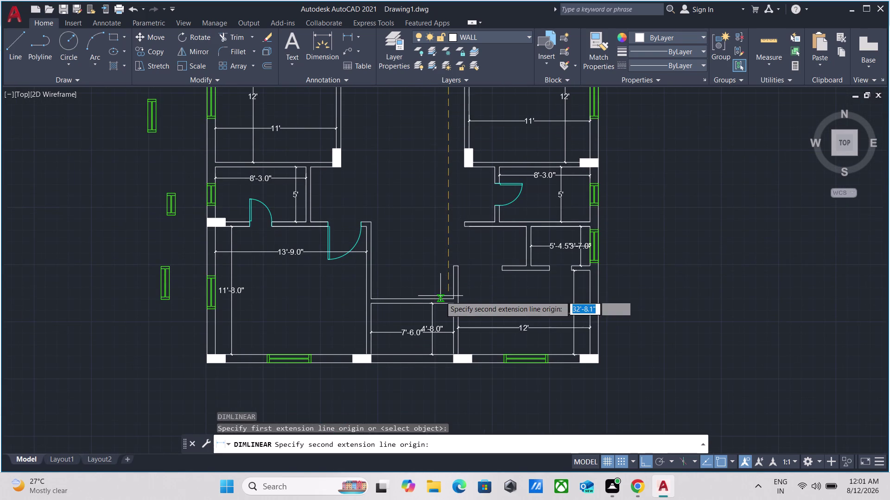
scroll(up, 3)
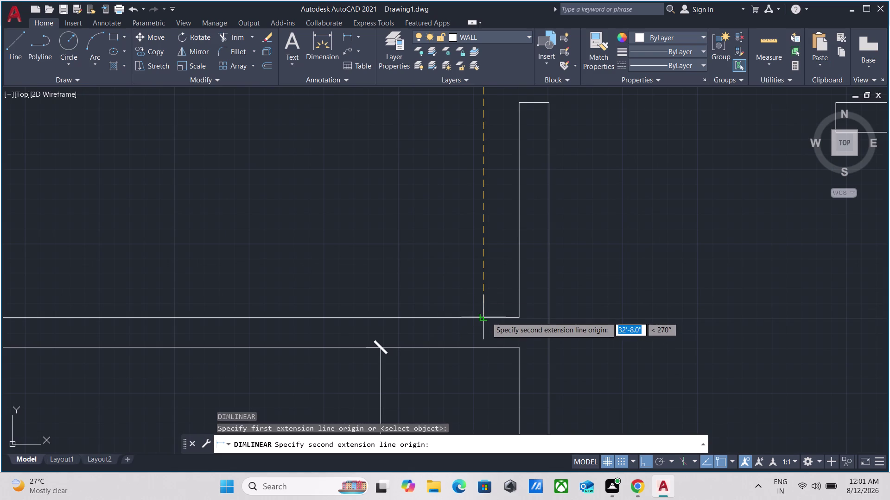
click(486, 317)
scroll(down, 3)
scroll(down, 3)
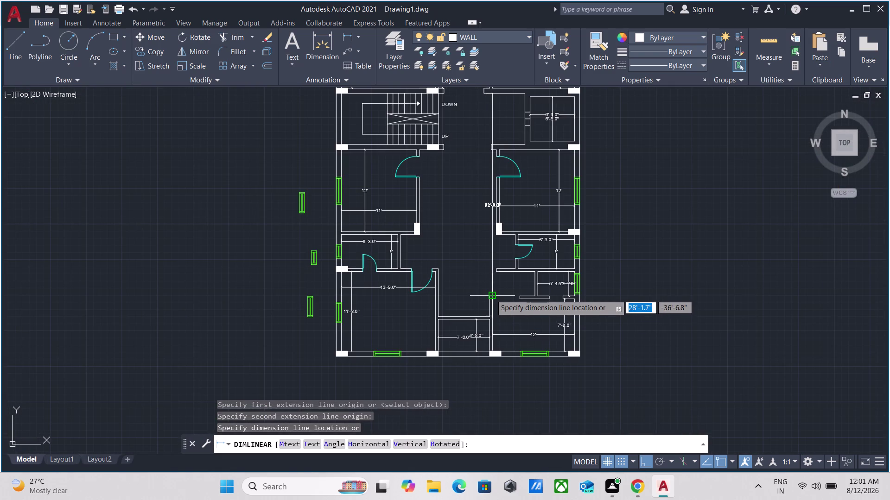
key(Escape)
scroll(up, 3)
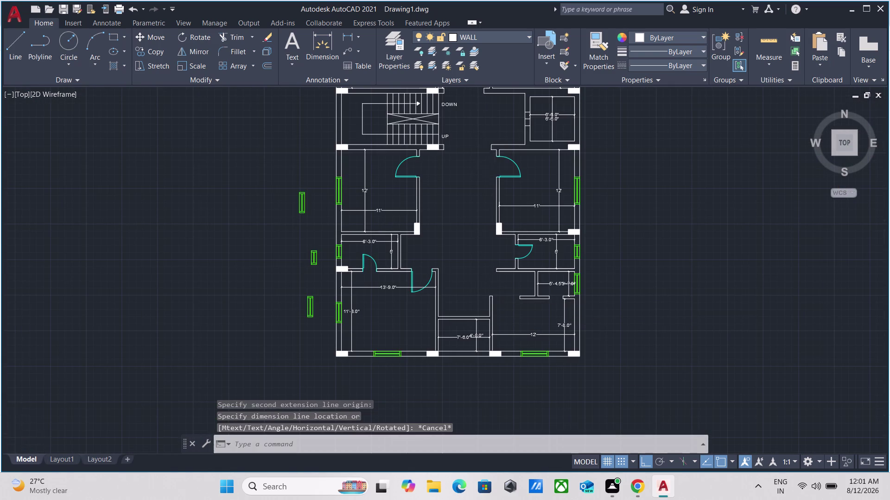
Start a repeated linear dimension at the corridor wall corner, then cancel it.
scroll(up, 3)
text(MU)
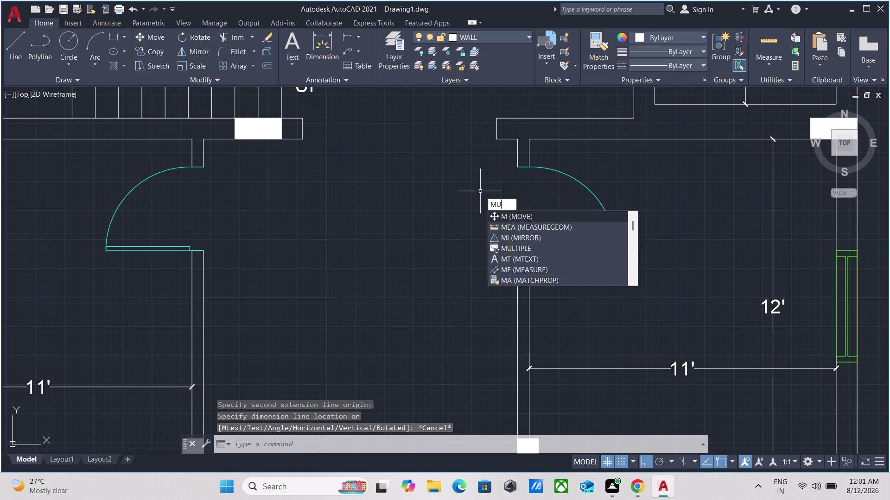
key(Return)
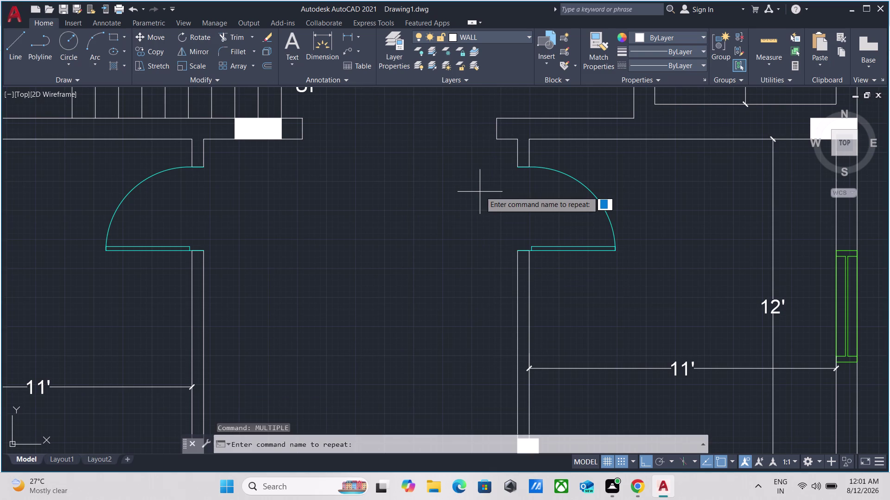
key(d)
key(l)
key(i)
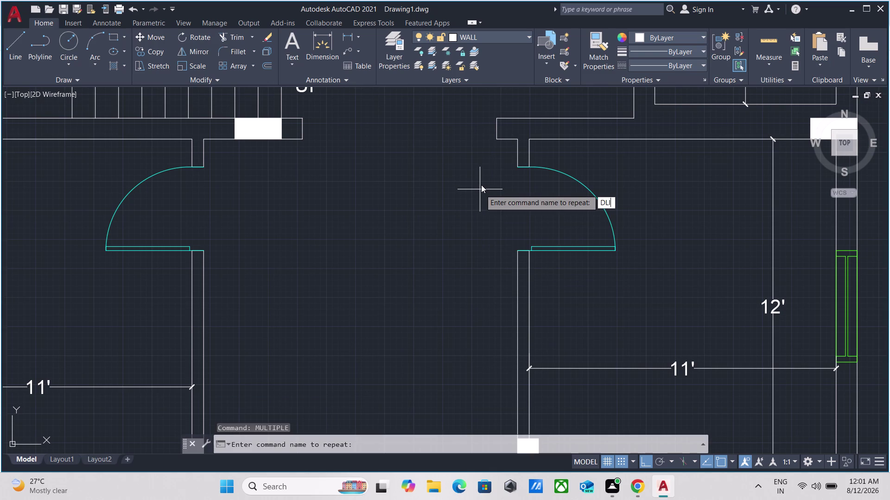
key(Return)
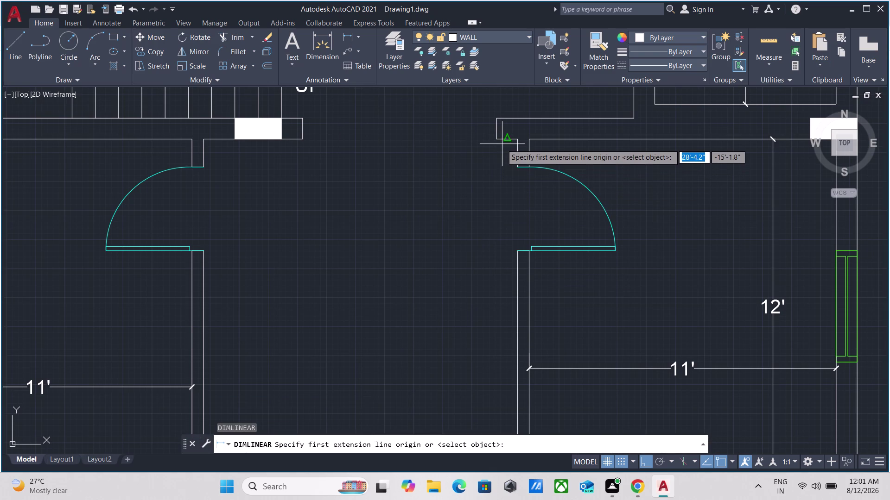
click(504, 139)
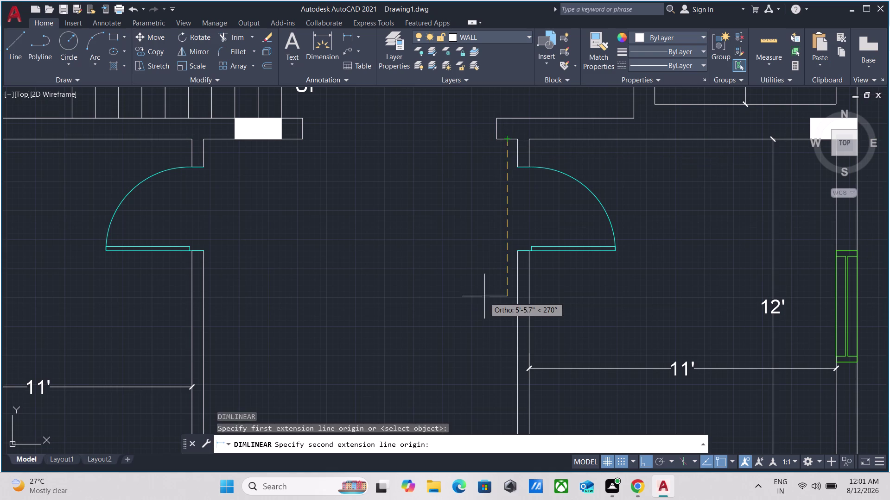
middle_drag(483, 298, 489, 79)
scroll(down, 3)
middle_drag(491, 270, 494, 201)
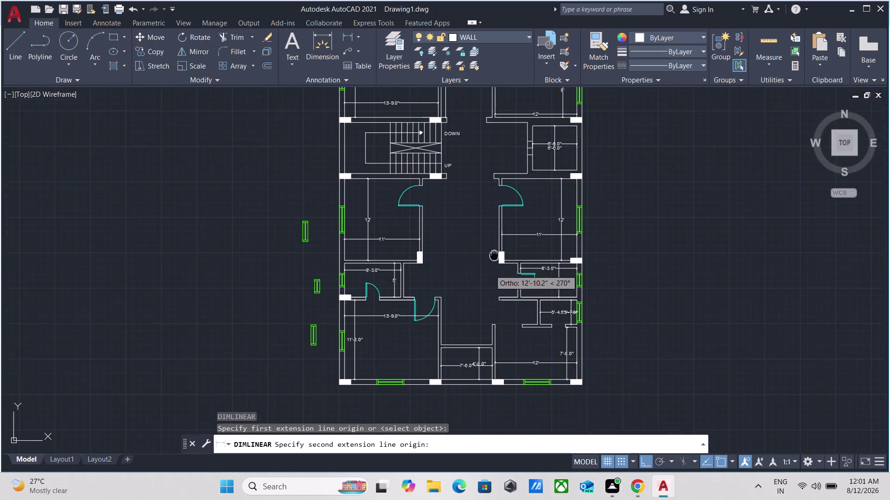
middle_drag(495, 201, 496, 168)
scroll(up, 3)
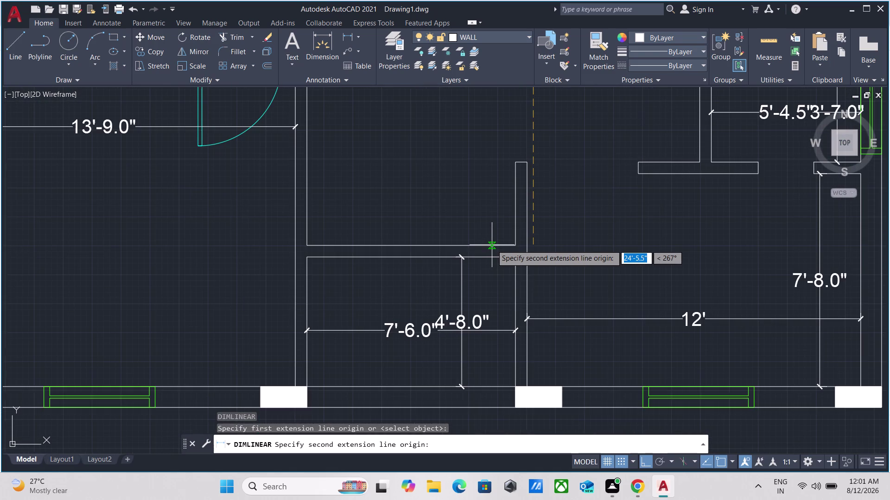
scroll(down, 3)
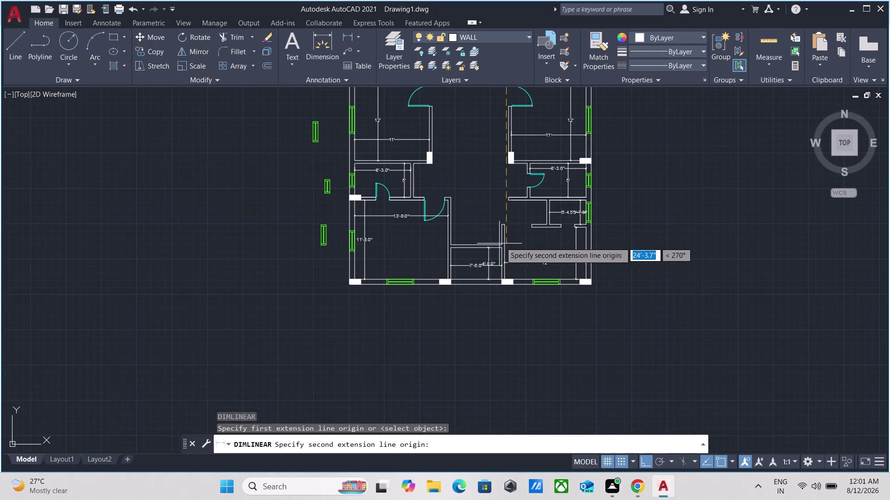
middle_drag(498, 89, 493, 267)
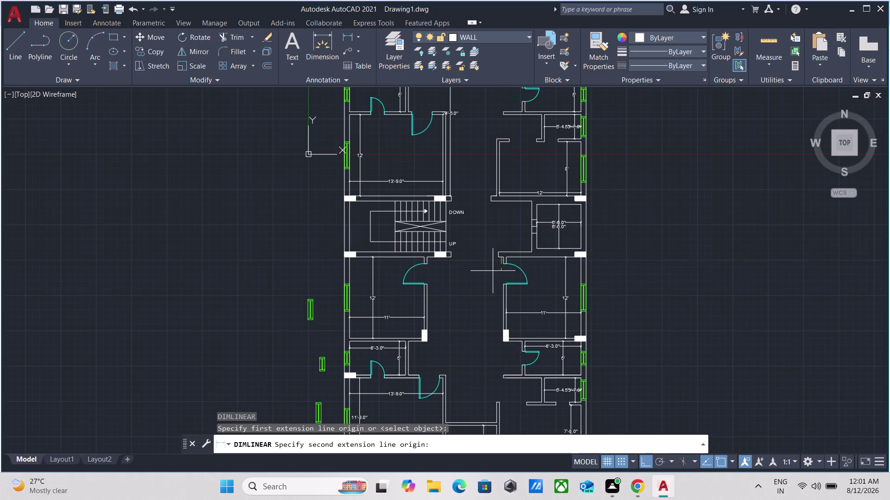
key(Escape)
scroll(up, 3)
middle_drag(455, 289, 511, 246)
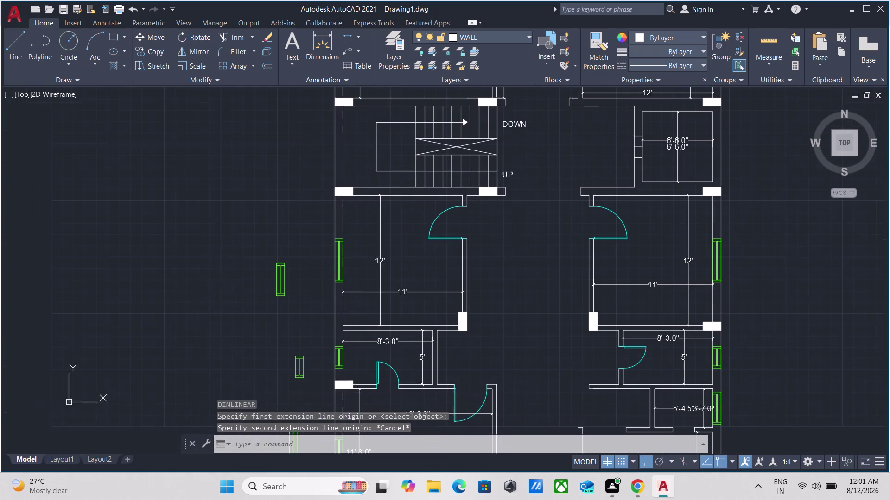
Dimension the full length of the central corridor as 24'-5.0".
key(m)
key(u)
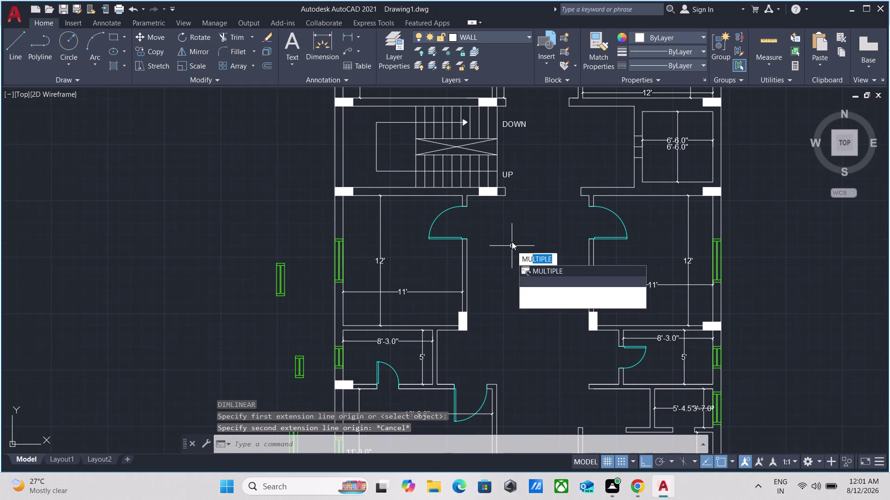
key(Return)
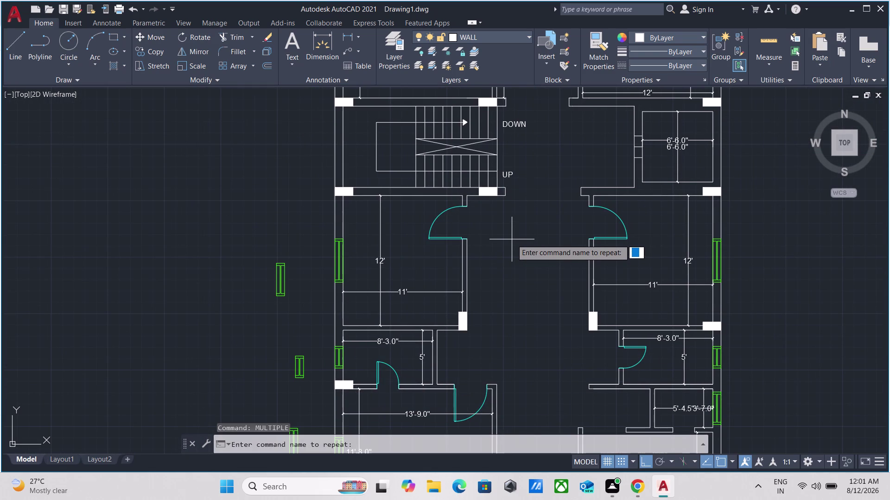
key(d)
key(l)
key(i)
key(Return)
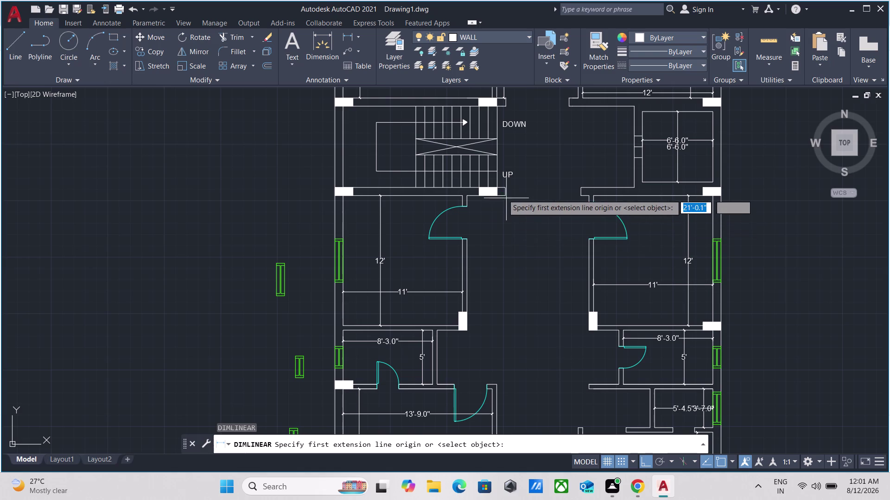
scroll(up, 3)
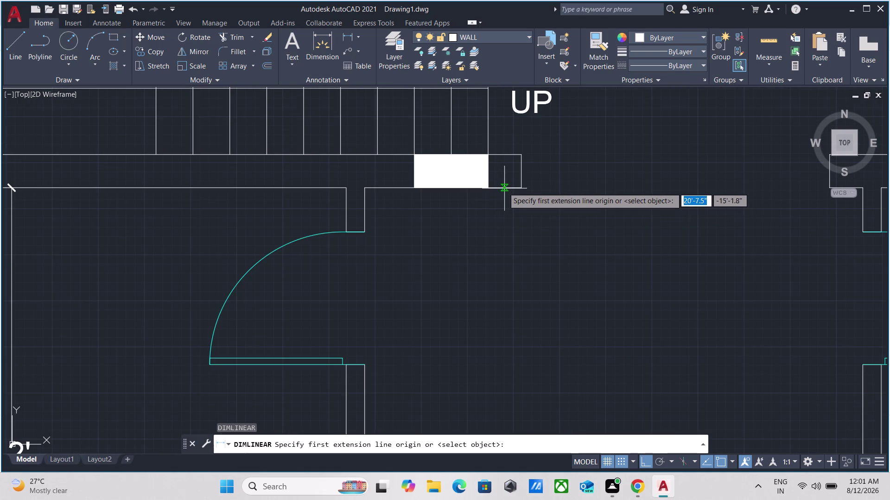
click(504, 187)
scroll(down, 3)
scroll(down, 3)
scroll(down, 3)
middle_drag(502, 326, 514, 121)
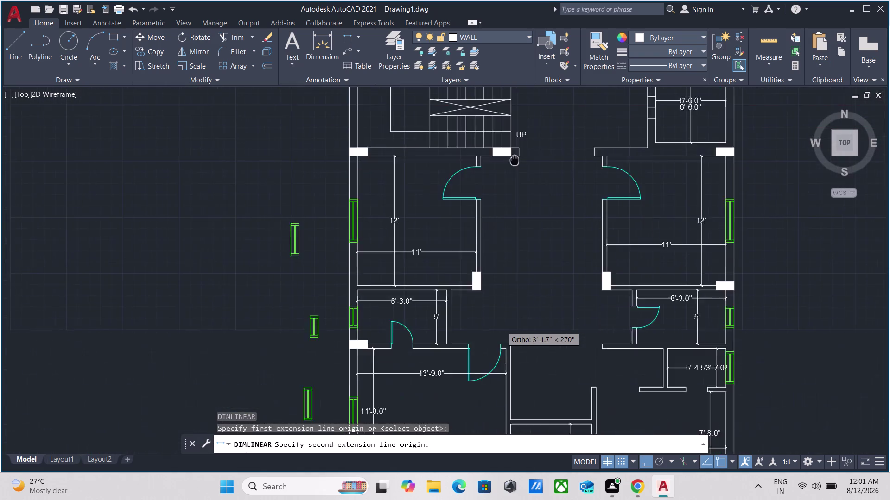
middle_drag(515, 120, 517, 68)
scroll(up, 3)
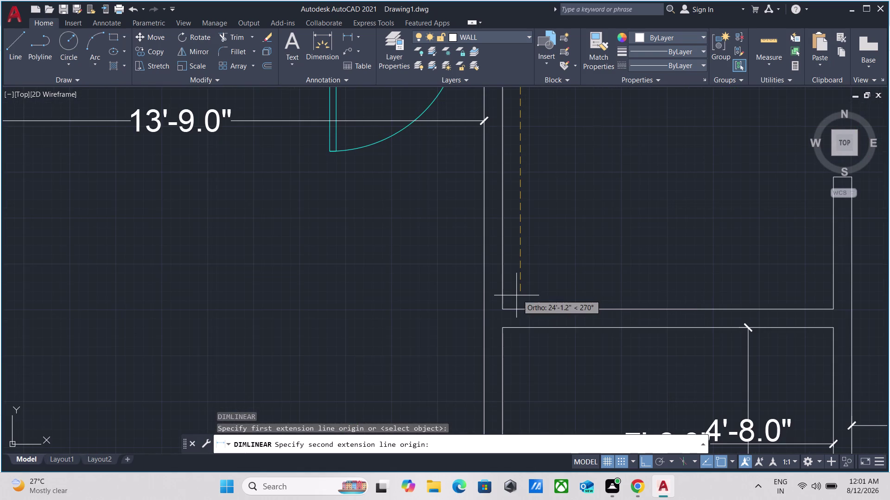
click(522, 308)
scroll(down, 3)
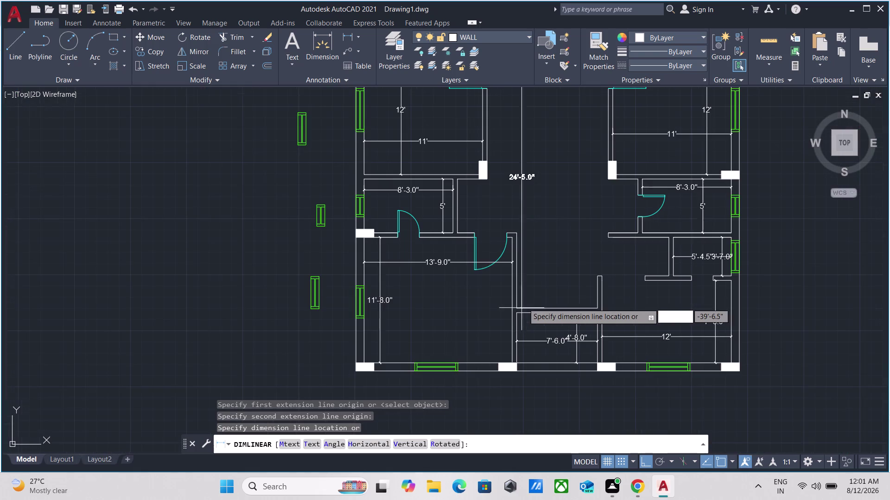
click(524, 298)
Add an 11'-3.0" dimension across the gap between the upper bedrooms.
middle_drag(545, 172, 504, 273)
scroll(up, 3)
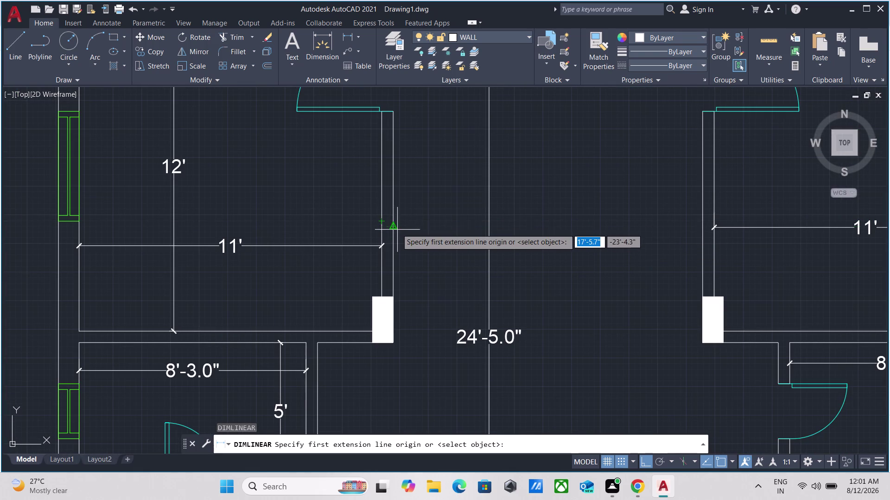
click(394, 228)
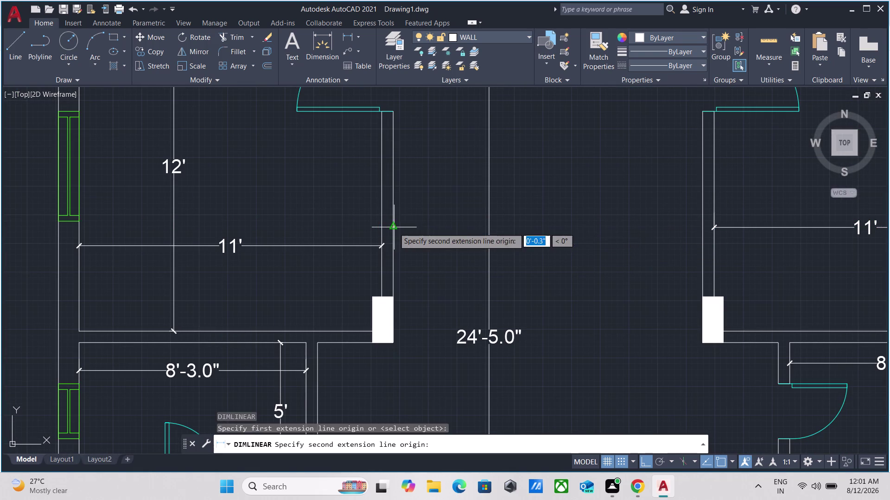
click(701, 229)
click(697, 222)
Pan over the whole floor plan and end the repeated dimension command.
scroll(down, 3)
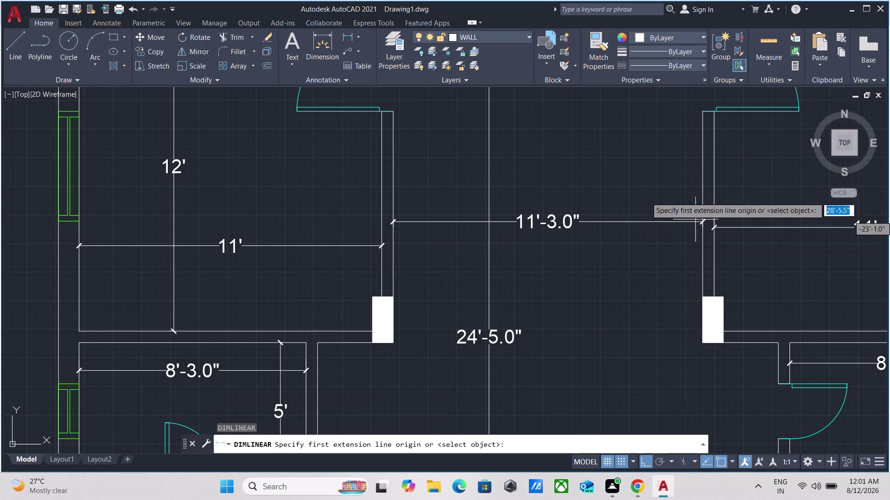
scroll(down, 3)
middle_drag(612, 177, 576, 285)
scroll(down, 3)
middle_drag(562, 239, 531, 302)
scroll(up, 3)
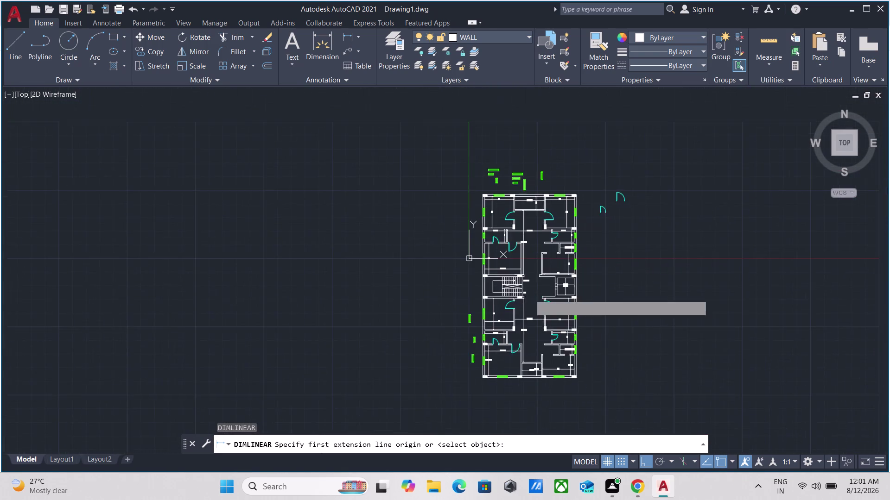
scroll(up, 3)
scroll(up, 3)
scroll(down, 3)
scroll(down, 3)
middle_drag(539, 170, 364, 204)
scroll(up, 3)
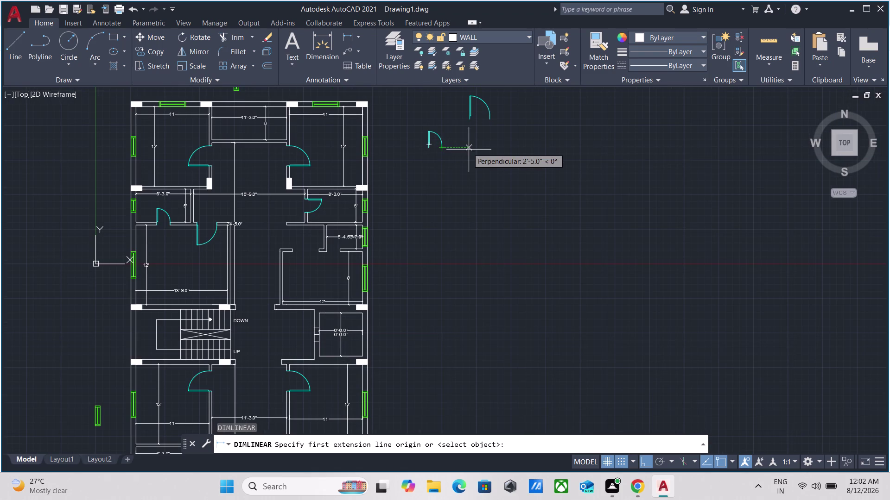
key(Escape)
click(508, 157)
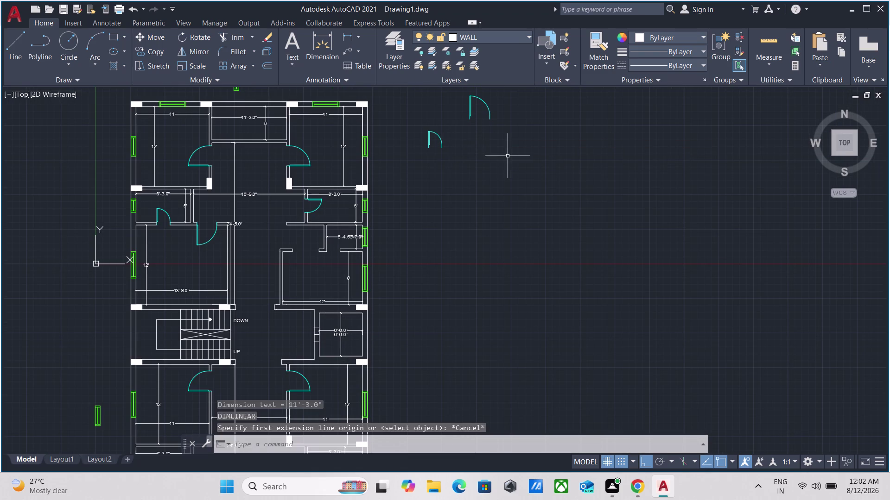
Erase the stray door and window blocks right of and above the plan.
click(438, 117)
middle_drag(442, 127, 589, 346)
middle_drag(480, 298, 498, 235)
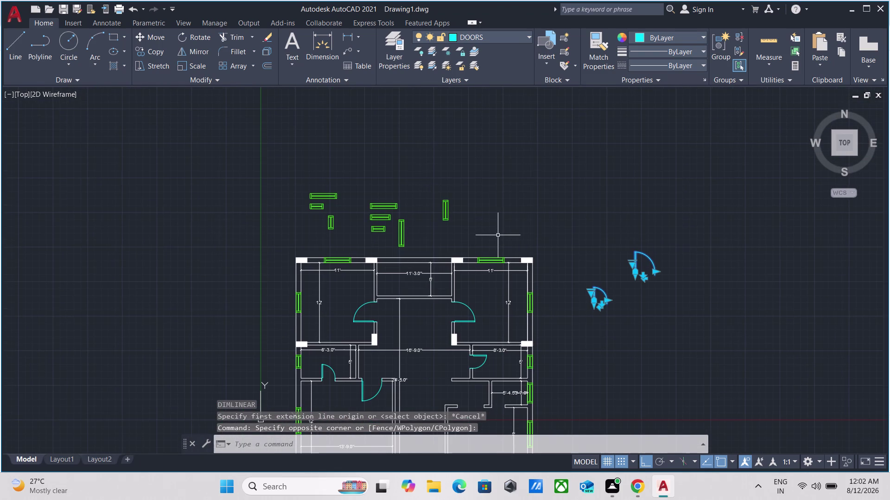
click(497, 236)
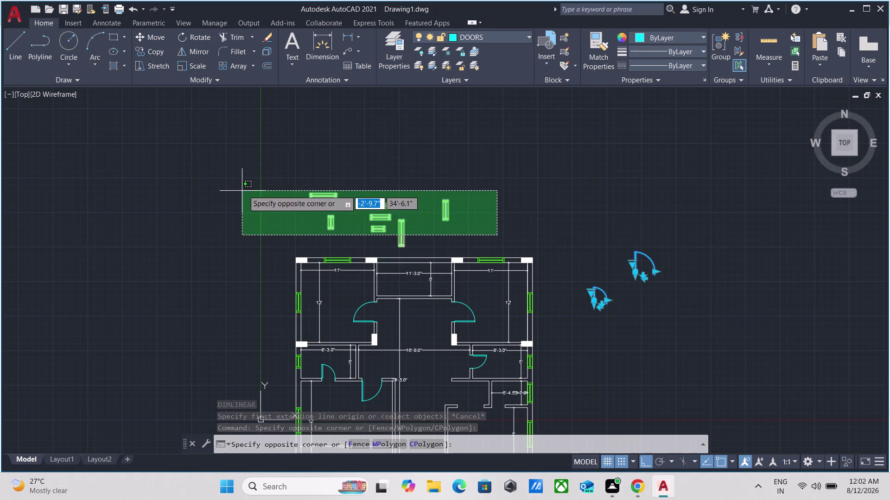
drag(244, 190, 253, 192)
right_click(588, 187)
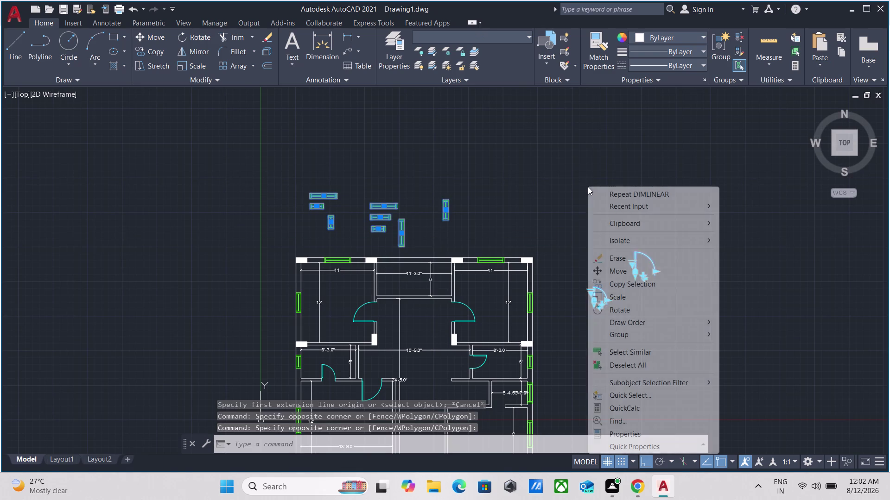
click(636, 264)
Erase the two loose windows left of the floor plan.
scroll(down, 3)
middle_drag(656, 284, 655, 279)
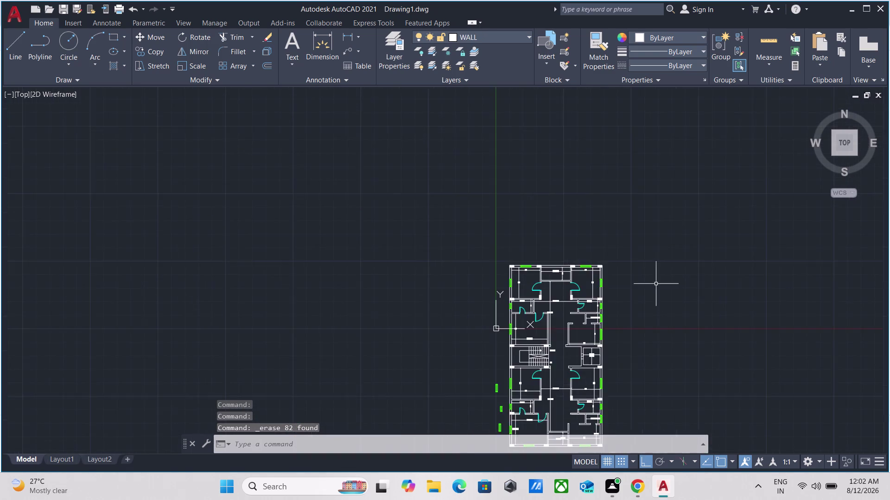
middle_drag(655, 279, 652, 119)
scroll(up, 3)
scroll(up, 3)
middle_drag(601, 241, 378, 334)
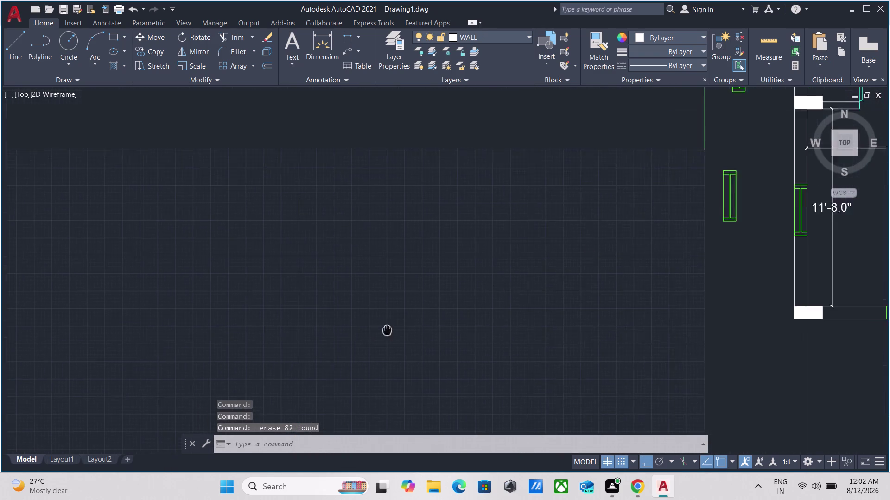
middle_drag(379, 335, 376, 336)
middle_drag(639, 260, 352, 343)
drag(397, 368, 395, 357)
drag(424, 153, 430, 166)
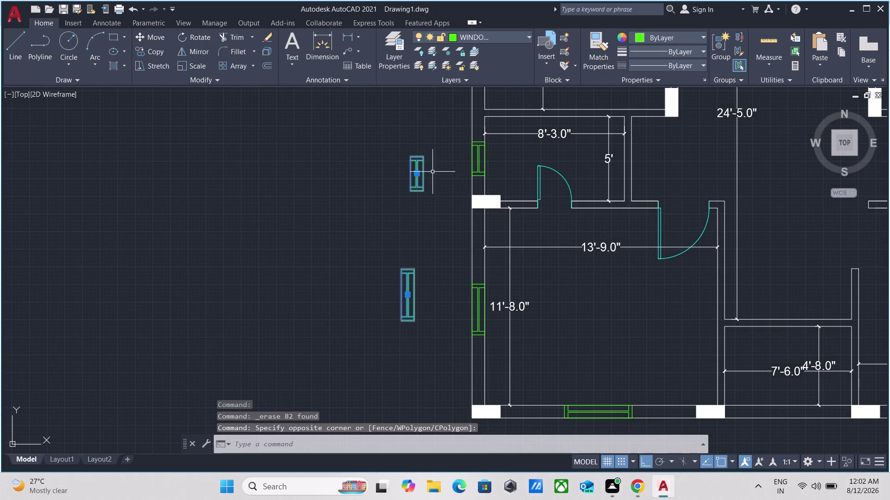
right_click(128, 266)
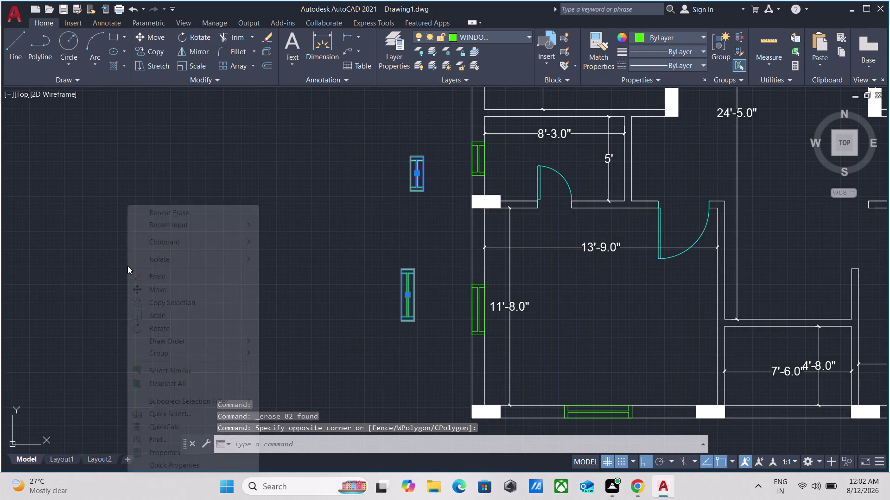
click(140, 275)
Erase the last remaining loose window block.
scroll(down, 3)
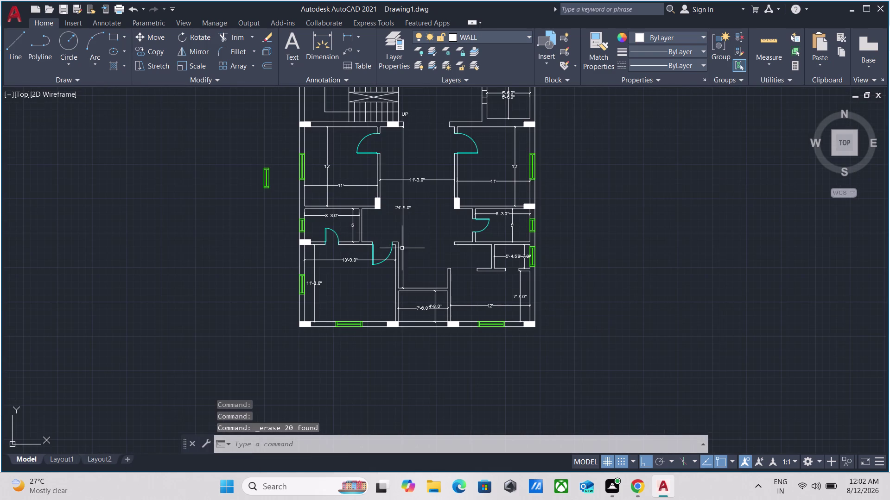
scroll(up, 3)
click(281, 216)
click(232, 183)
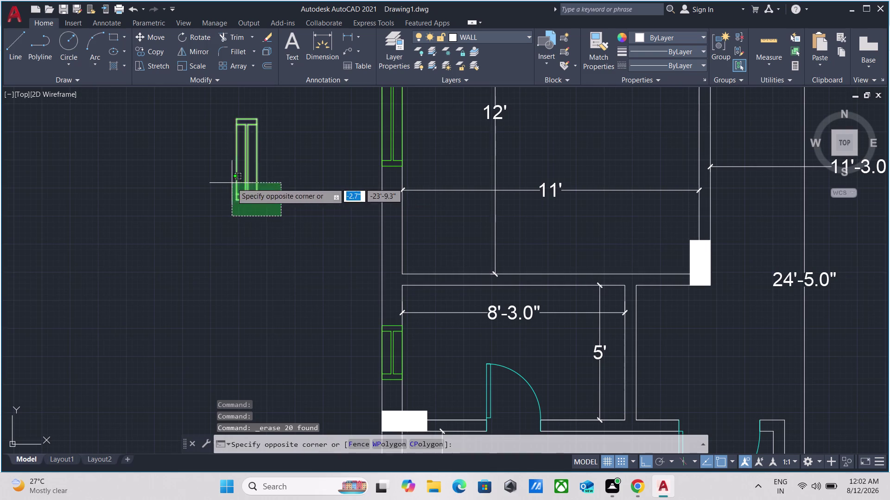
right_click(220, 185)
click(267, 256)
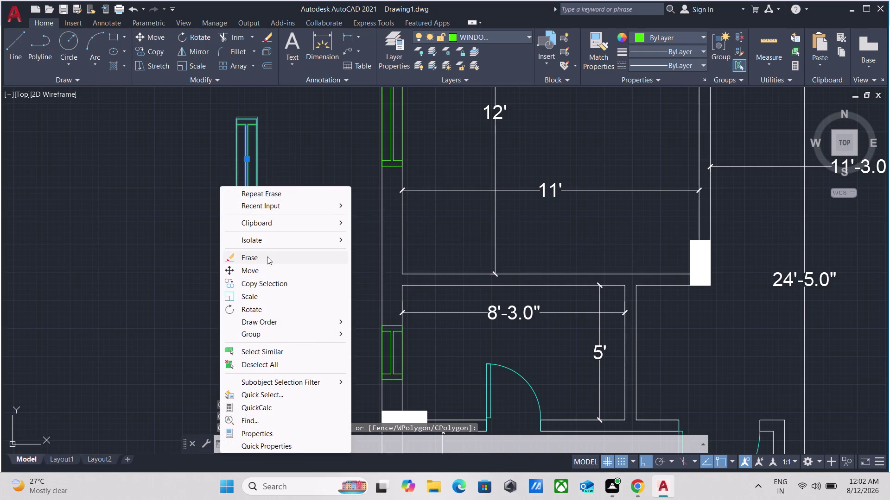
scroll(down, 3)
scroll(up, 3)
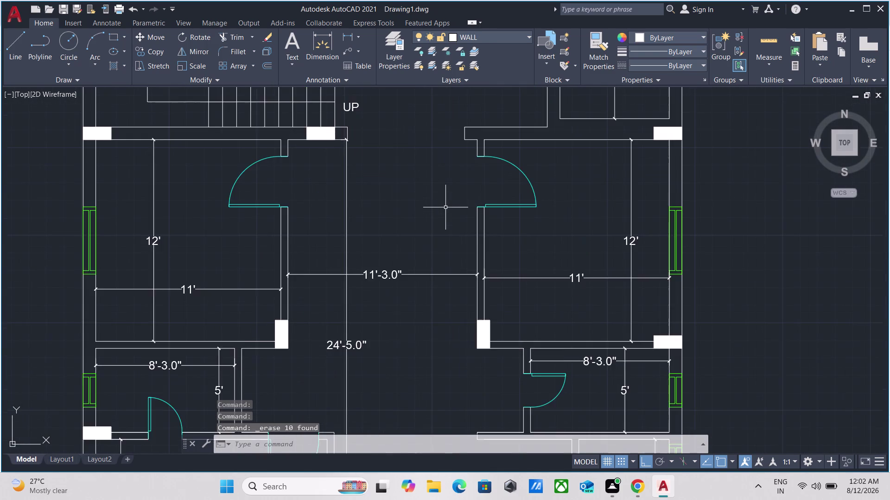
scroll(down, 3)
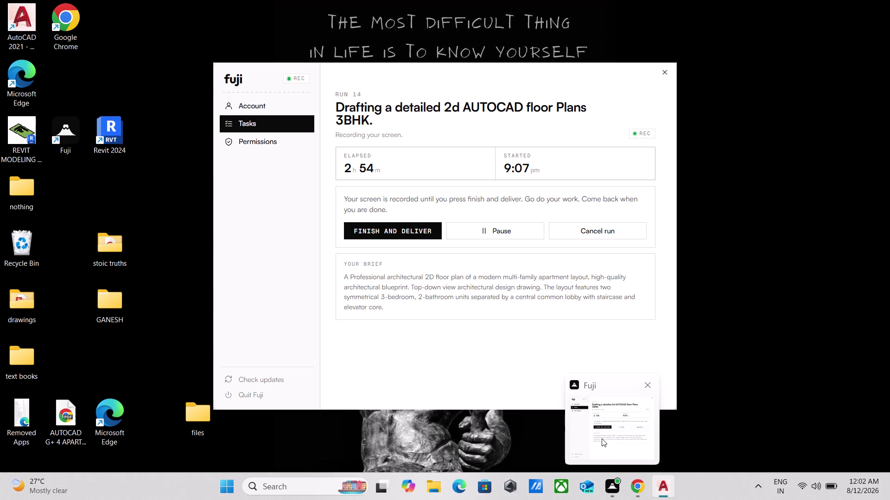
scroll(down, 3)
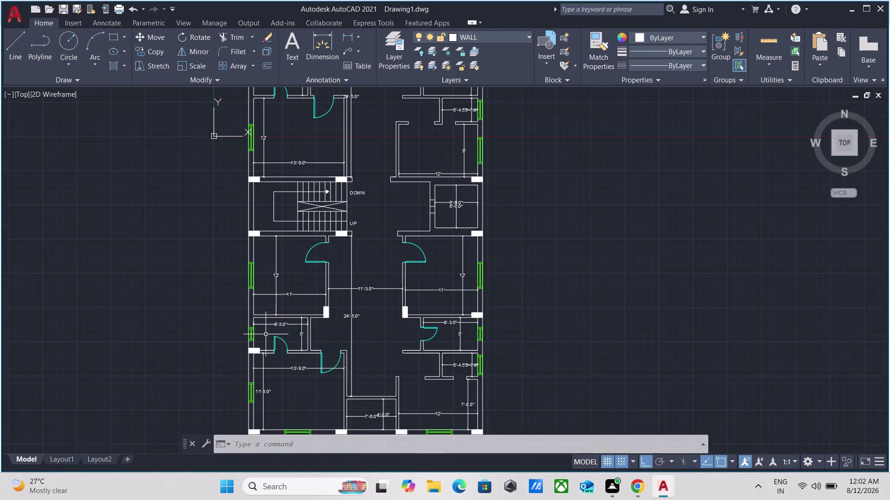
Pan and zoom over the lower-left unit, upper units and stair core.
scroll(up, 3)
middle_drag(282, 201, 291, 346)
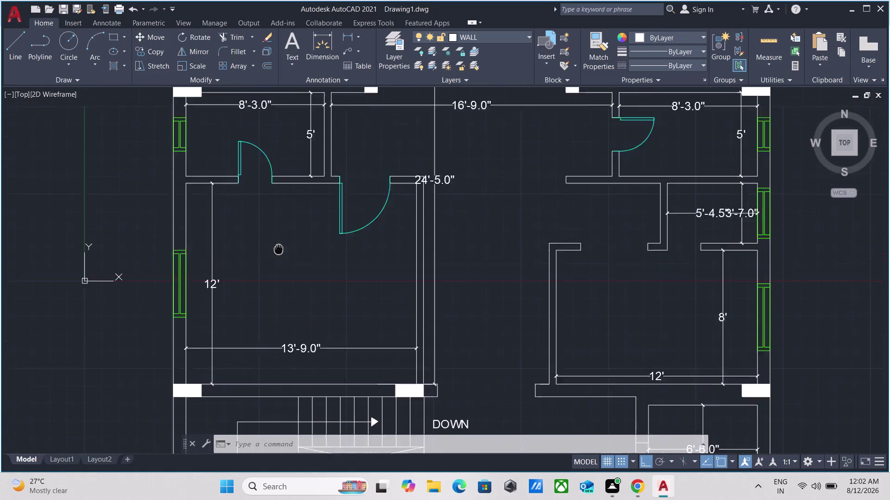
middle_drag(291, 346, 319, 447)
middle_drag(332, 238, 304, 341)
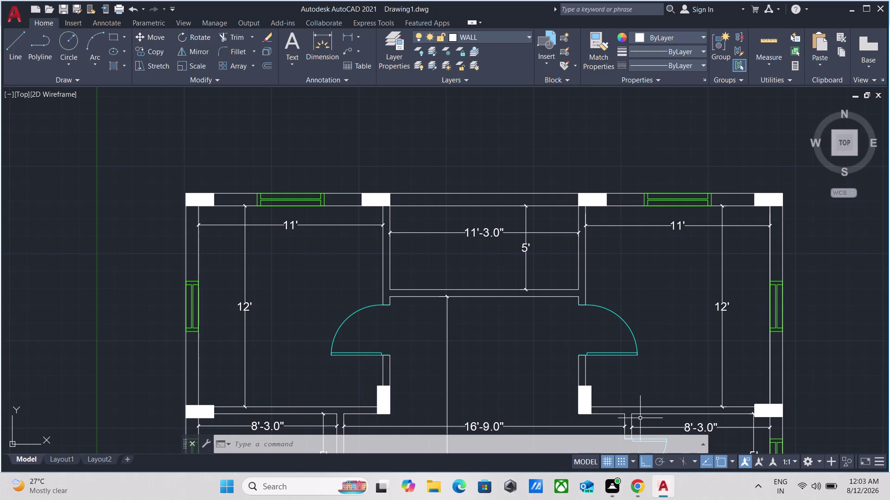
scroll(down, 3)
middle_drag(496, 357, 501, 325)
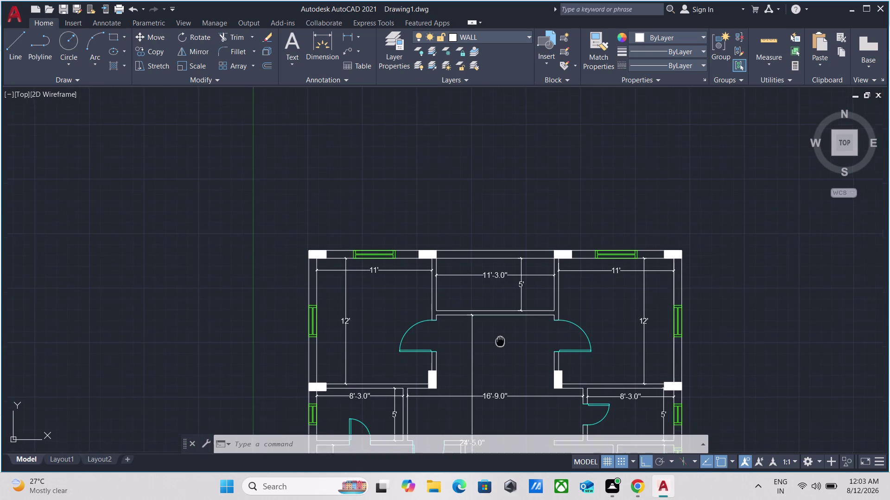
middle_drag(501, 325, 507, 293)
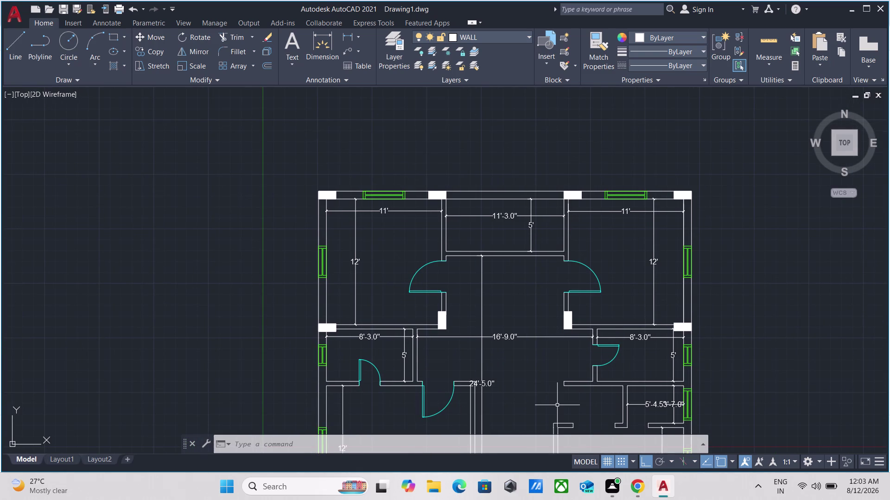
scroll(down, 3)
middle_drag(547, 334, 520, 254)
scroll(up, 3)
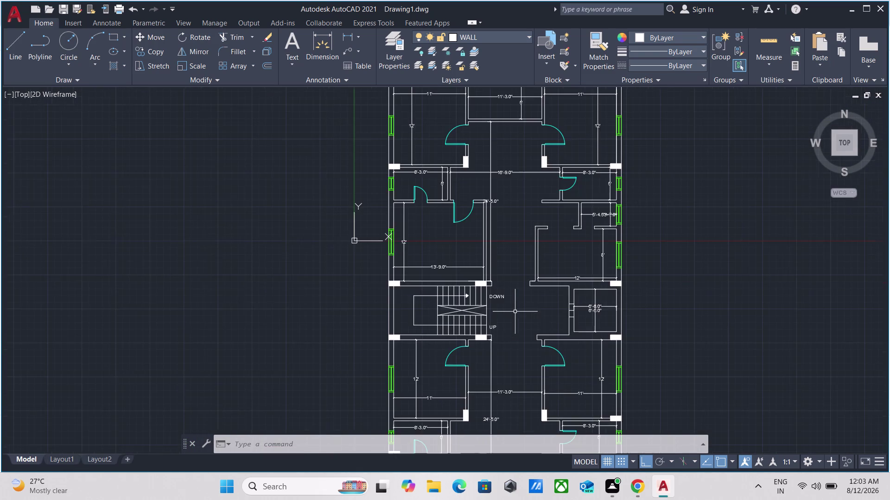
scroll(up, 3)
scroll(down, 3)
middle_drag(515, 311, 516, 296)
scroll(down, 3)
middle_drag(516, 295, 517, 382)
scroll(up, 3)
scroll(up, 3)
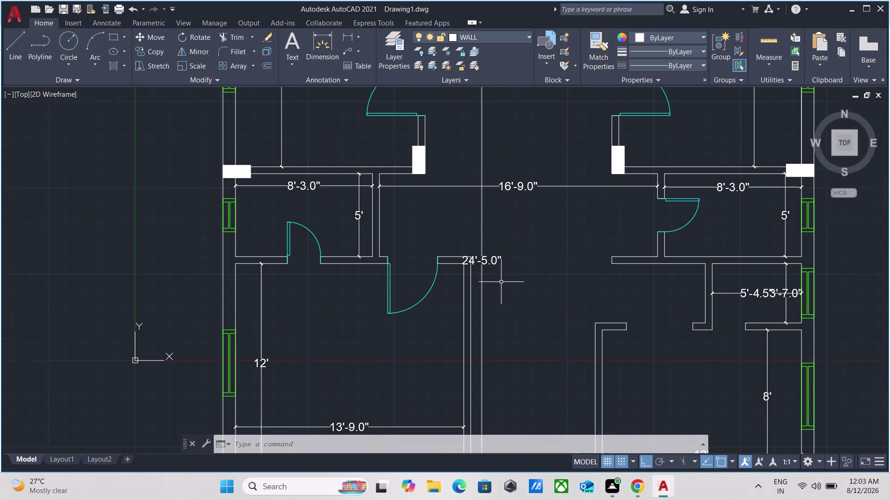
middle_drag(501, 282, 485, 402)
scroll(down, 3)
middle_drag(504, 357, 504, 380)
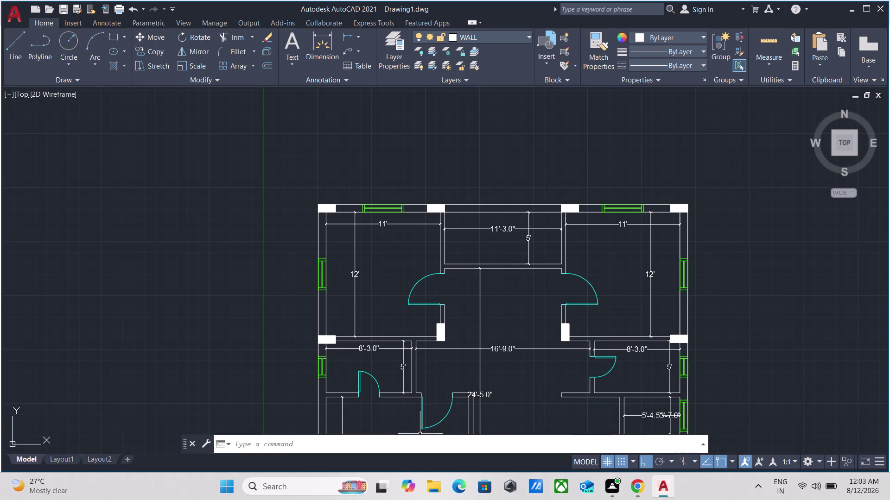
Survey the top bedrooms and whole building, then switch to File Explorer.
scroll(up, 3)
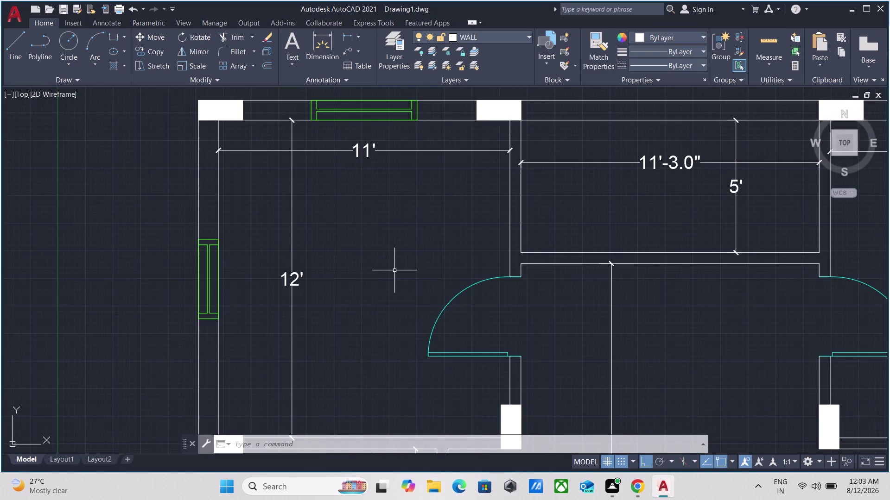
scroll(down, 3)
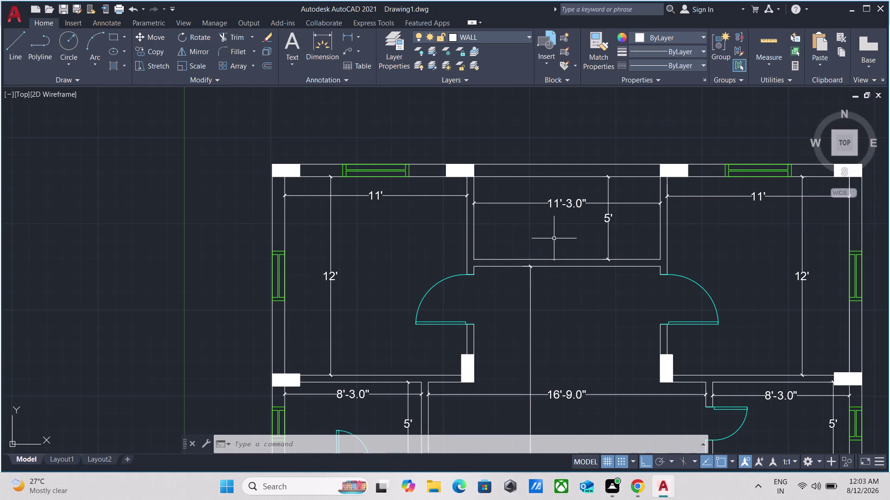
scroll(up, 3)
scroll(down, 3)
middle_drag(554, 236, 554, 240)
scroll(down, 3)
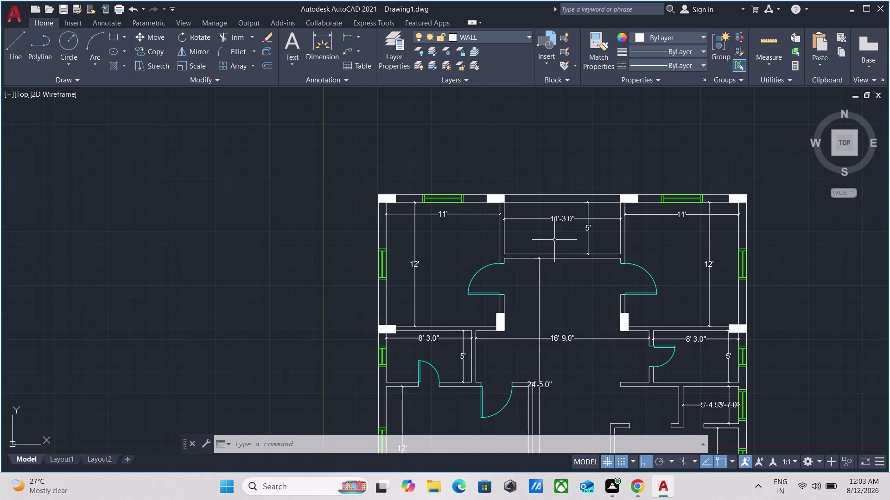
middle_drag(554, 240, 543, 189)
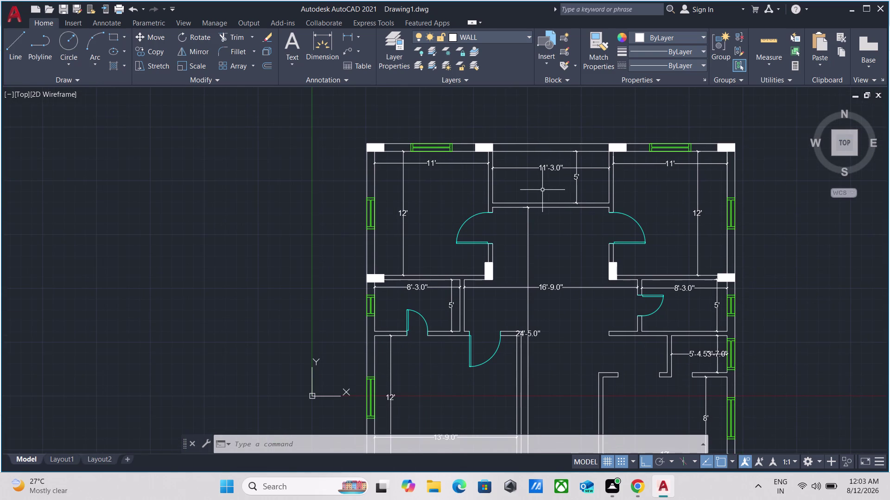
scroll(down, 3)
scroll(up, 3)
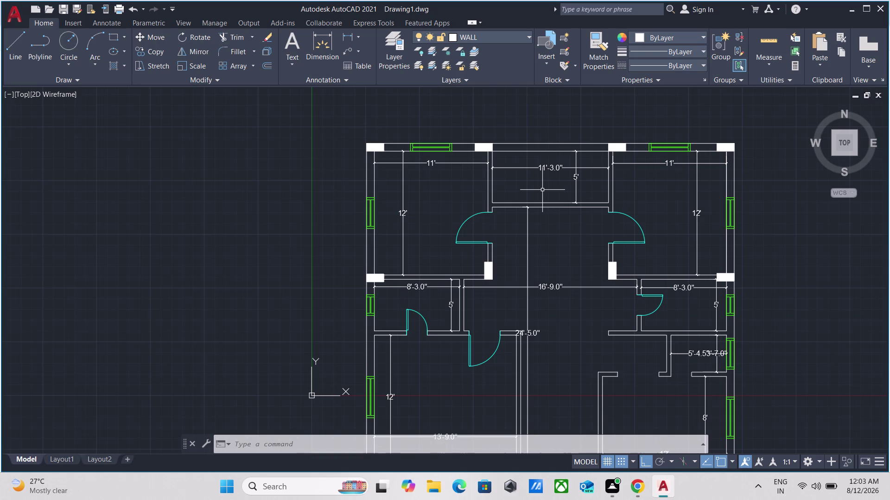
scroll(down, 3)
scroll(down, 3)
middle_drag(741, 299, 739, 298)
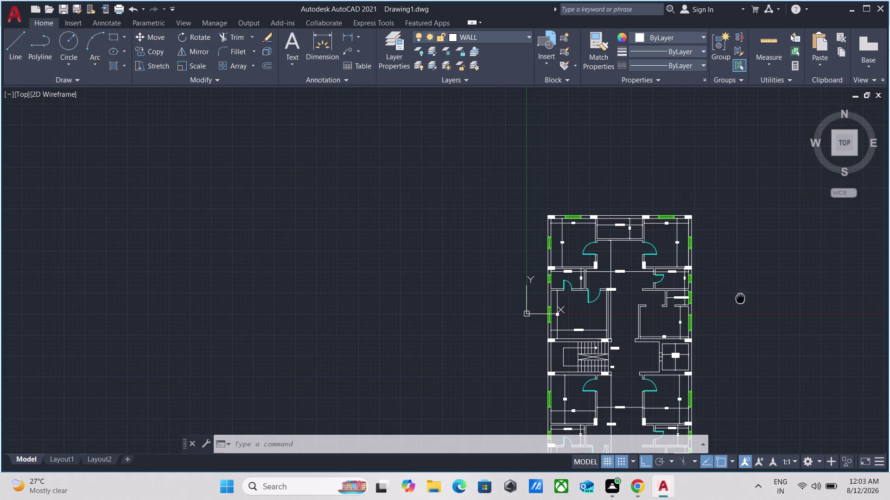
middle_drag(738, 298, 638, 202)
scroll(up, 3)
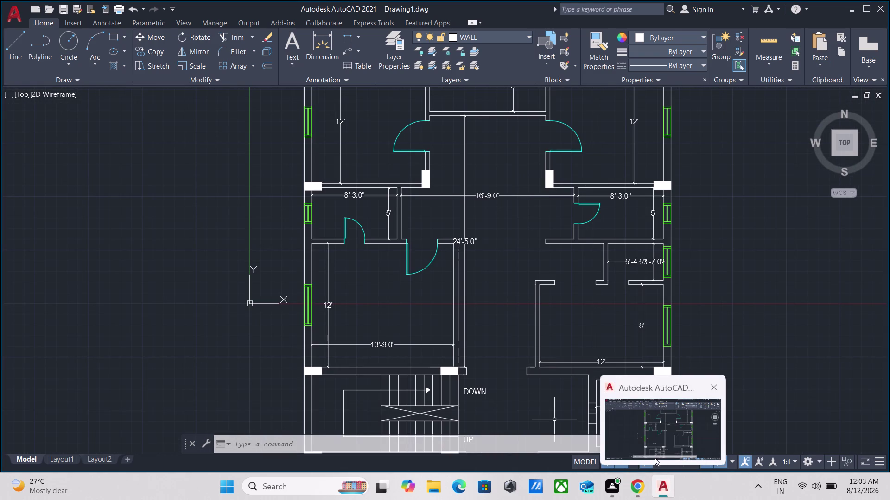
click(424, 490)
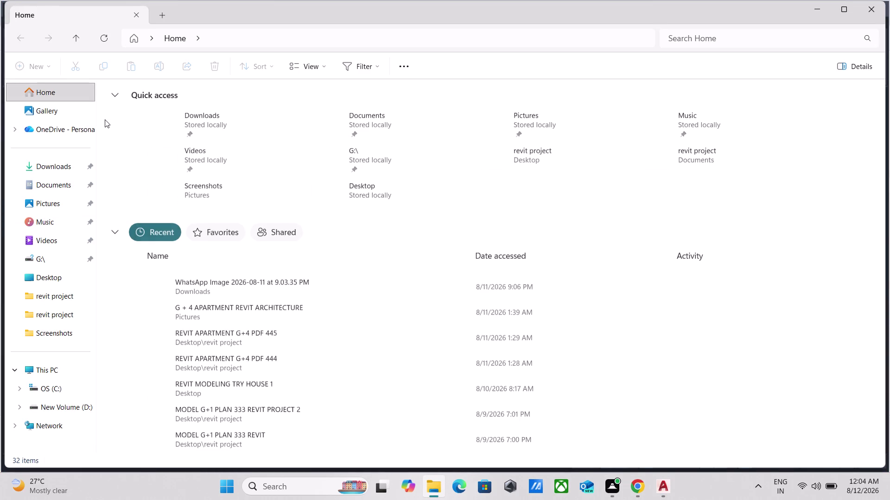
Scroll through the recent files listed in Home.
scroll(down, 3)
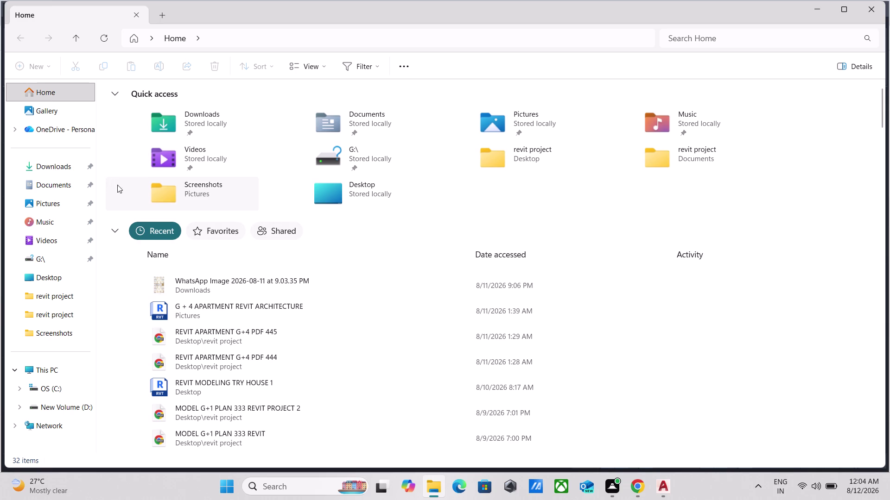
scroll(down, 3)
scroll(up, 3)
scroll(up, 3)
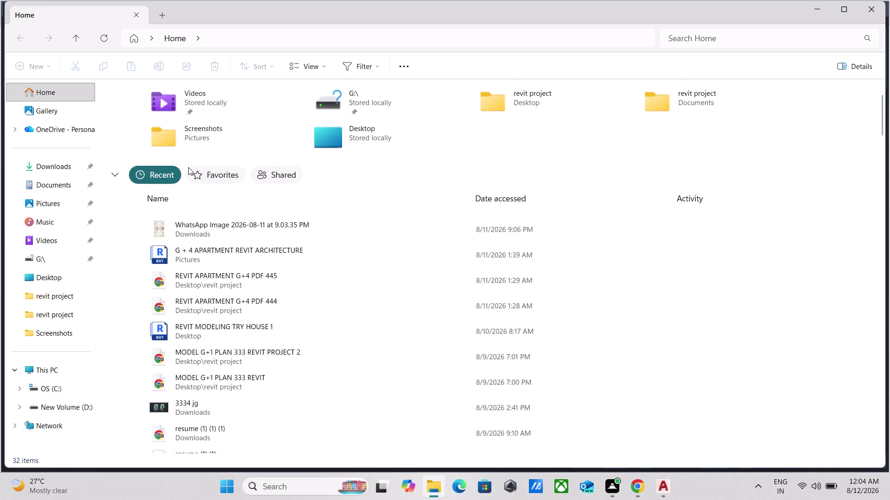
scroll(up, 3)
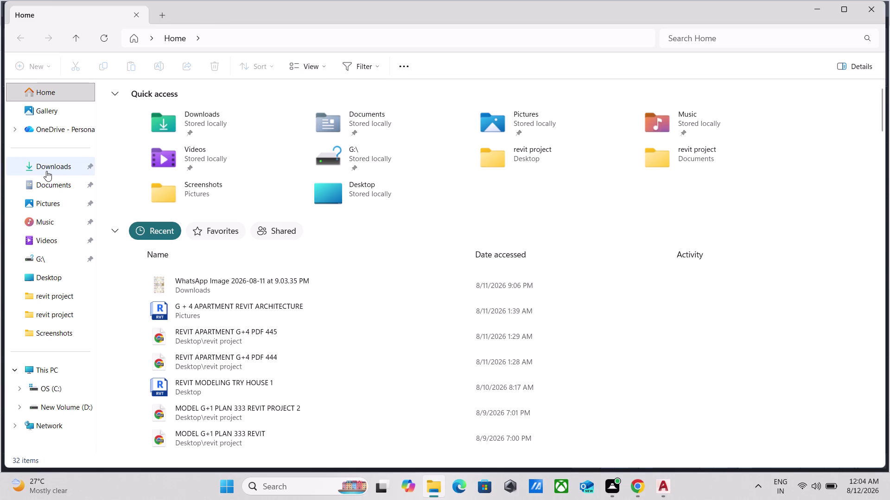
scroll(down, 3)
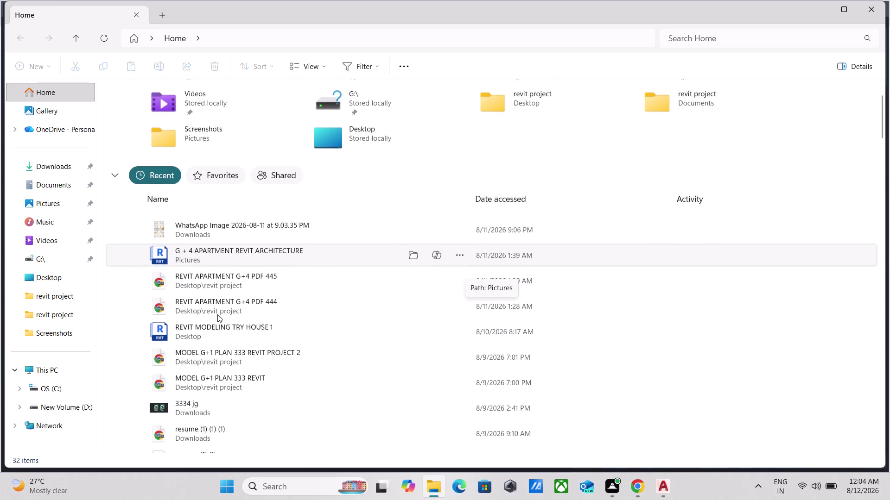
scroll(down, 3)
scroll(down, 3)
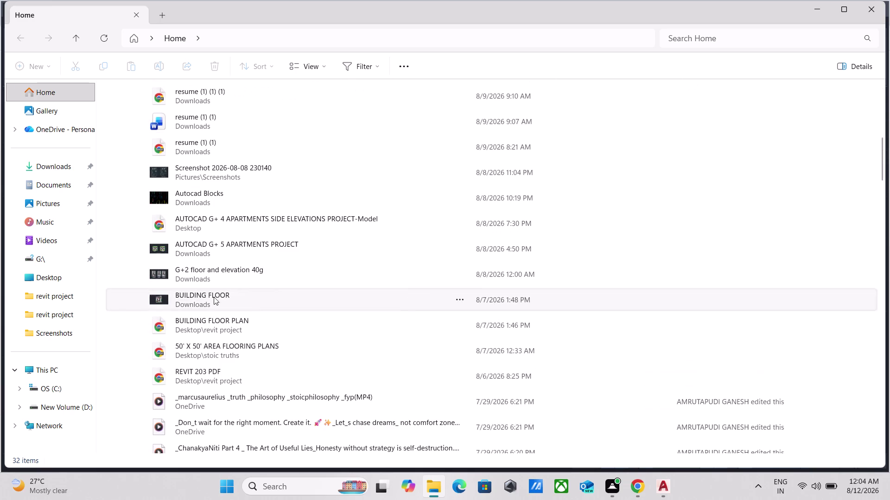
scroll(down, 3)
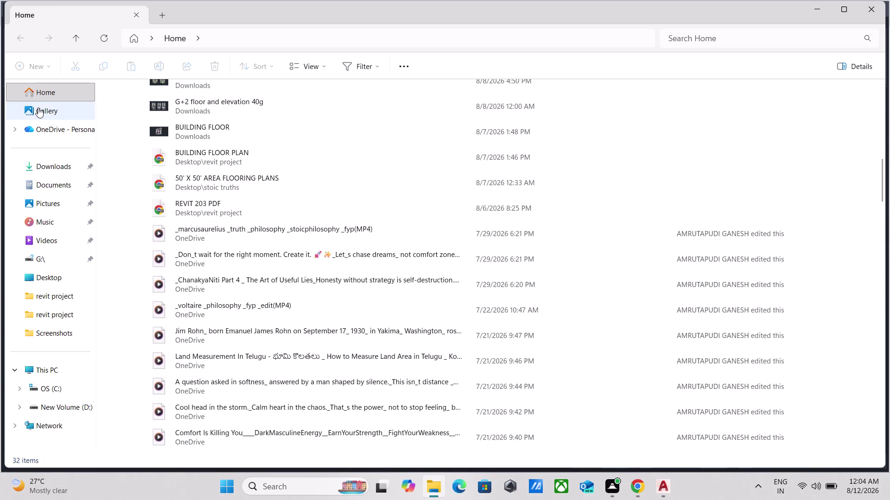
Return to Home, scroll the listing, and open Downloads.
click(38, 107)
click(44, 92)
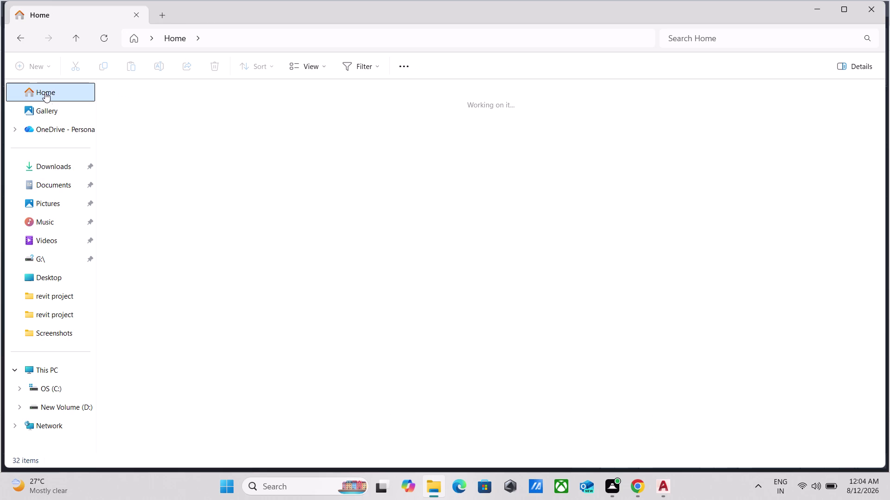
scroll(down, 3)
scroll(down, 3)
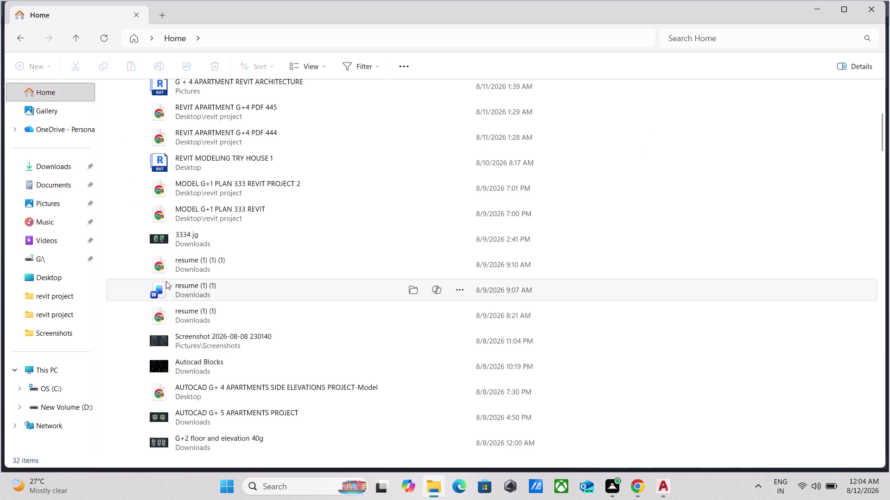
scroll(down, 3)
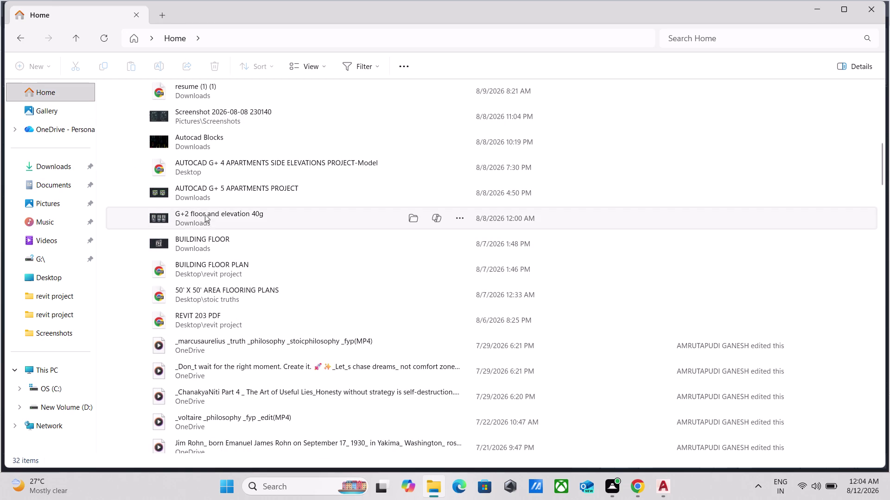
scroll(down, 3)
scroll(down, 3)
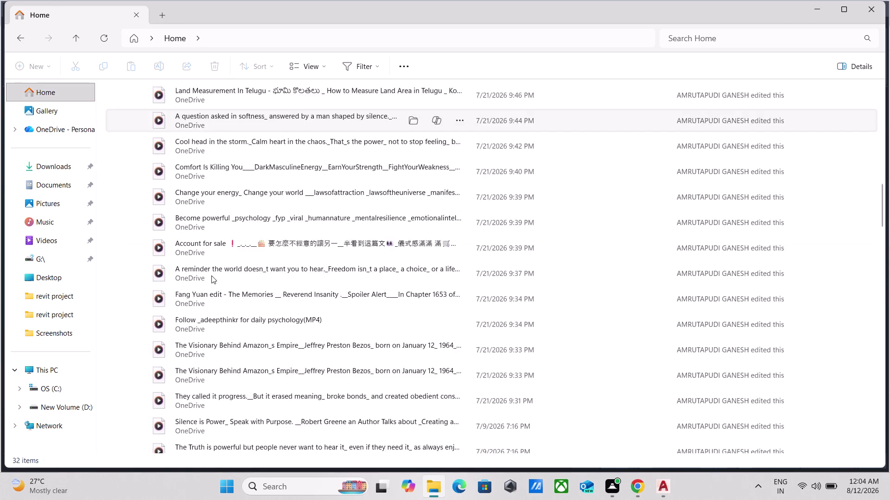
click(46, 171)
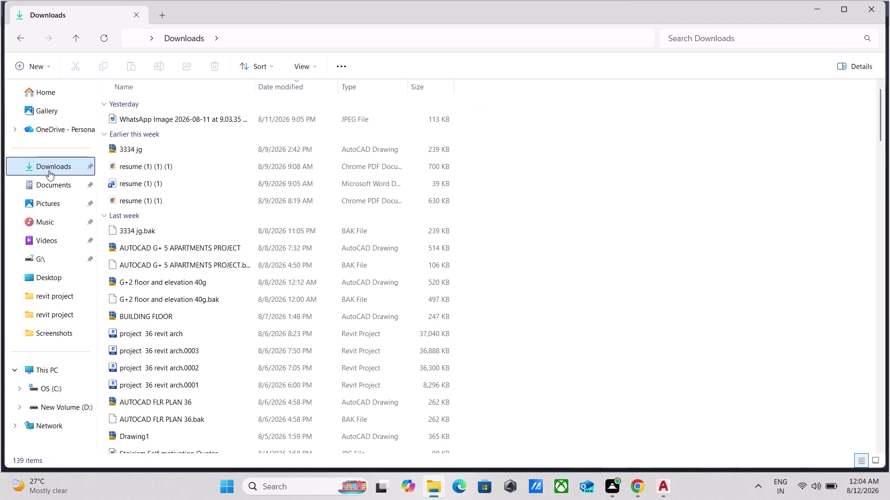
Find the Autocad Blocks .dwg in Downloads and open it.
scroll(up, 3)
scroll(down, 3)
scroll(down, 3)
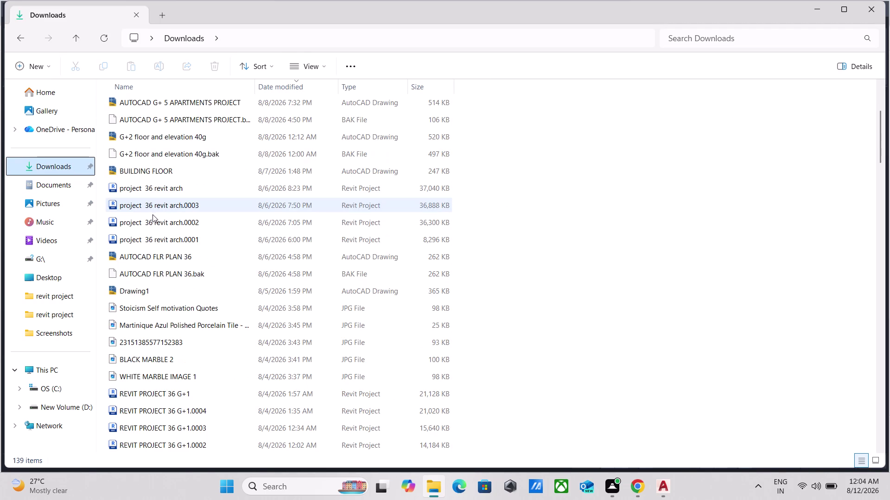
scroll(down, 3)
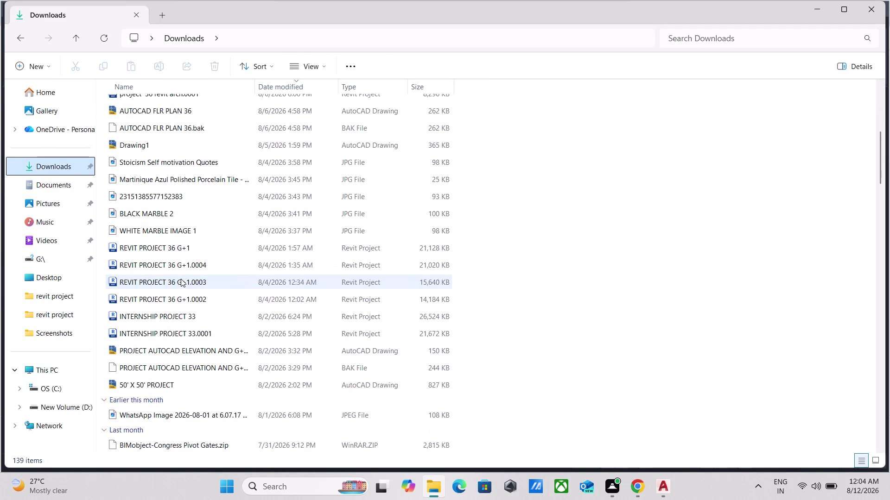
scroll(down, 3)
scroll(up, 3)
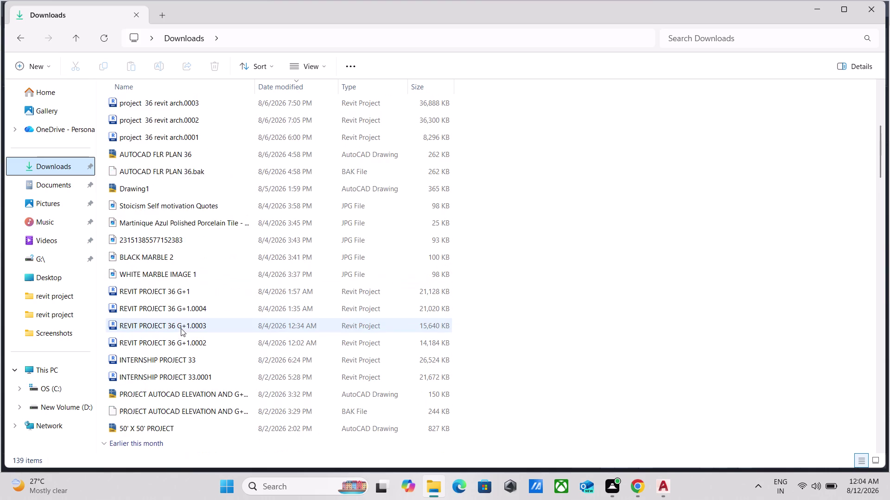
scroll(up, 3)
scroll(up, 3)
scroll(up, 3)
scroll(down, 3)
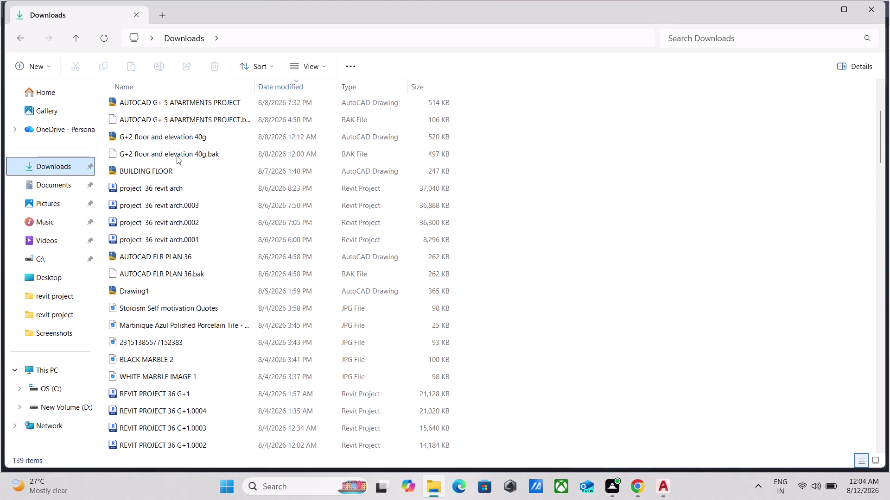
scroll(down, 3)
scroll(down, 3)
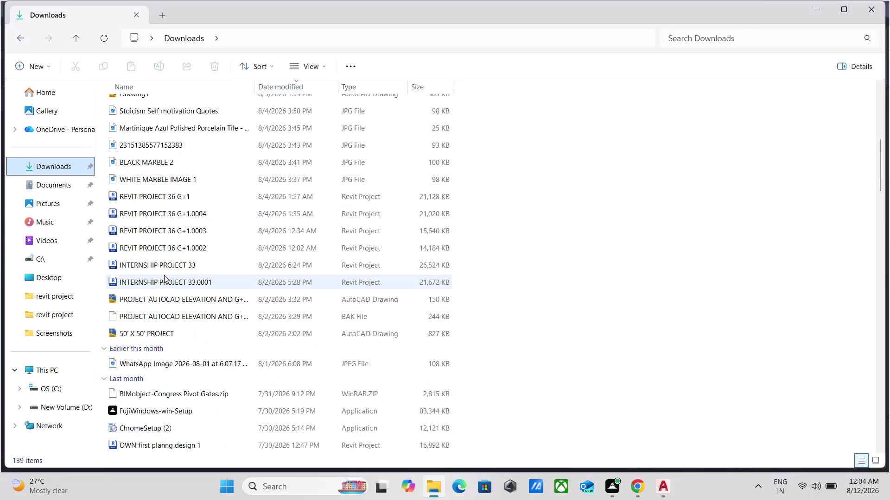
scroll(down, 3)
scroll(down, 3)
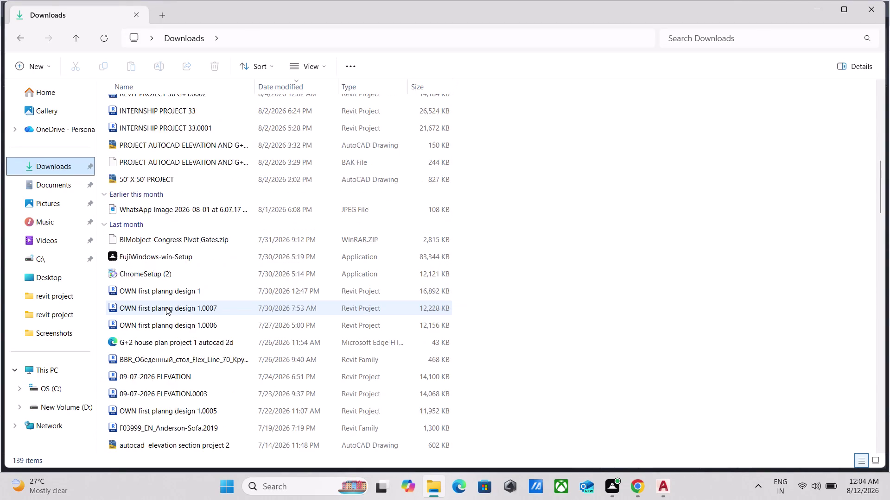
scroll(down, 3)
scroll(down, 3)
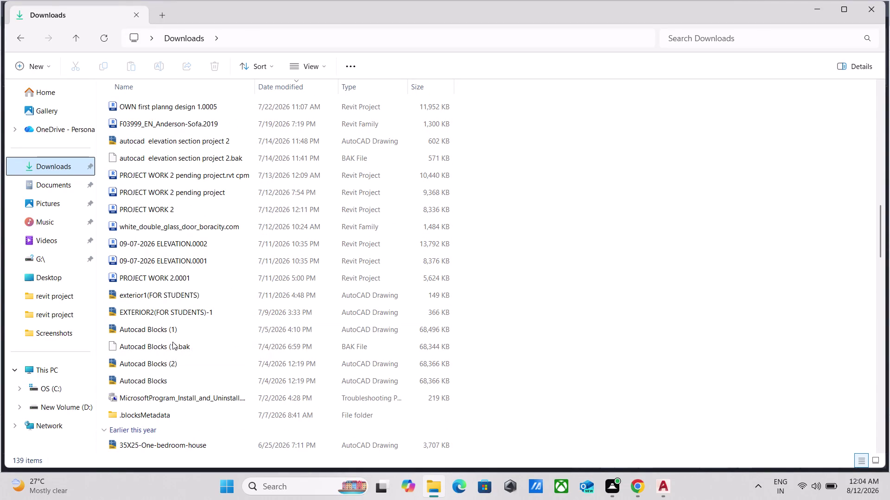
click(165, 378)
double_click(164, 376)
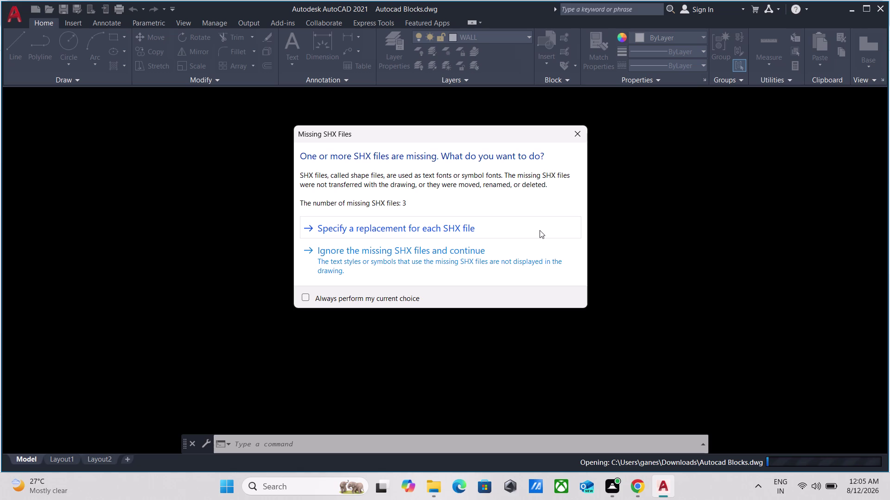
Ignore the three missing SHX fonts and the unresolved reference files.
click(396, 258)
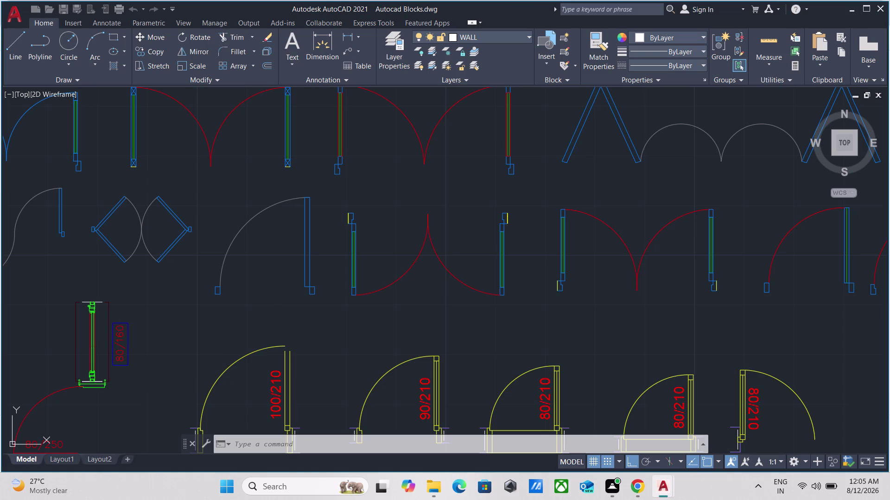
scroll(down, 3)
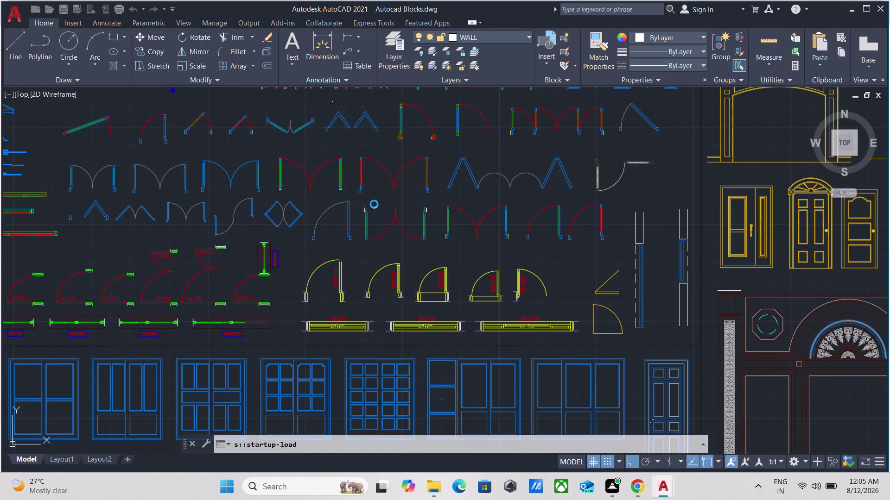
click(380, 255)
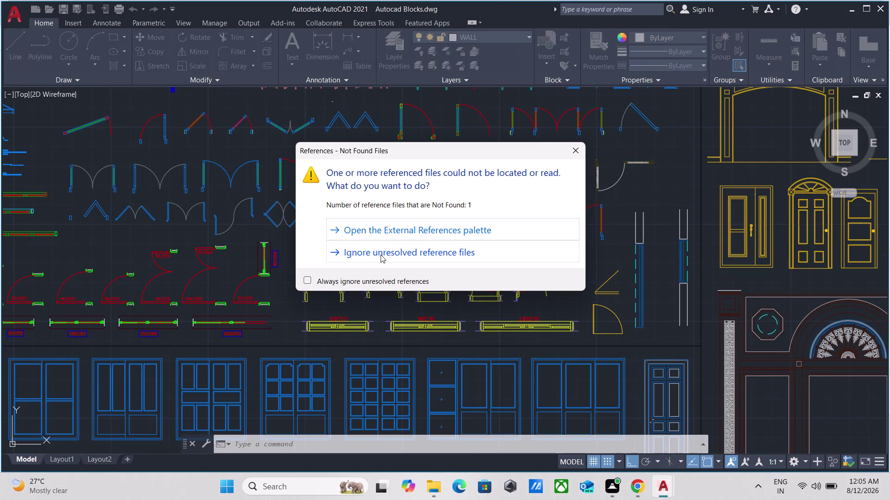
scroll(down, 3)
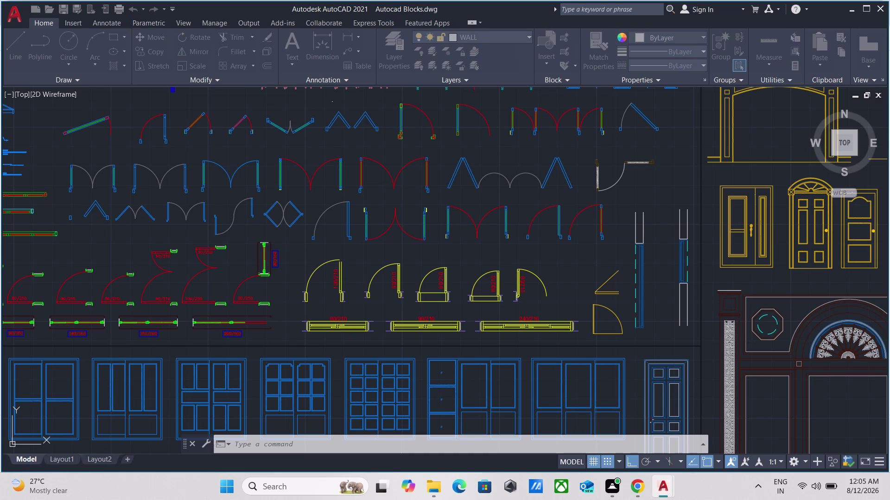
scroll(down, 3)
scroll(down, 3)
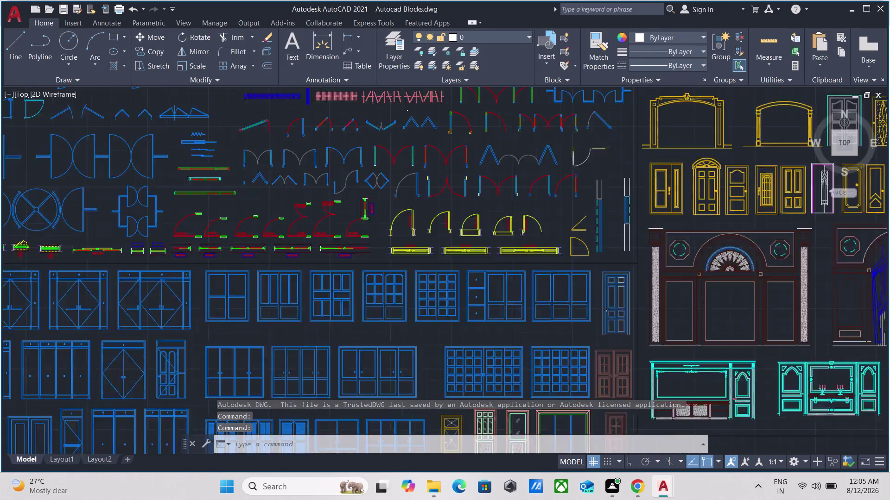
Browse the window and door blocks in the library drawing.
scroll(up, 3)
scroll(down, 3)
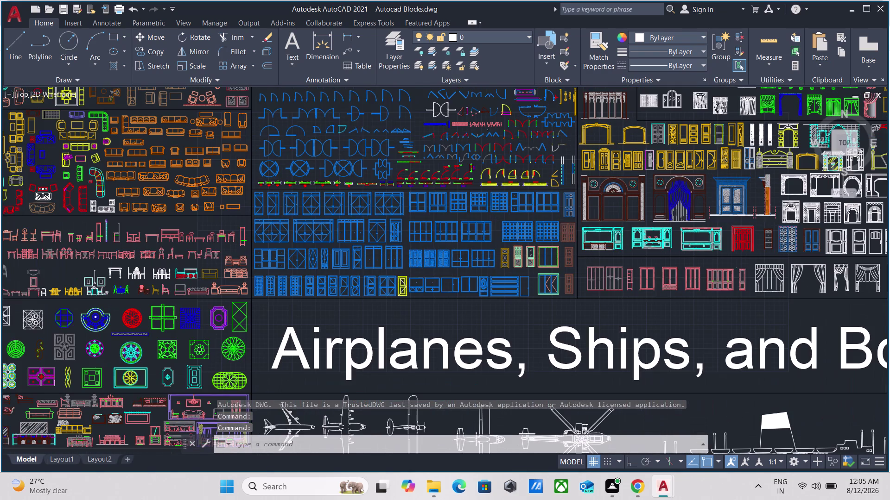
scroll(up, 3)
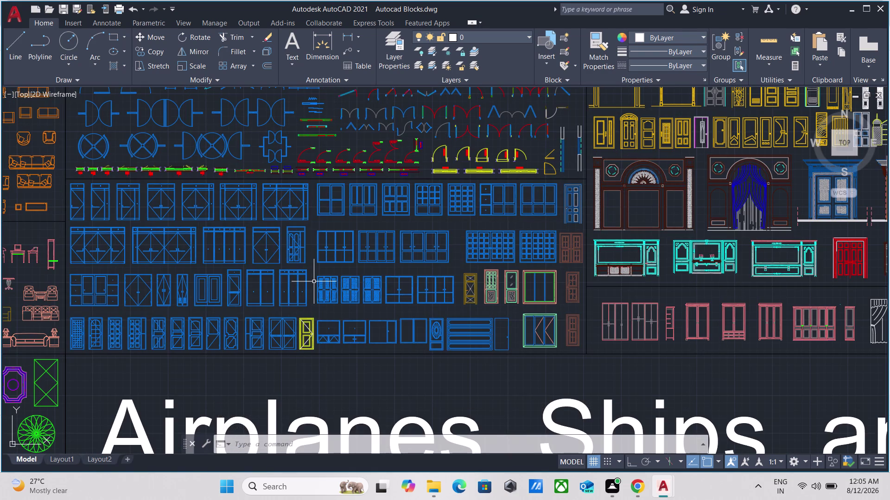
scroll(up, 3)
scroll(up, 3)
scroll(down, 3)
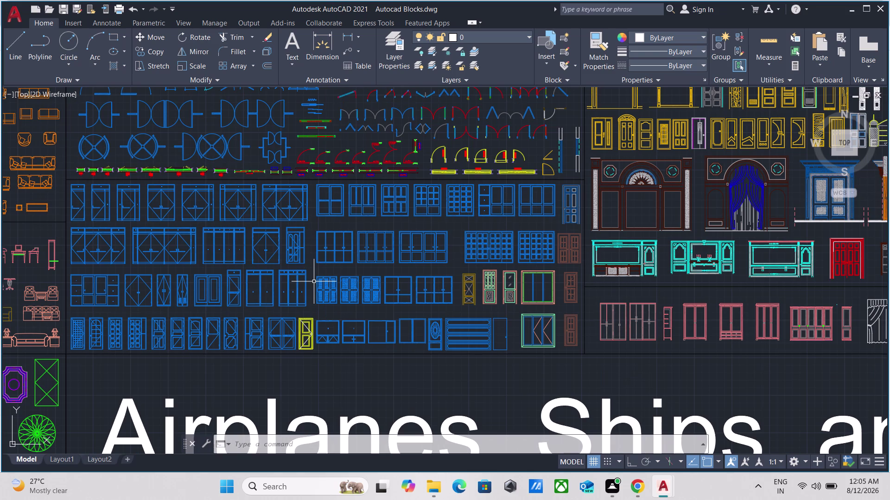
middle_drag(314, 281, 687, 201)
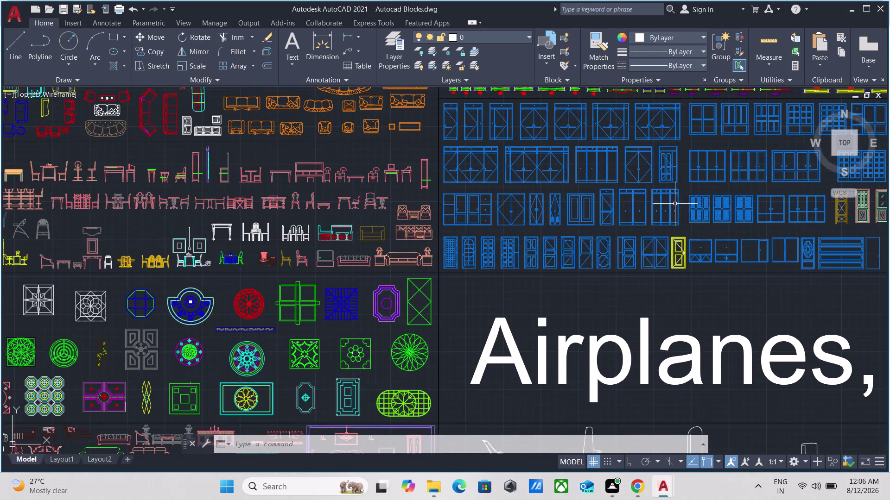
scroll(up, 3)
scroll(down, 3)
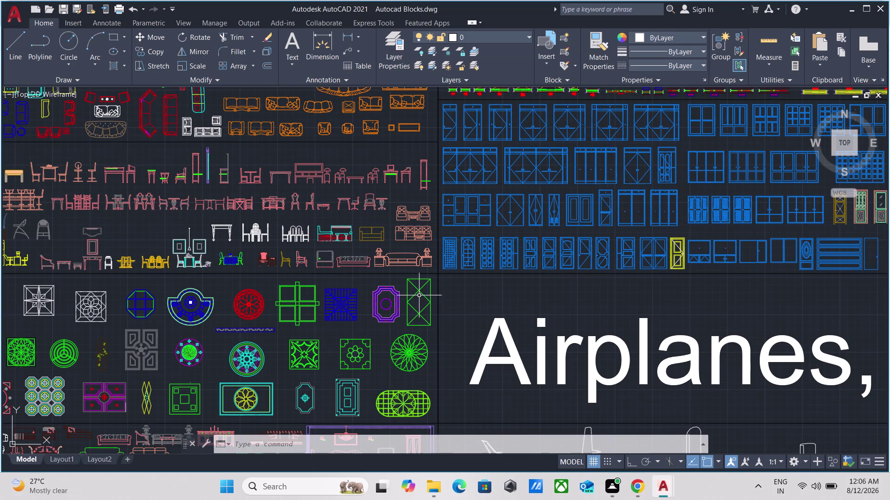
scroll(up, 3)
scroll(up, 3)
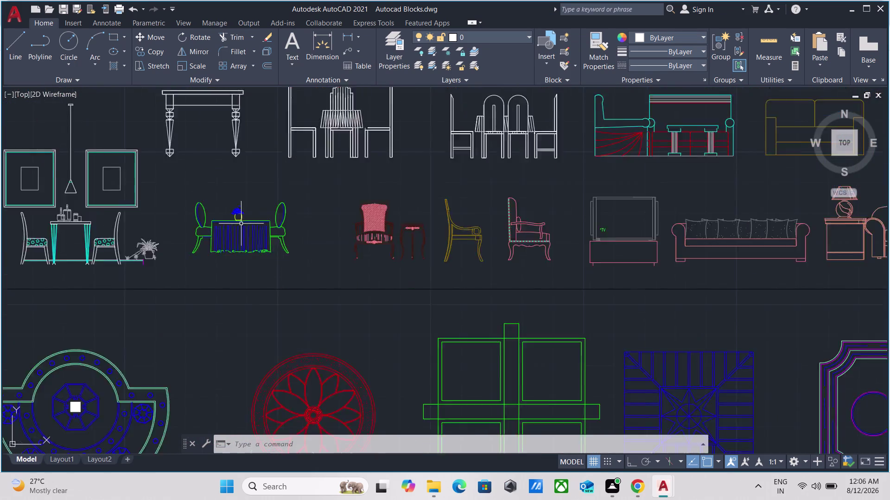
scroll(down, 3)
scroll(down, 3)
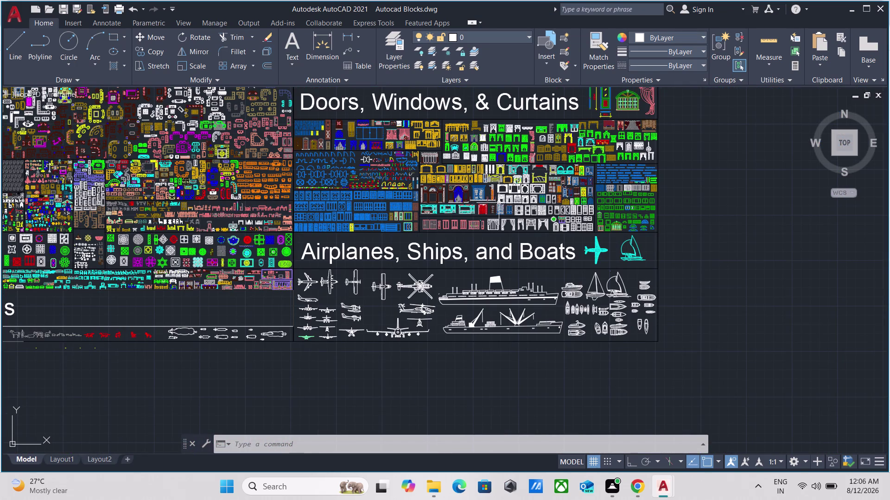
scroll(up, 3)
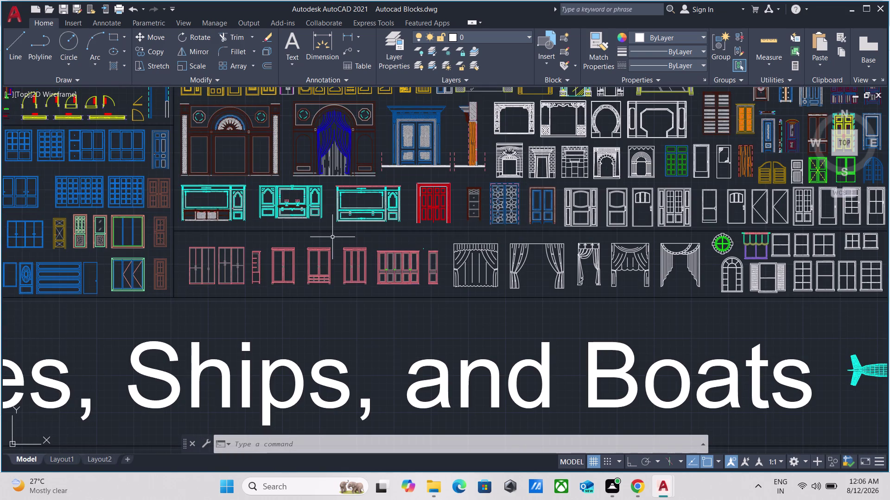
scroll(up, 3)
scroll(down, 3)
Pan past the door and curtain blocks and center the bed collection.
middle_drag(331, 236, 715, 484)
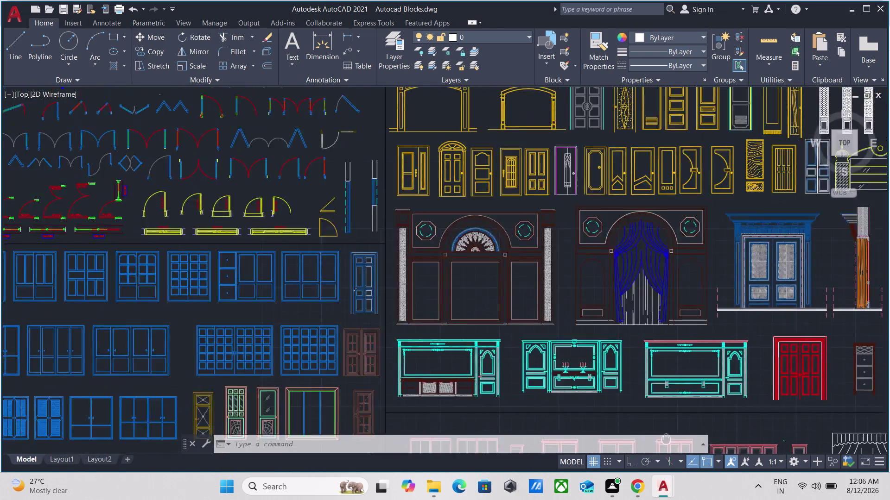
middle_drag(716, 484, 718, 486)
scroll(down, 3)
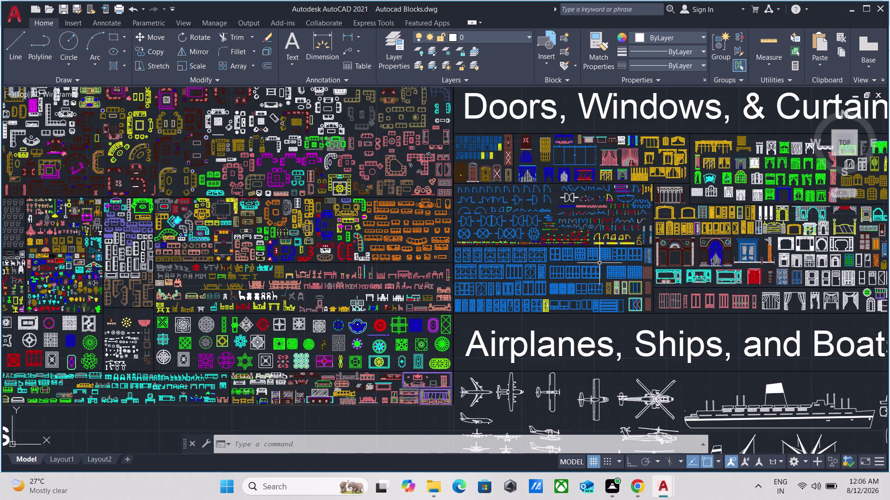
scroll(down, 3)
scroll(up, 3)
scroll(up, 3)
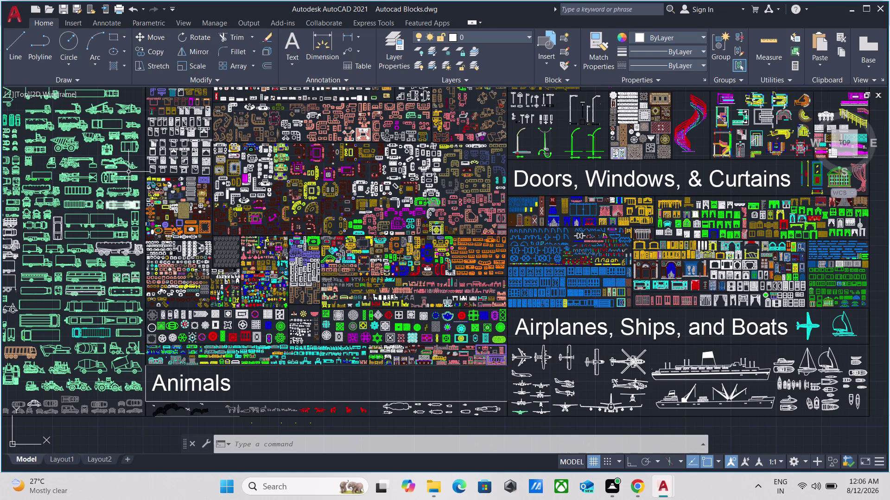
scroll(up, 3)
scroll(up, 3)
middle_drag(251, 171, 189, 268)
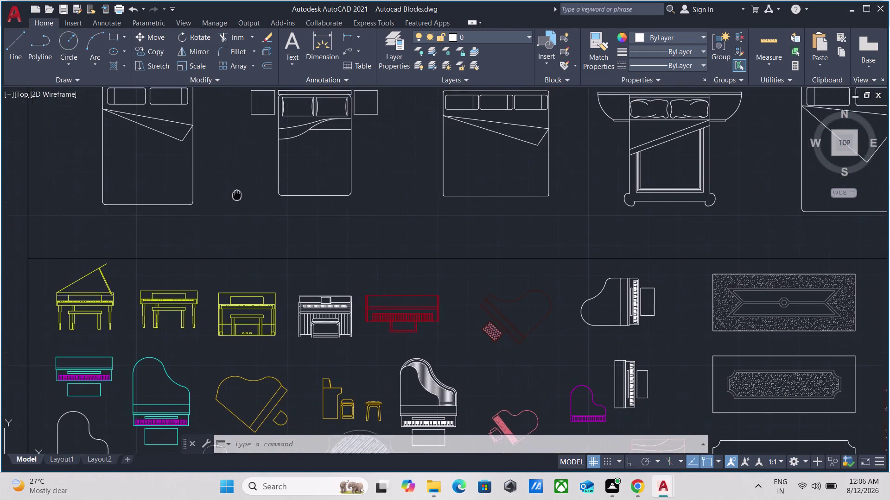
middle_drag(190, 268, 124, 412)
scroll(down, 3)
scroll(down, 3)
middle_drag(729, 253, 728, 253)
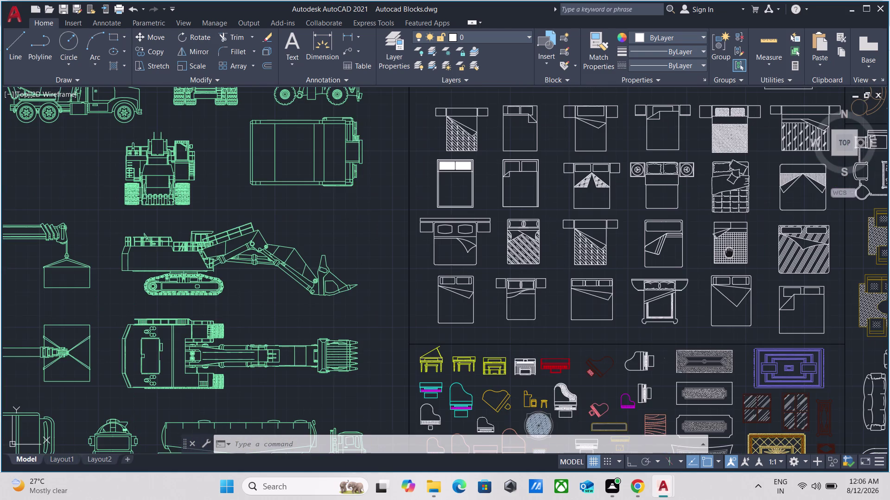
middle_drag(729, 252, 527, 291)
scroll(up, 3)
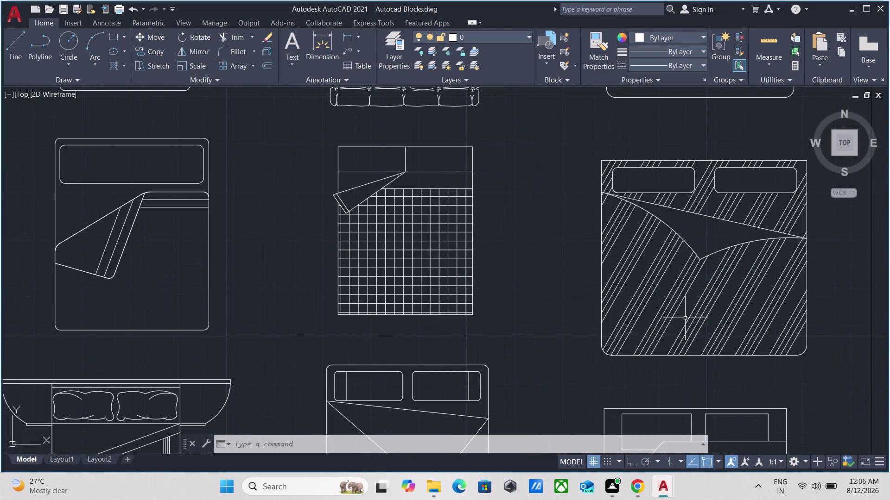
scroll(down, 3)
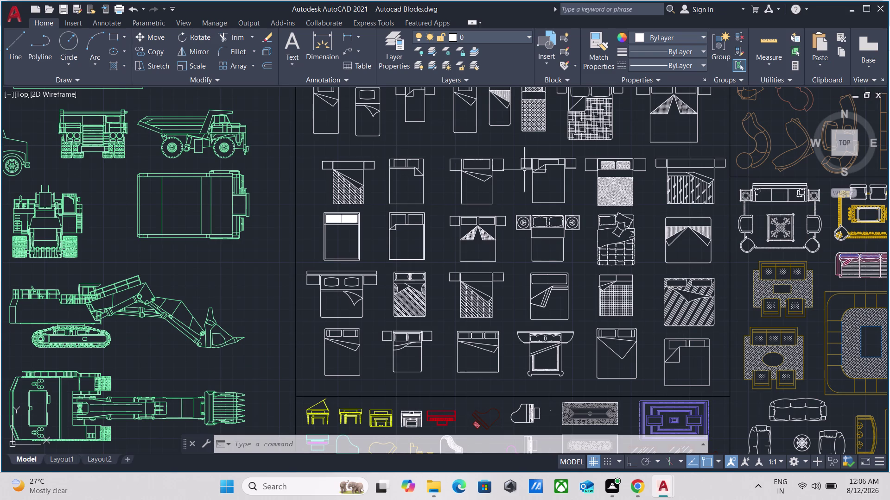
scroll(up, 3)
scroll(up, 3)
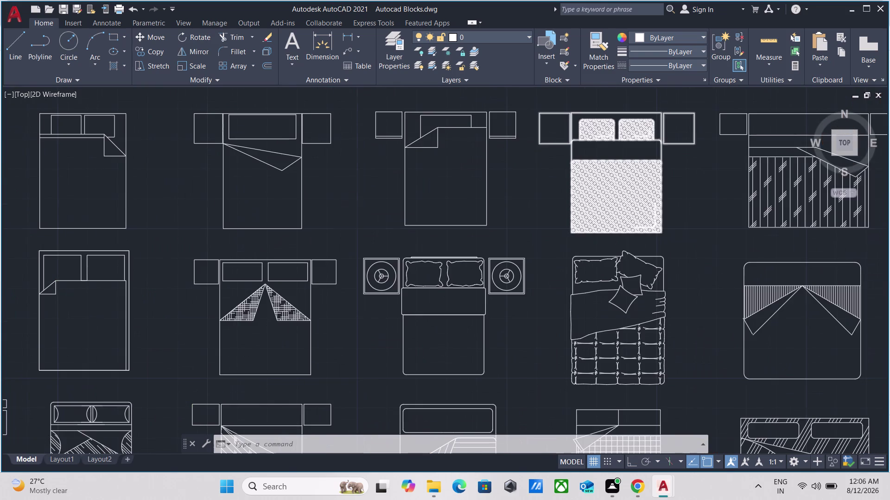
Window-select the patterned double bed block with bedside tables and copy it.
drag(806, 382, 789, 375)
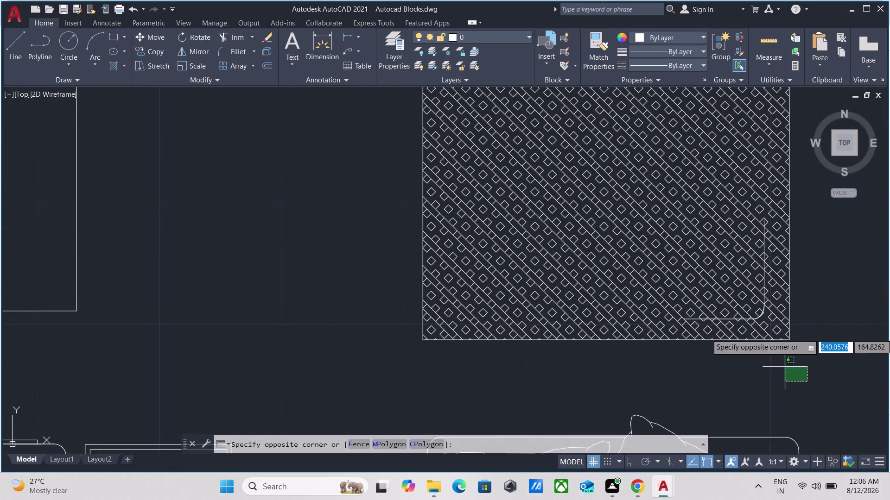
click(559, 228)
scroll(down, 3)
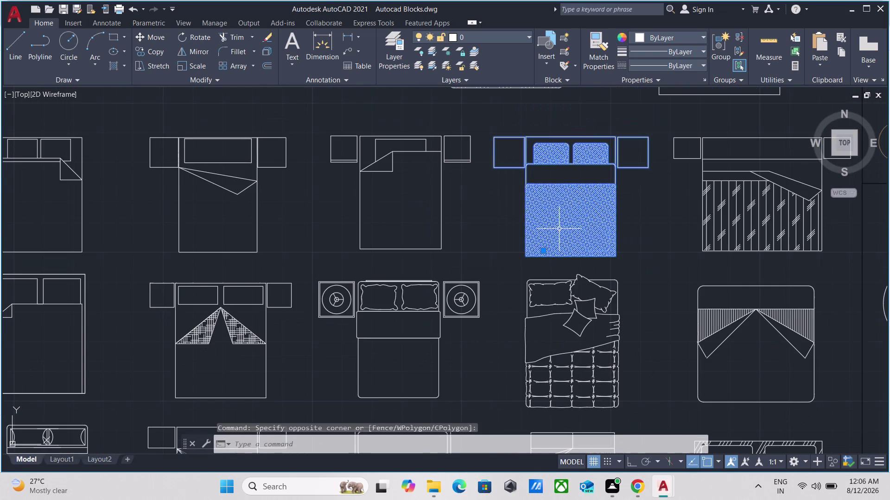
key(ctrl+c)
scroll(down, 3)
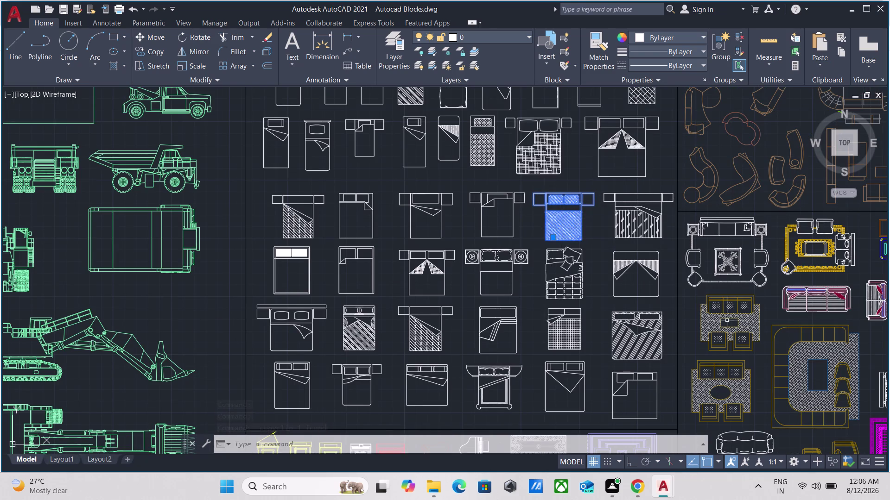
Pan and zoom across the library to the sofa and seating set blocks.
scroll(up, 3)
scroll(down, 3)
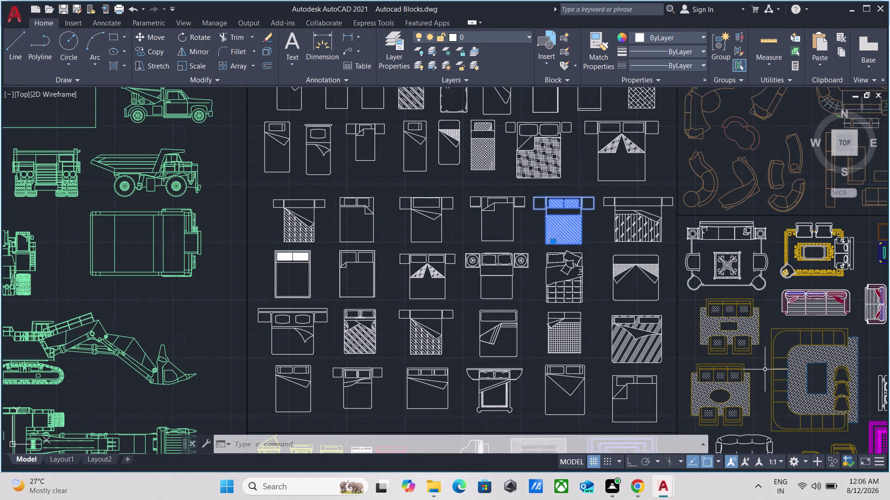
middle_drag(765, 370, 469, 324)
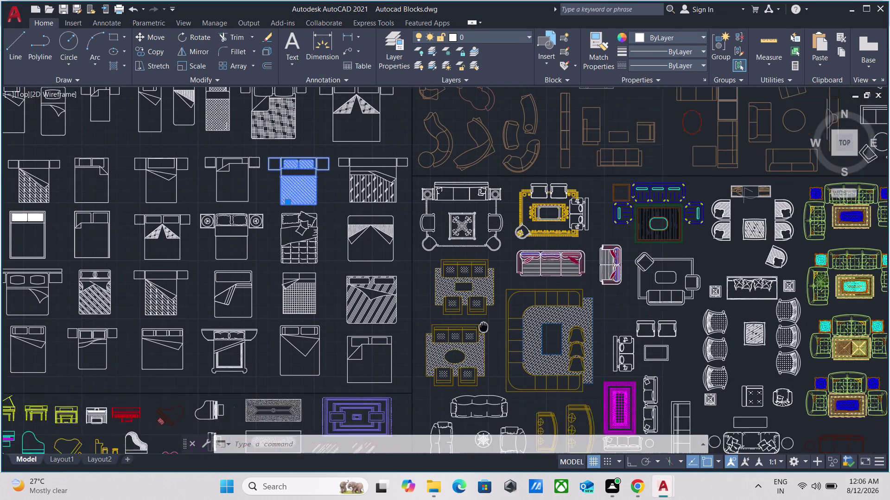
middle_drag(469, 324, 421, 315)
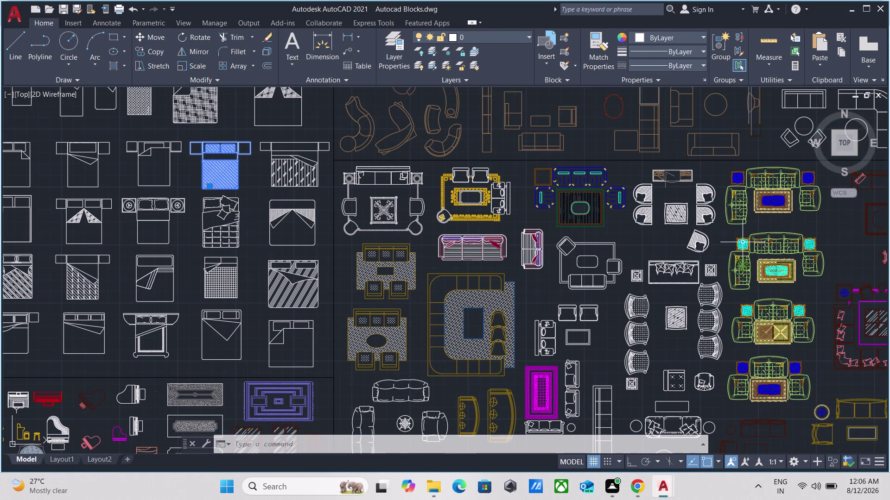
scroll(up, 3)
scroll(down, 3)
middle_drag(786, 221, 639, 213)
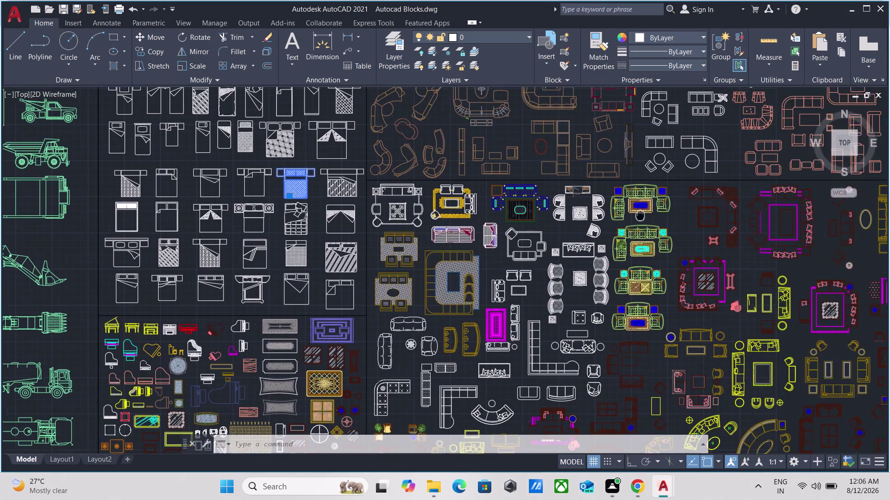
middle_drag(639, 213, 653, 103)
scroll(up, 3)
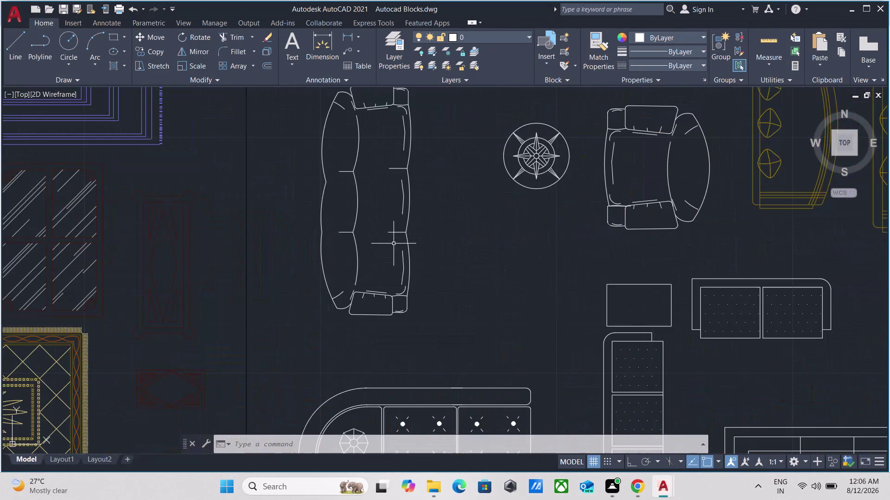
scroll(down, 3)
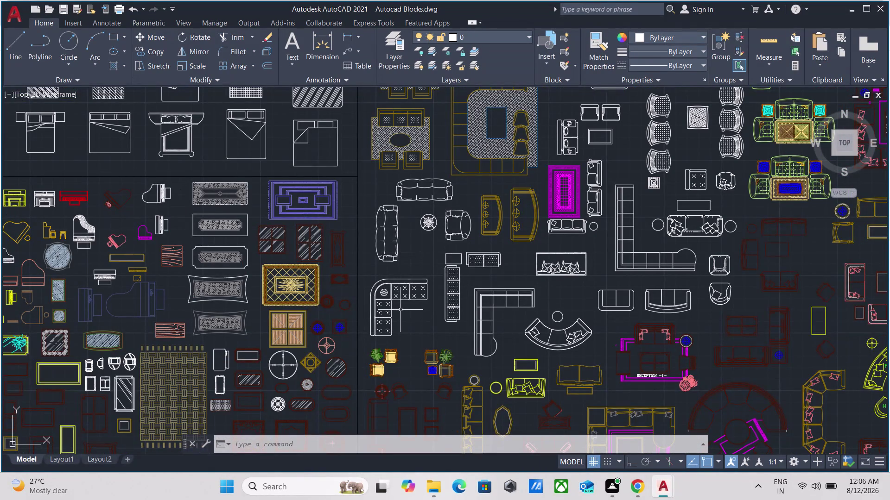
scroll(up, 3)
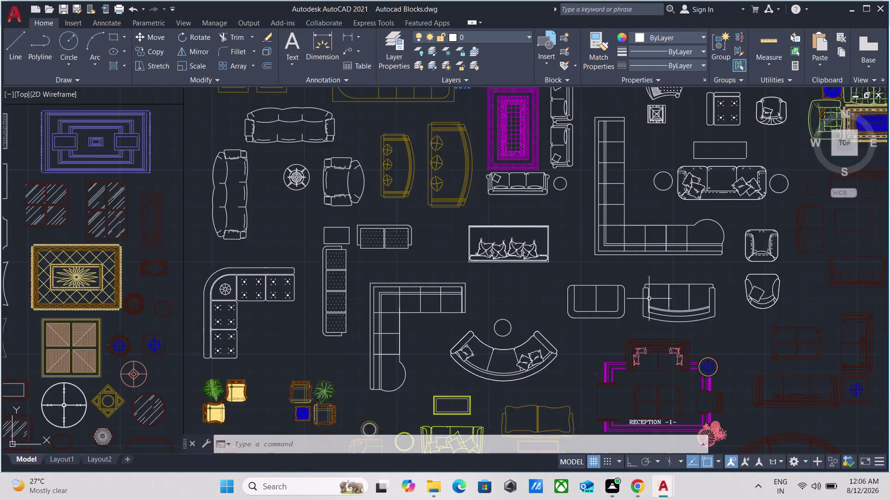
scroll(up, 3)
scroll(down, 3)
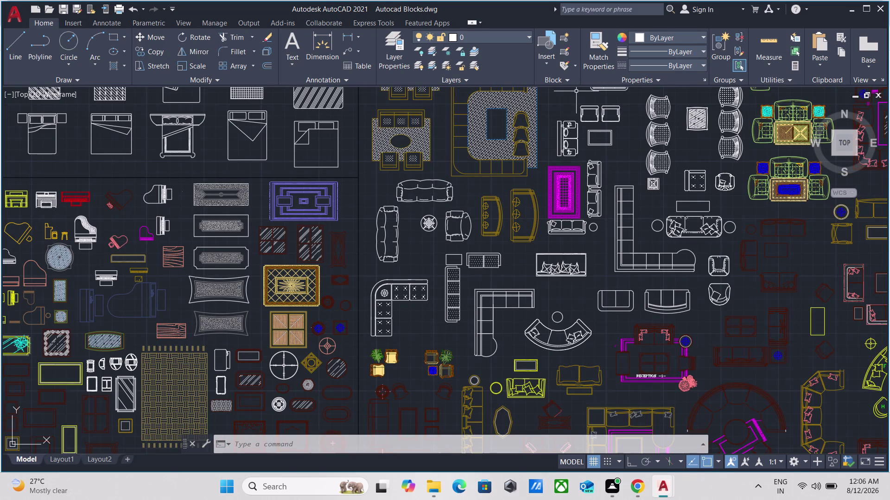
middle_drag(567, 97, 573, 330)
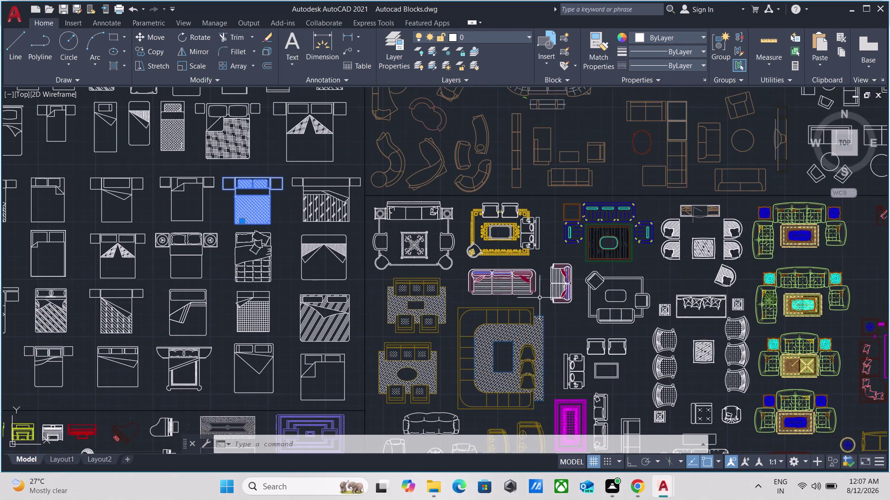
scroll(up, 3)
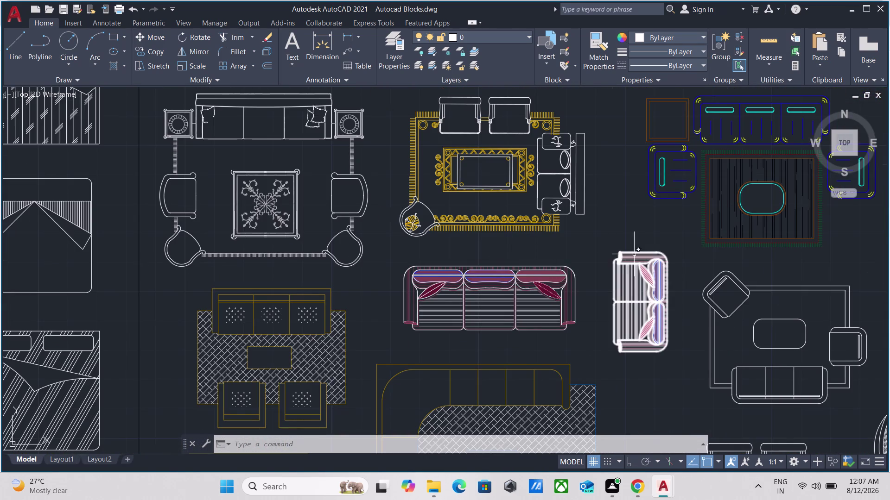
click(597, 238)
click(445, 132)
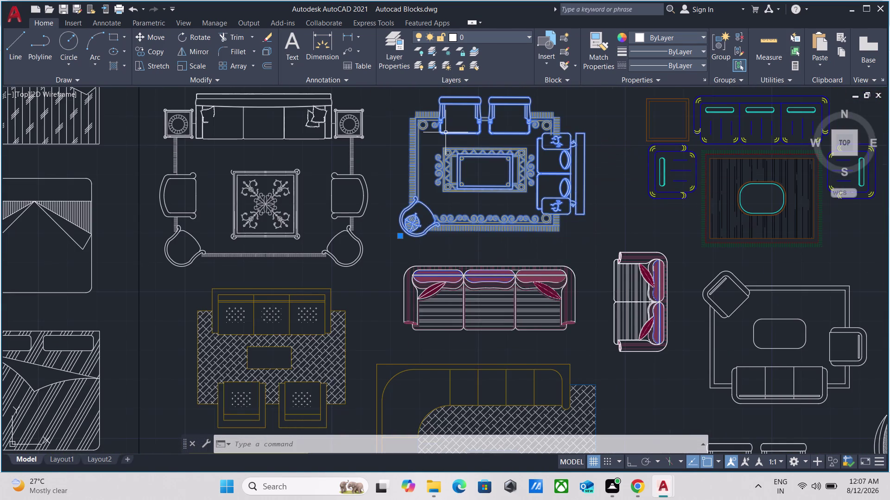
key(ctrl+c)
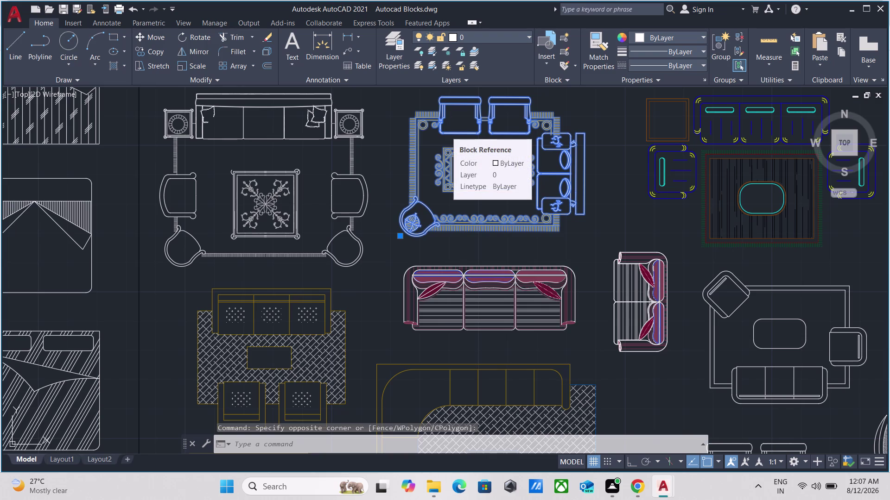
scroll(down, 3)
scroll(up, 3)
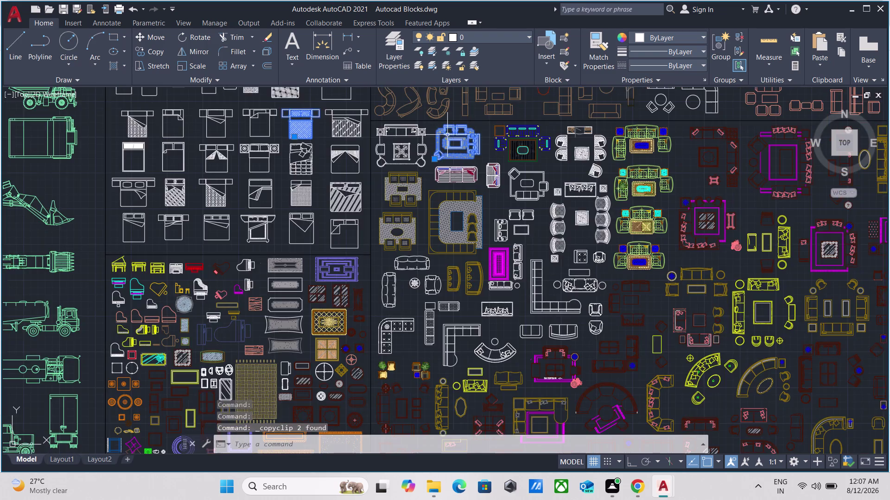
middle_drag(448, 134, 436, 375)
scroll(up, 3)
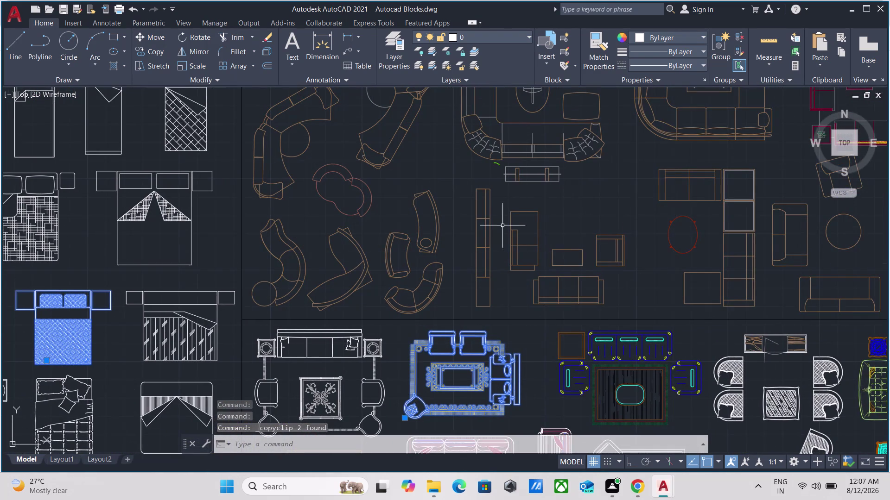
middle_drag(497, 200, 411, 486)
scroll(down, 3)
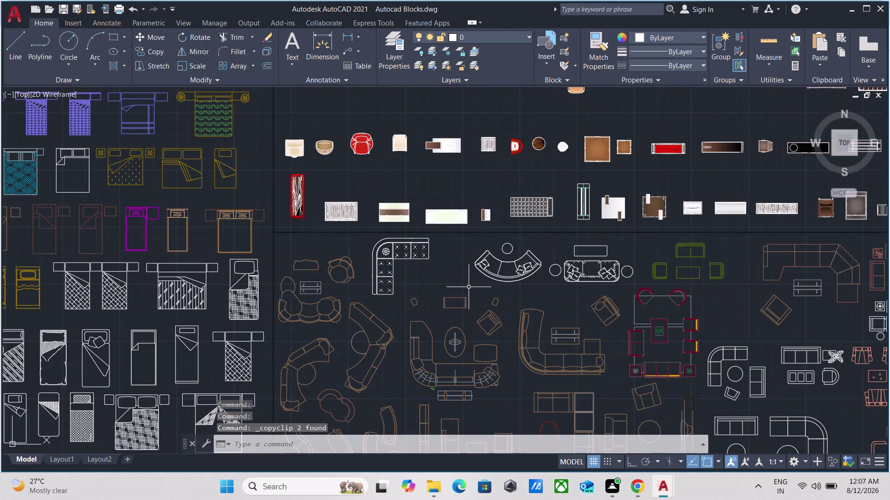
scroll(down, 3)
scroll(up, 3)
scroll(down, 3)
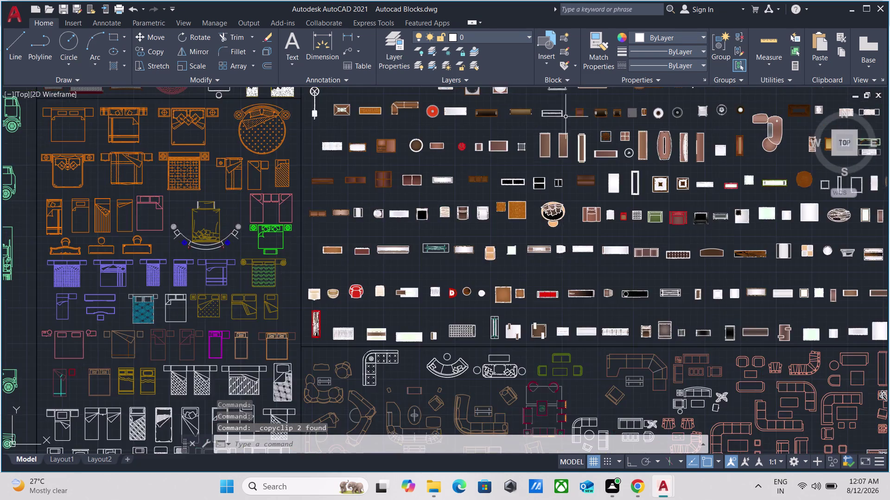
scroll(down, 3)
scroll(down, 3)
middle_drag(524, 141, 450, 262)
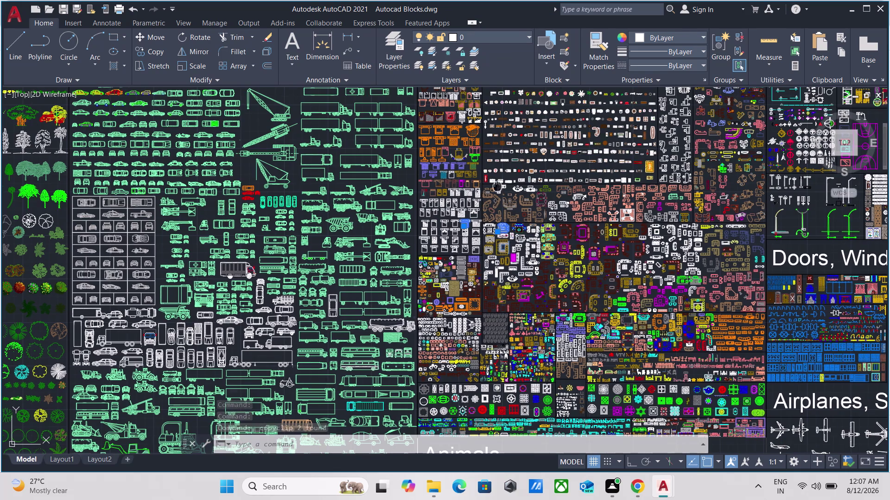
middle_drag(450, 261, 407, 325)
scroll(up, 3)
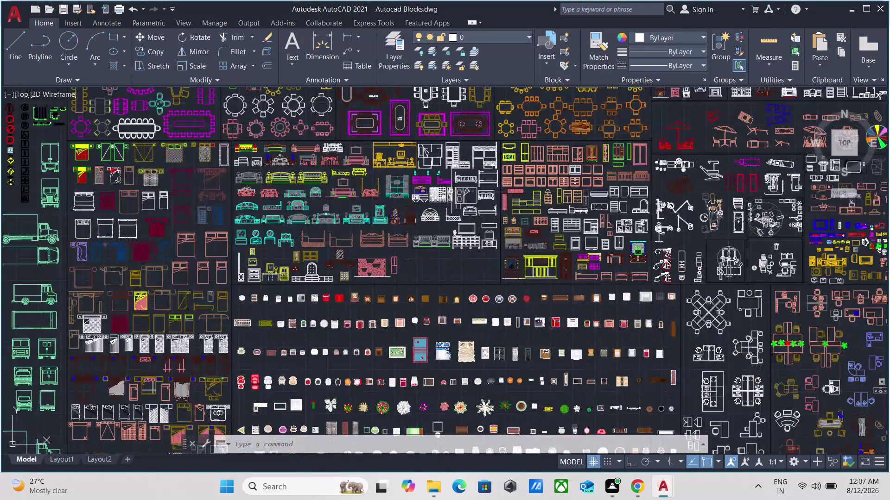
scroll(up, 3)
scroll(down, 3)
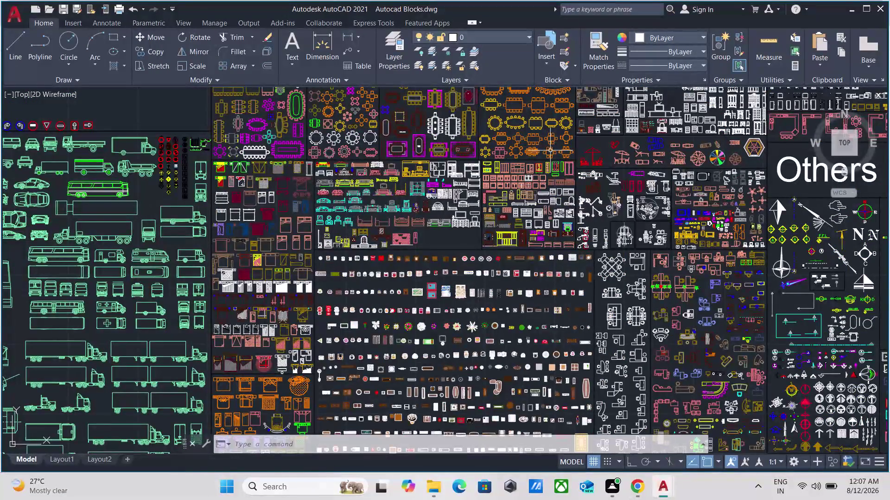
middle_drag(550, 151, 452, 342)
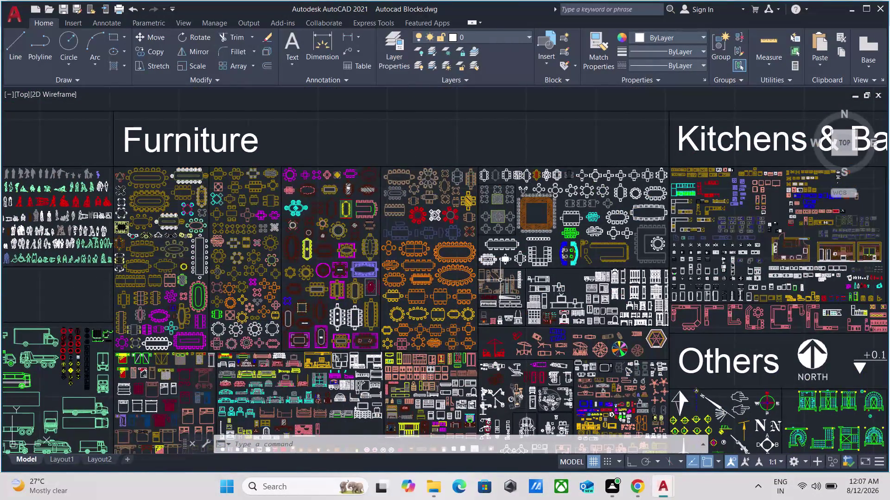
scroll(up, 3)
scroll(up, 3)
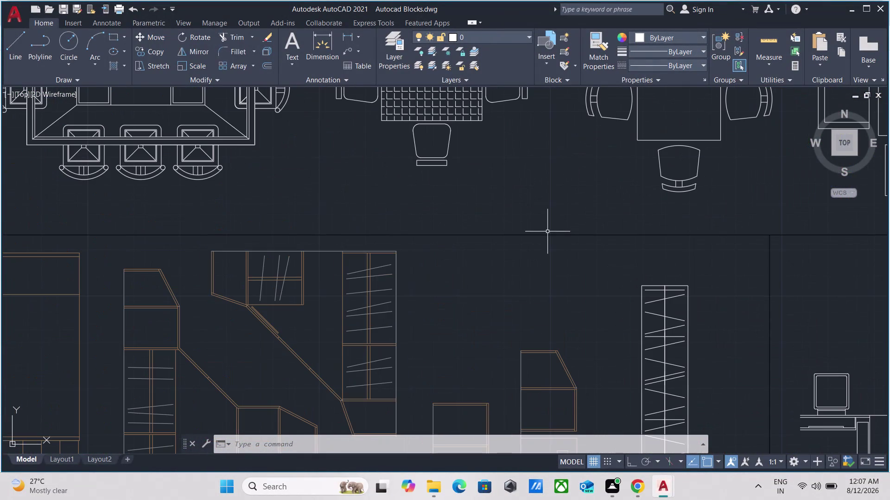
middle_drag(543, 232, 540, 309)
scroll(down, 3)
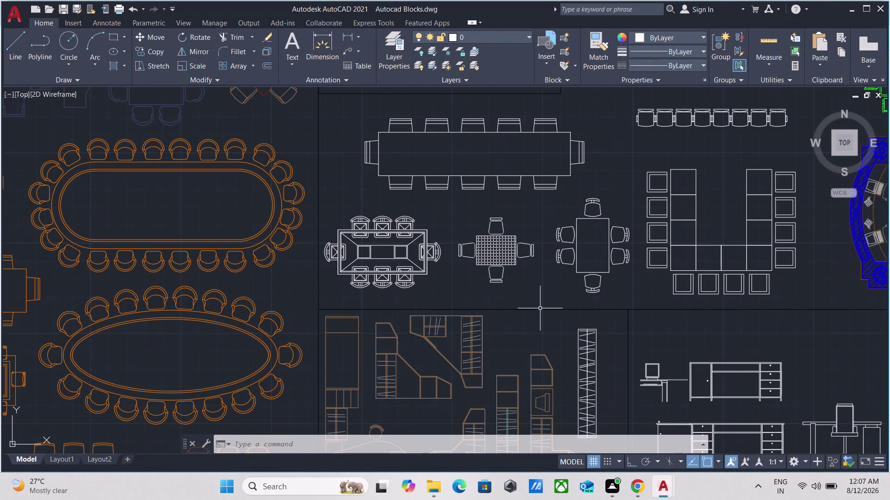
middle_drag(540, 309, 441, 218)
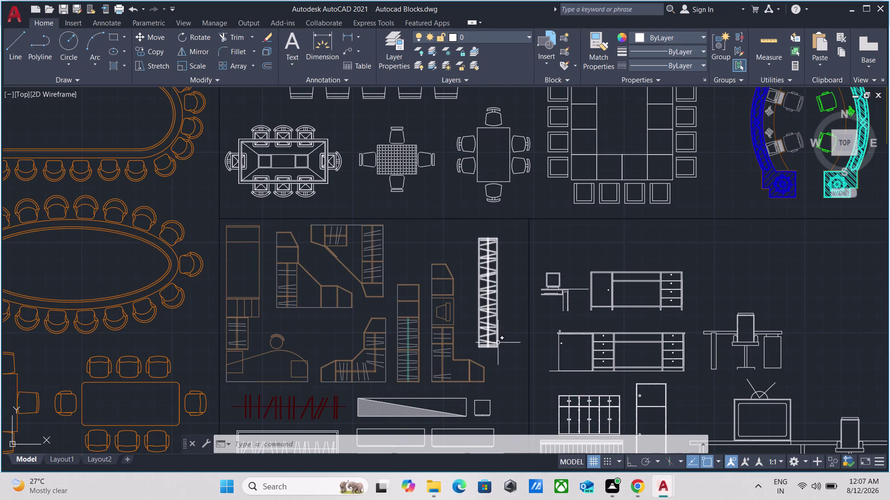
Window-select the tall narrow zigzag block and copy it with Ctrl+C.
click(508, 359)
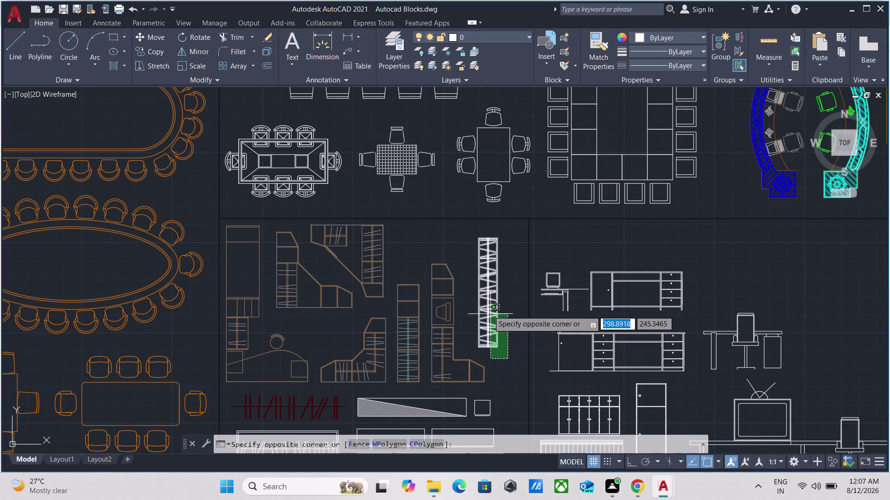
click(480, 304)
key(ctrl+c)
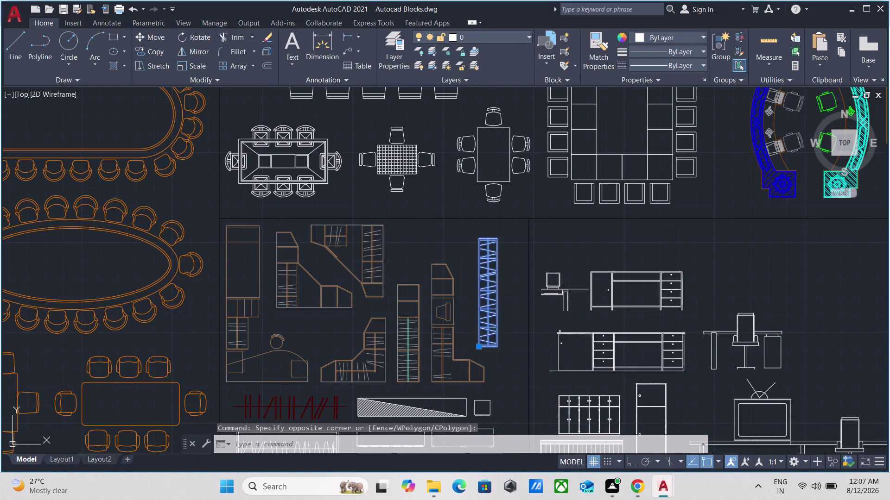
scroll(down, 3)
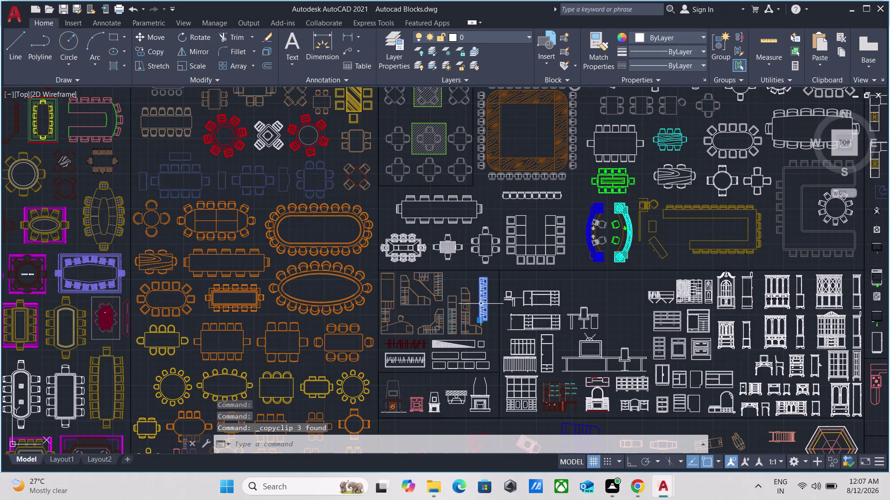
scroll(up, 3)
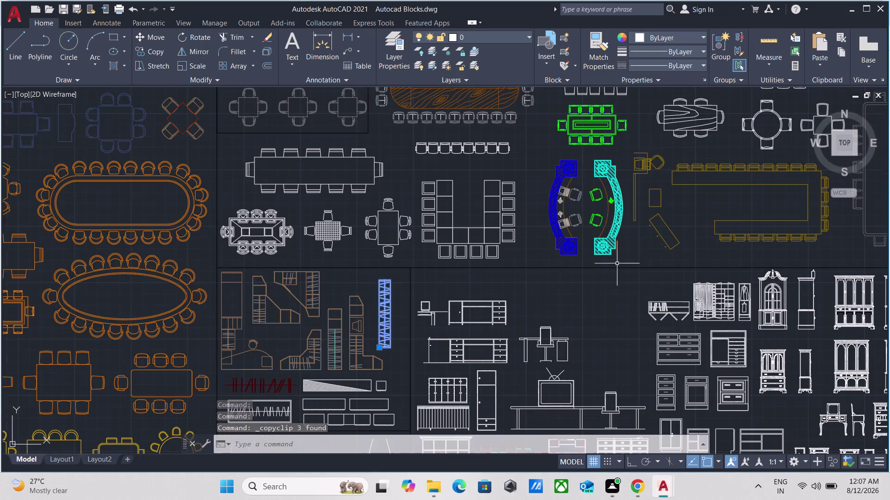
scroll(down, 3)
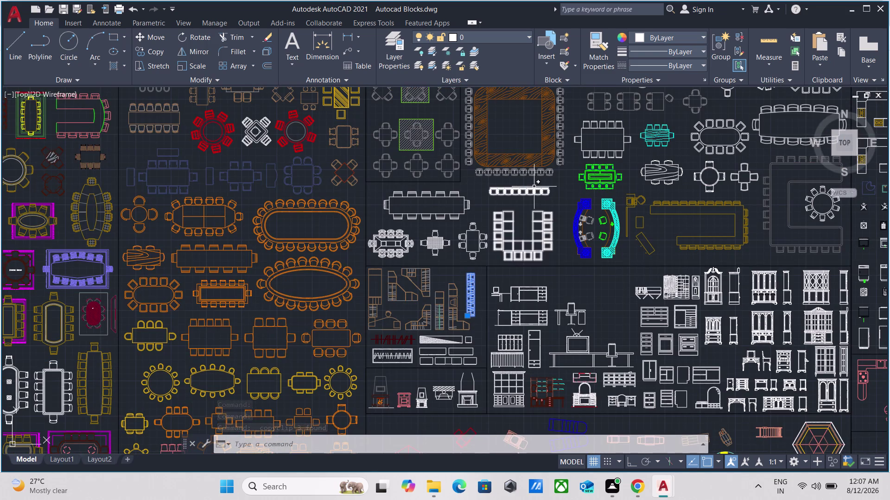
scroll(up, 3)
Pan and zoom across the dining table blocks in the library.
middle_drag(569, 187, 519, 298)
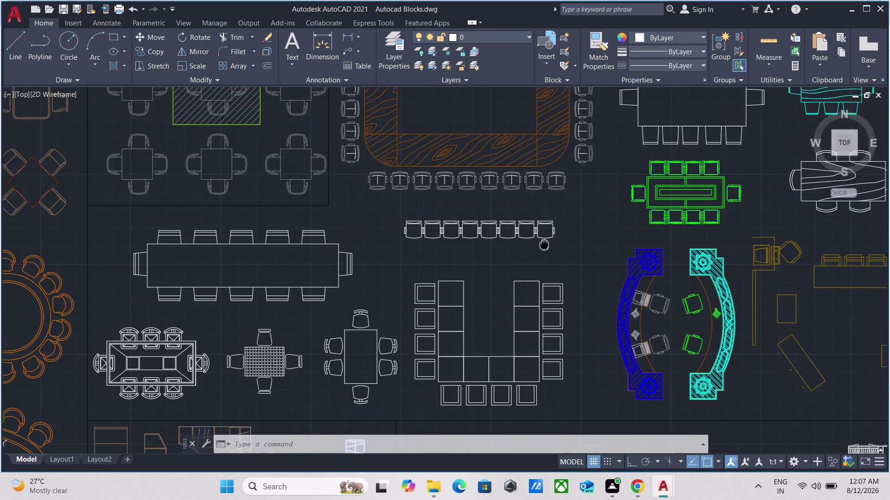
middle_drag(519, 298, 464, 433)
scroll(down, 3)
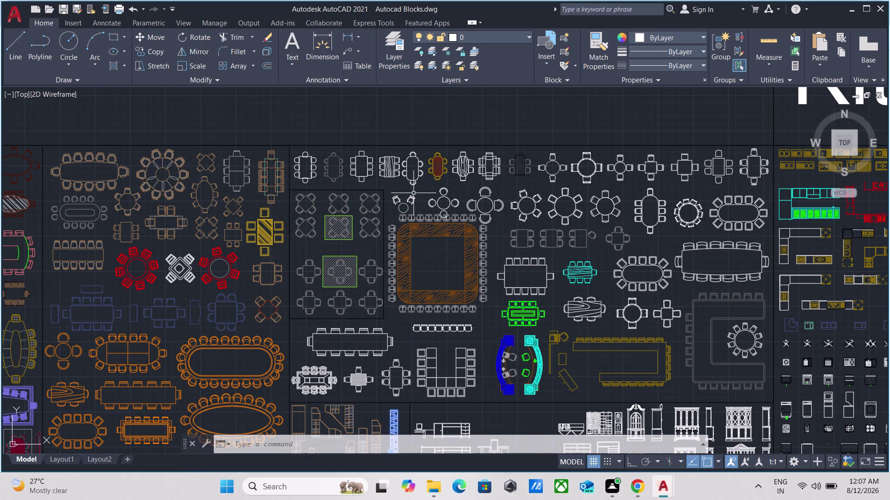
scroll(up, 3)
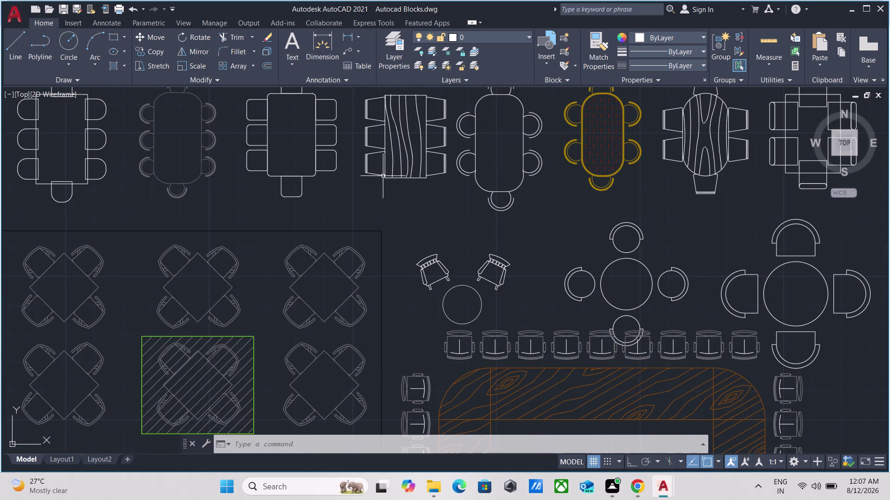
scroll(down, 3)
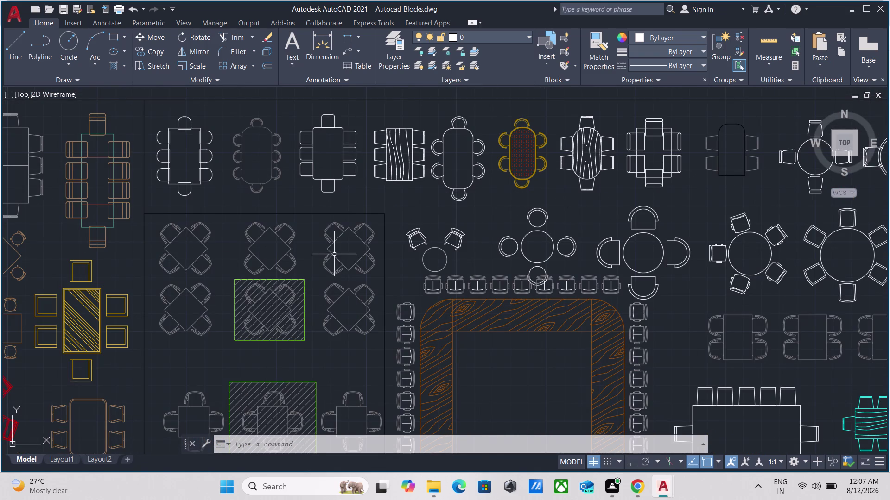
scroll(up, 3)
scroll(down, 3)
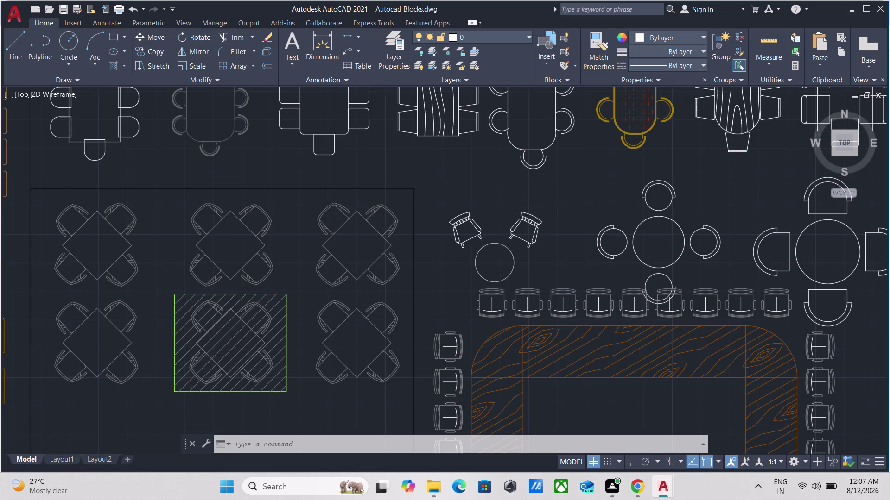
scroll(down, 3)
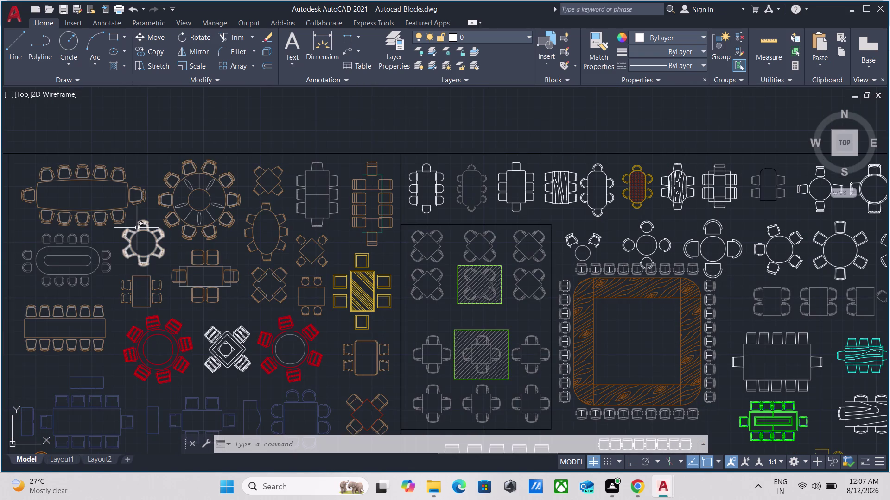
middle_drag(136, 228, 645, 211)
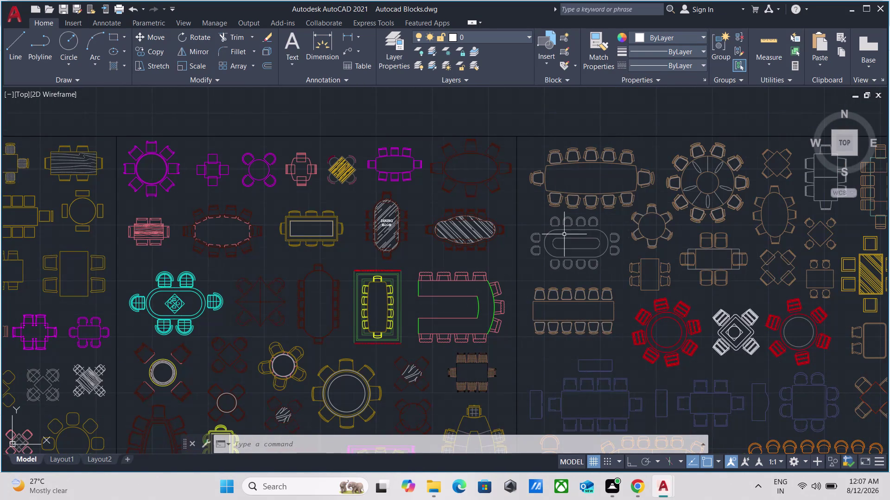
scroll(down, 3)
scroll(down, 3)
Browse the bed blocks, then switch back to the Drawing1 floor plan.
middle_drag(501, 305, 504, 302)
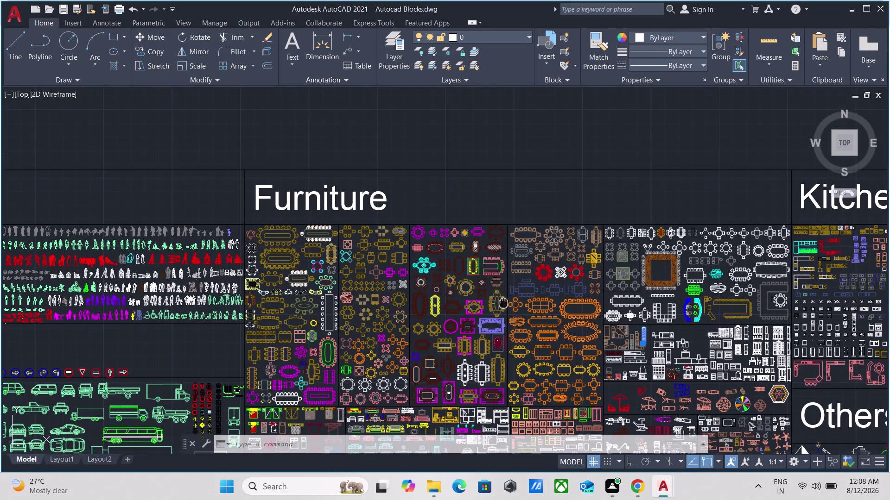
middle_drag(504, 302, 674, 144)
scroll(up, 3)
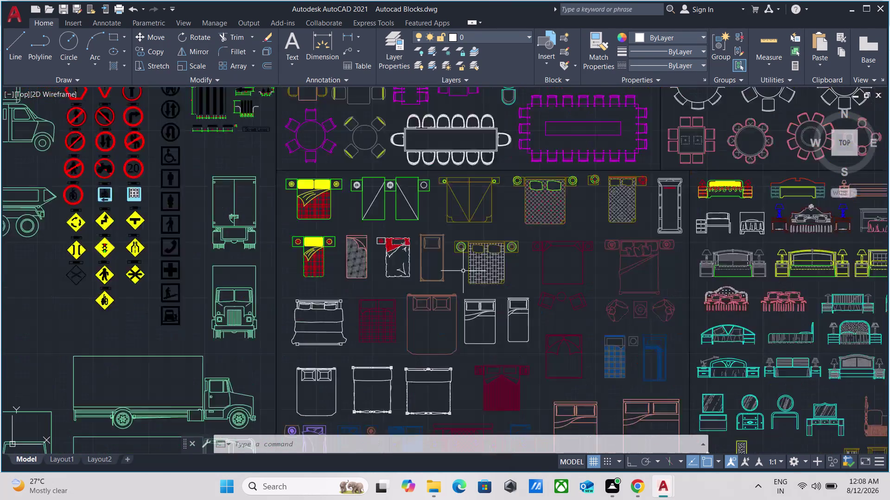
scroll(up, 3)
scroll(down, 3)
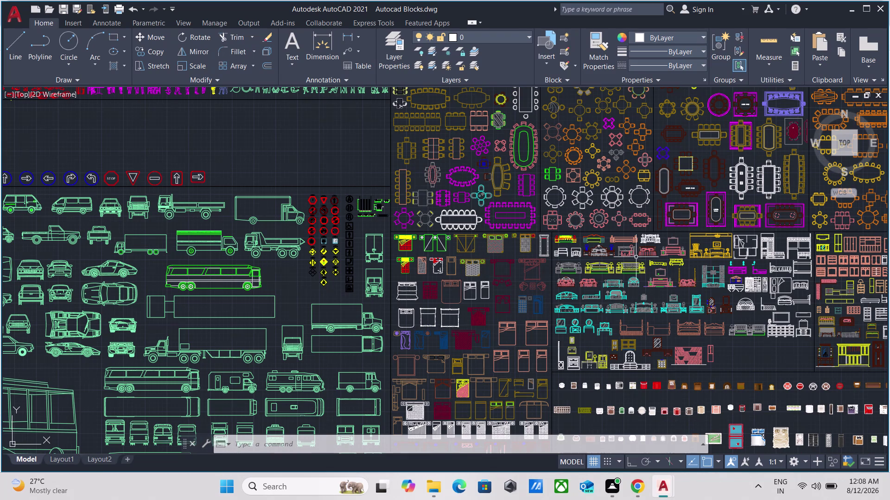
scroll(up, 3)
scroll(down, 3)
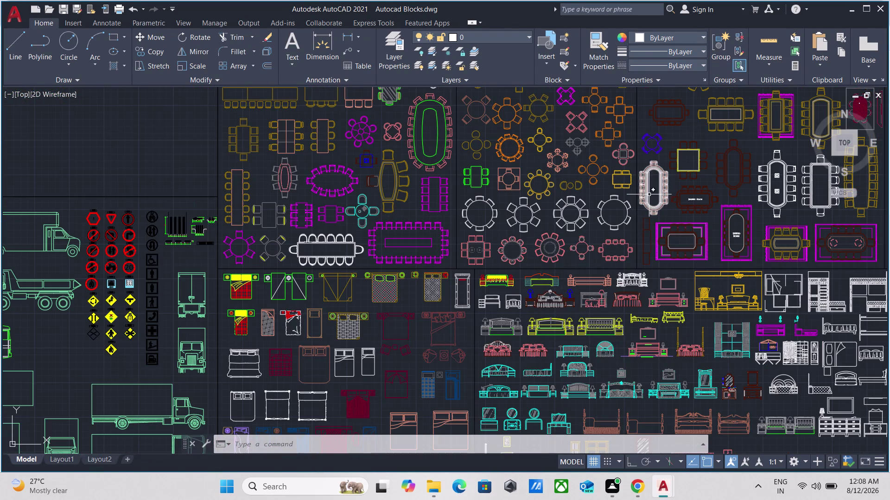
scroll(up, 3)
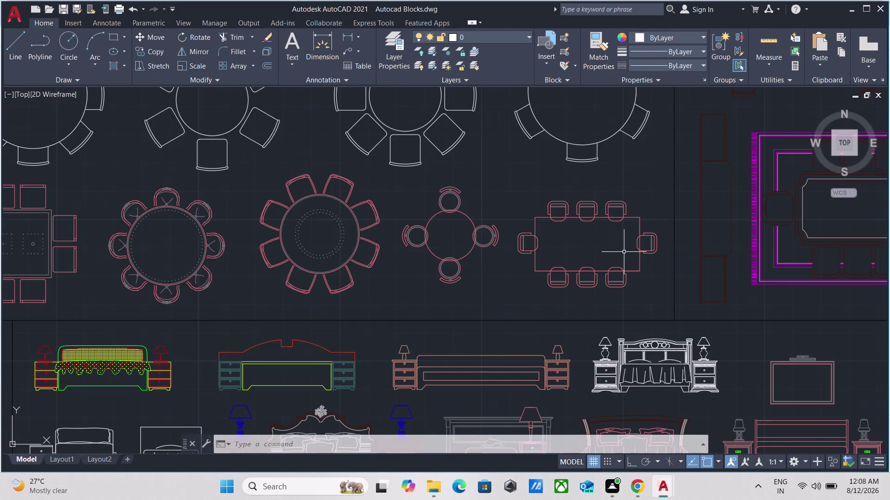
scroll(down, 3)
scroll(up, 3)
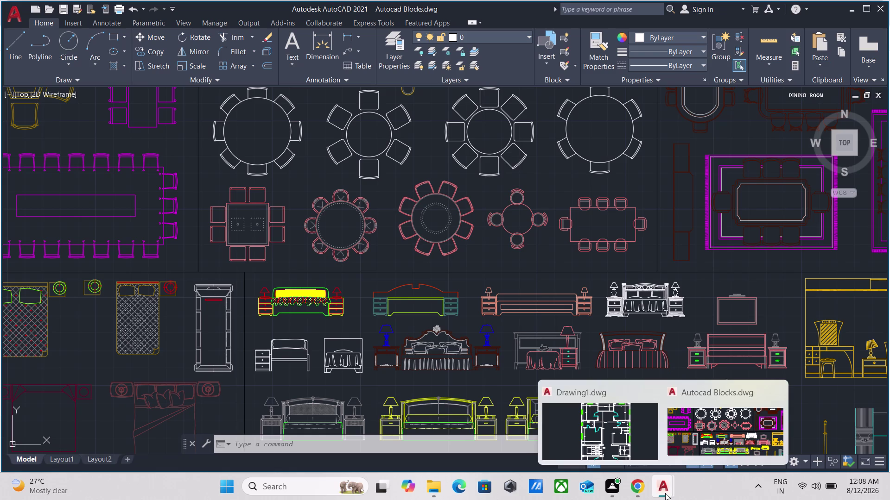
click(629, 436)
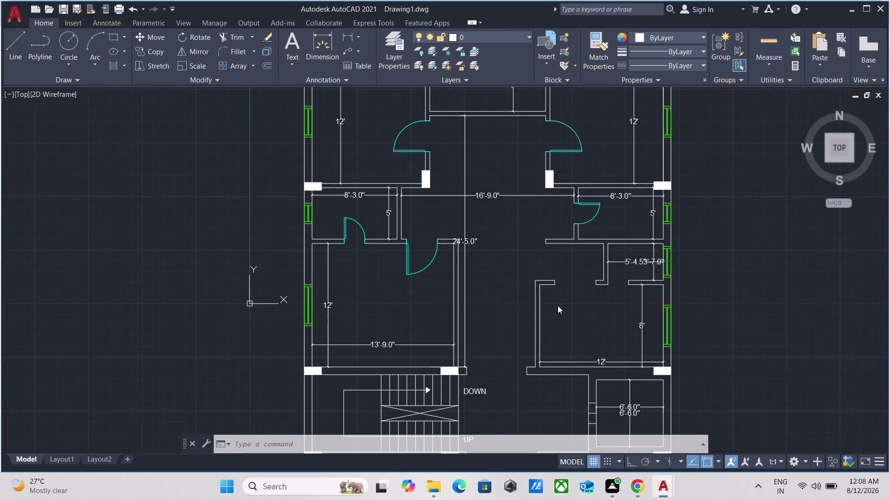
scroll(down, 3)
scroll(up, 3)
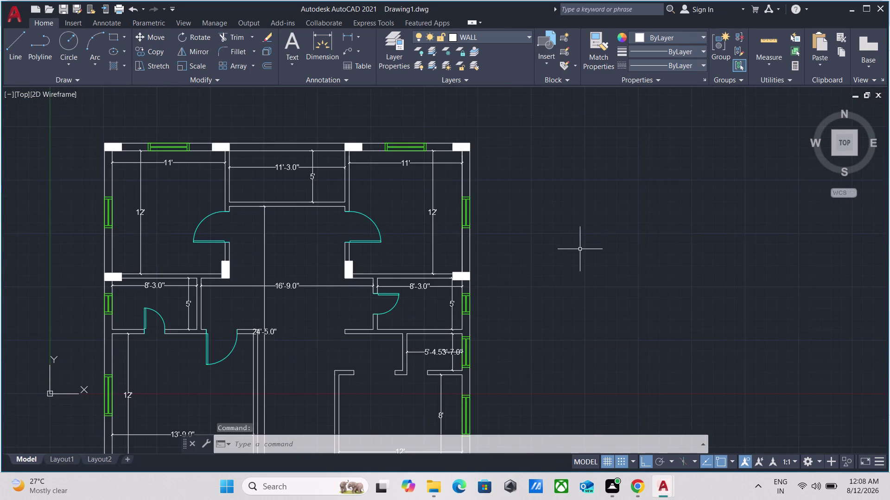
scroll(up, 3)
scroll(up, 3)
middle_drag(483, 208, 482, 259)
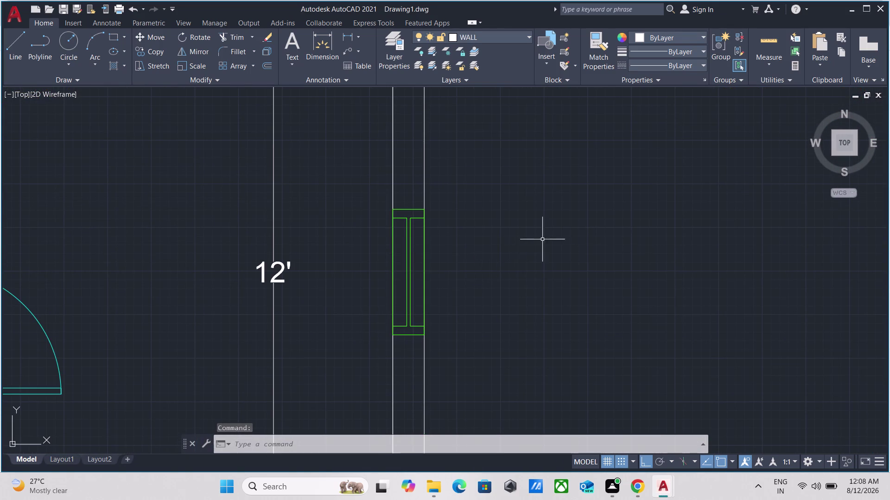
key(ctrl+v)
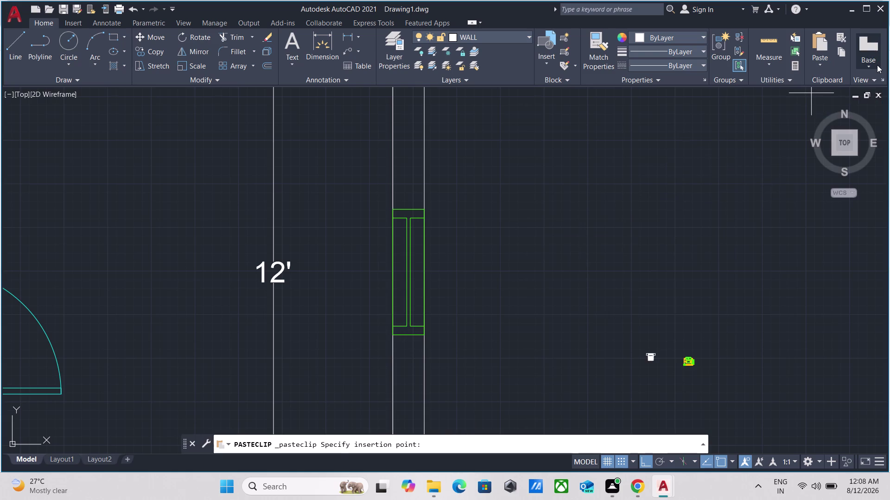
scroll(down, 3)
middle_drag(760, 178, 492, 174)
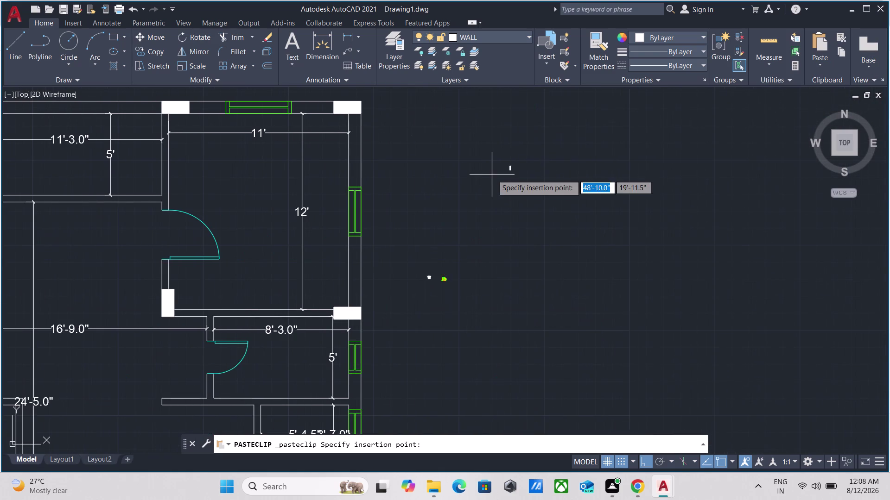
click(535, 169)
scroll(up, 3)
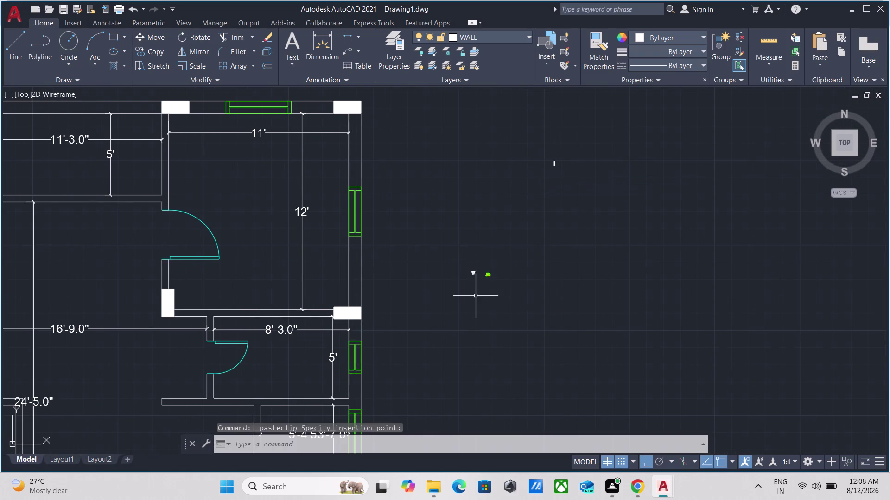
scroll(up, 3)
scroll(up, 3)
middle_drag(522, 178, 557, 335)
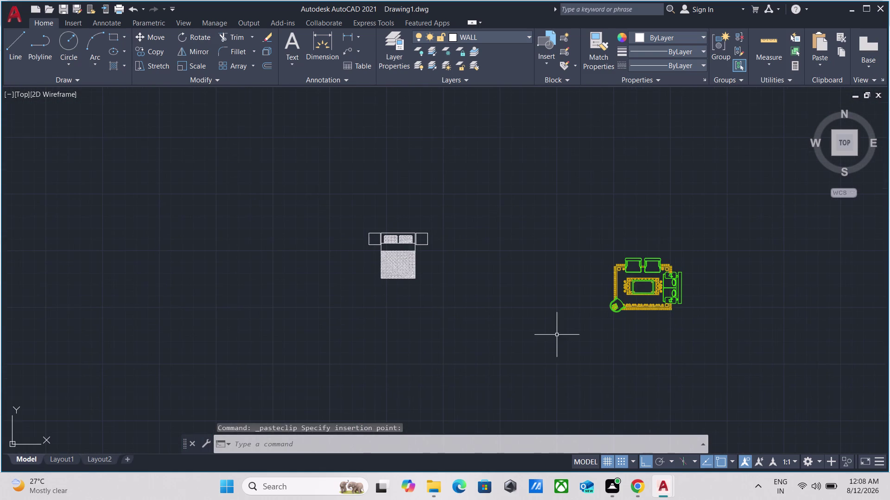
click(439, 304)
click(349, 188)
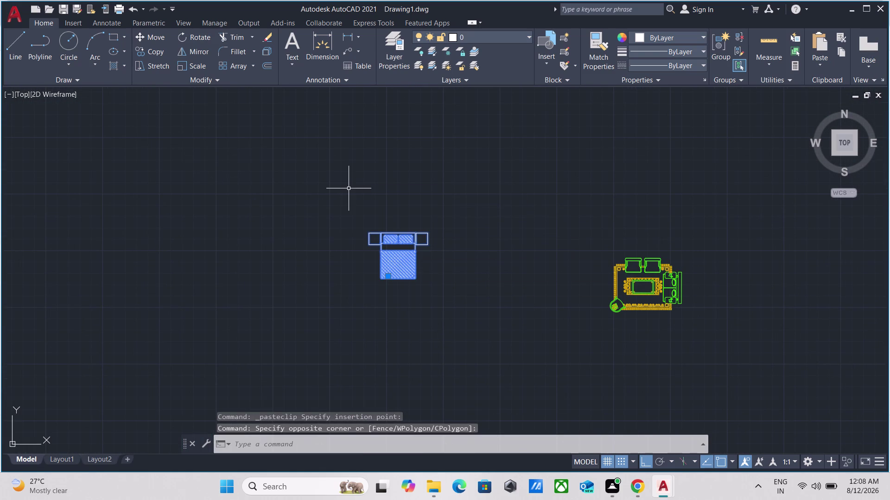
scroll(down, 3)
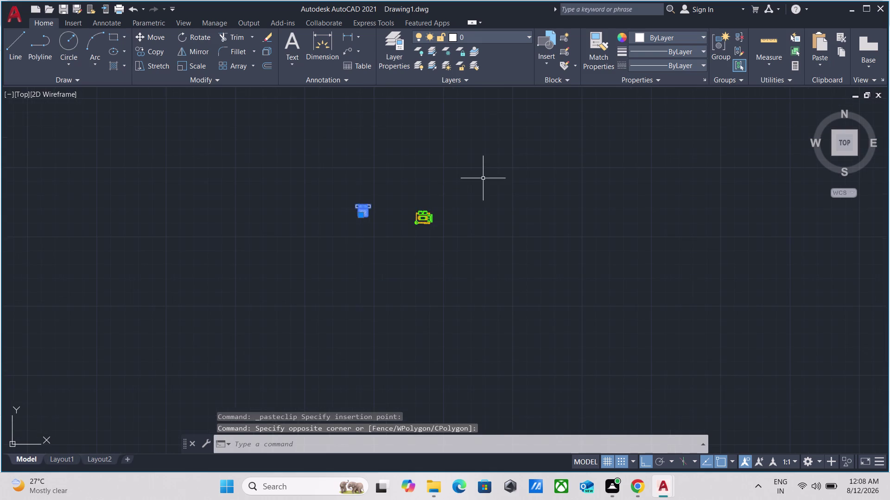
scroll(down, 3)
middle_drag(514, 170, 477, 323)
scroll(down, 3)
scroll(up, 3)
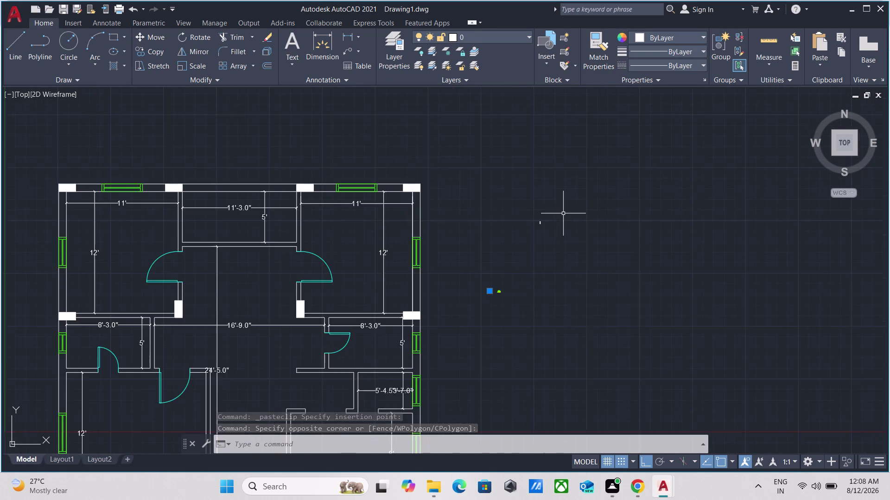
scroll(up, 3)
key(Escape)
scroll(up, 3)
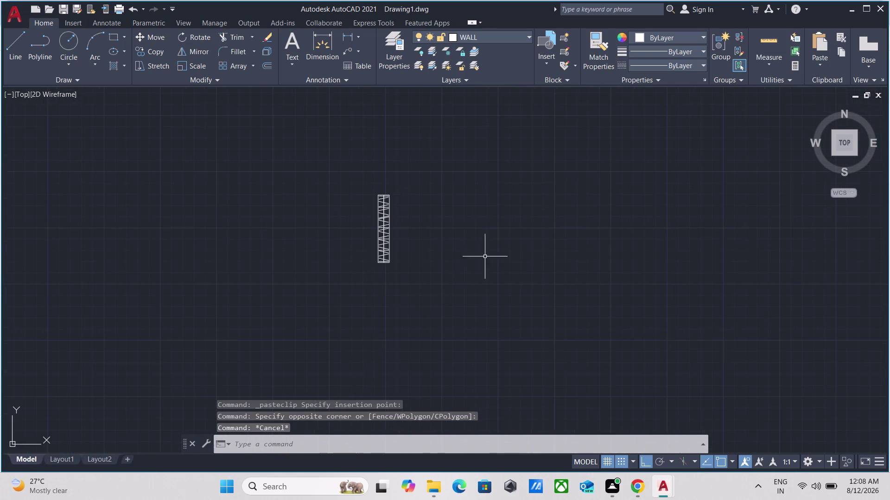
click(418, 295)
click(347, 181)
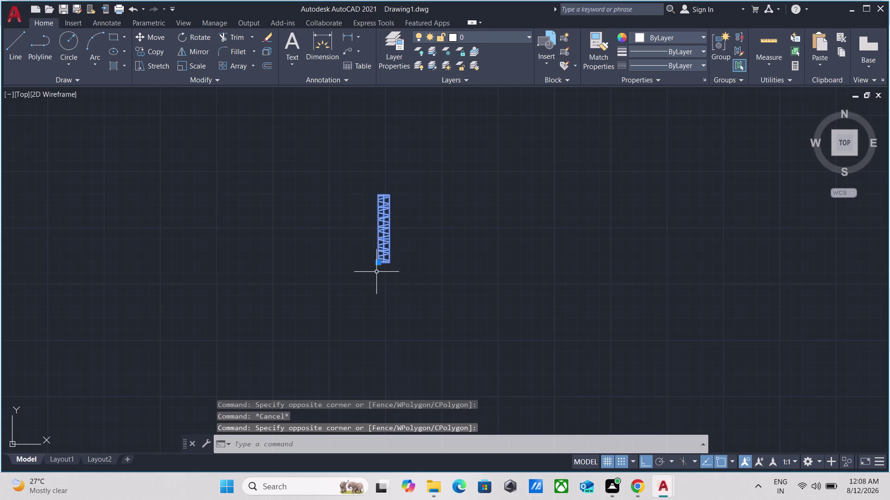
key(Escape)
scroll(down, 3)
middle_drag(376, 272, 495, 0)
scroll(down, 3)
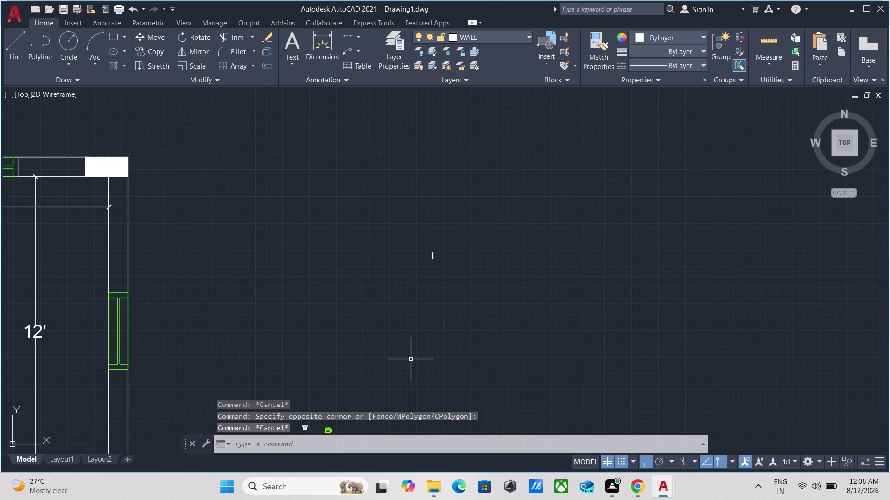
middle_drag(410, 358, 531, 163)
scroll(up, 3)
scroll(up, 3)
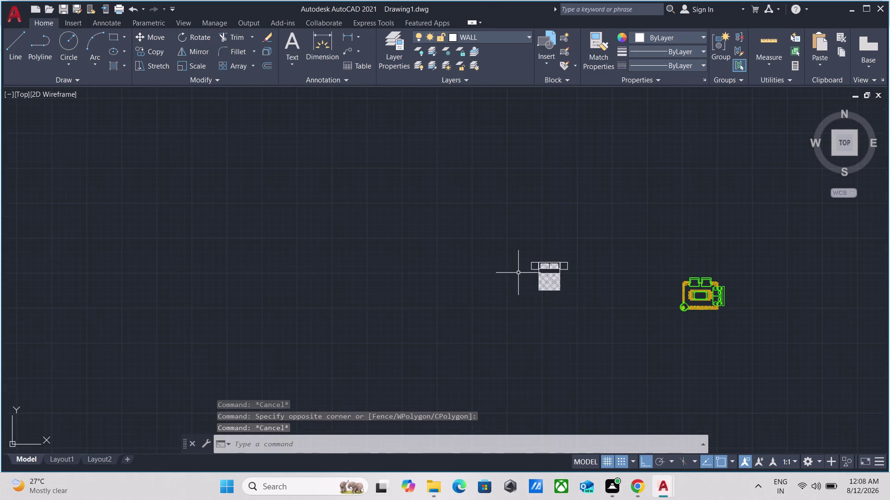
drag(633, 354, 625, 343)
click(569, 242)
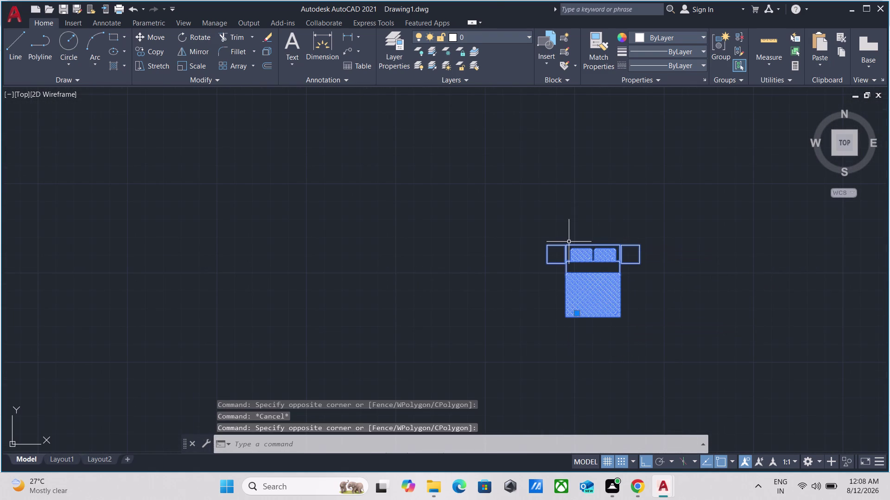
key(c)
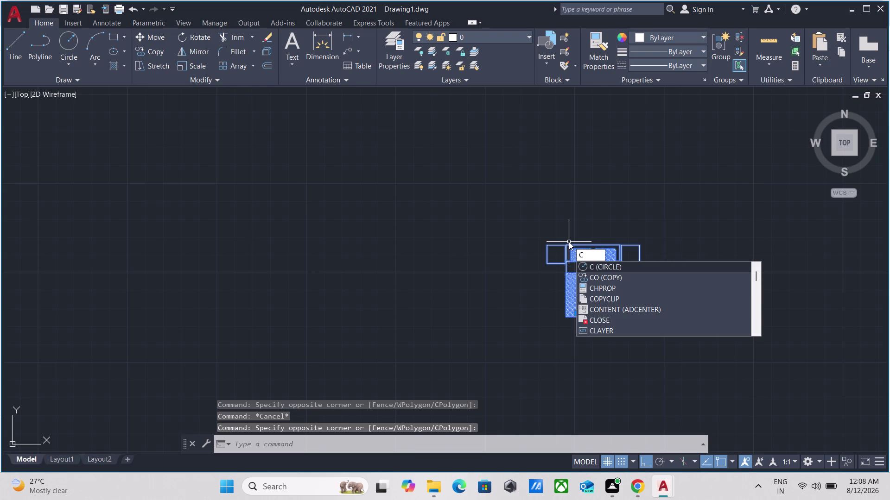
Start a copy of the selected bed, then cancel it.
key(o)
key(Return)
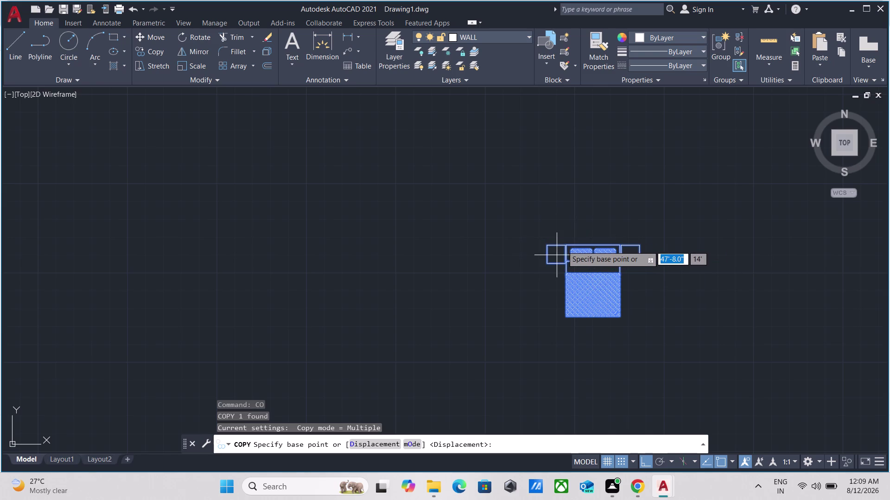
scroll(up, 3)
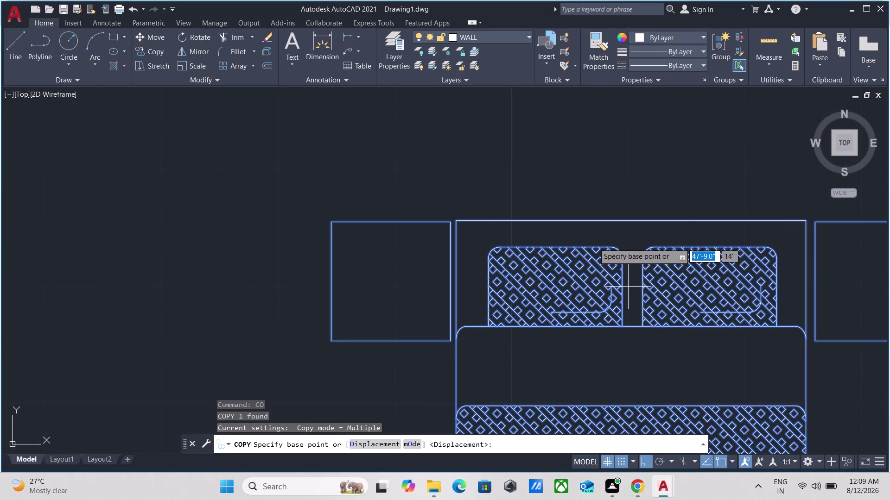
key(Escape)
scroll(down, 3)
Reselect the bed, start COPY from a base point on it, and turn Ortho off.
drag(608, 212, 601, 223)
click(569, 271)
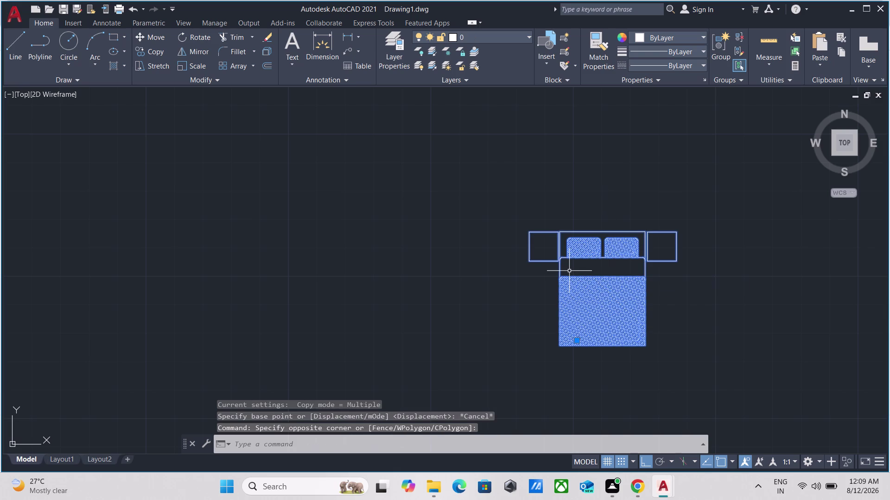
text(CO)
key(Return)
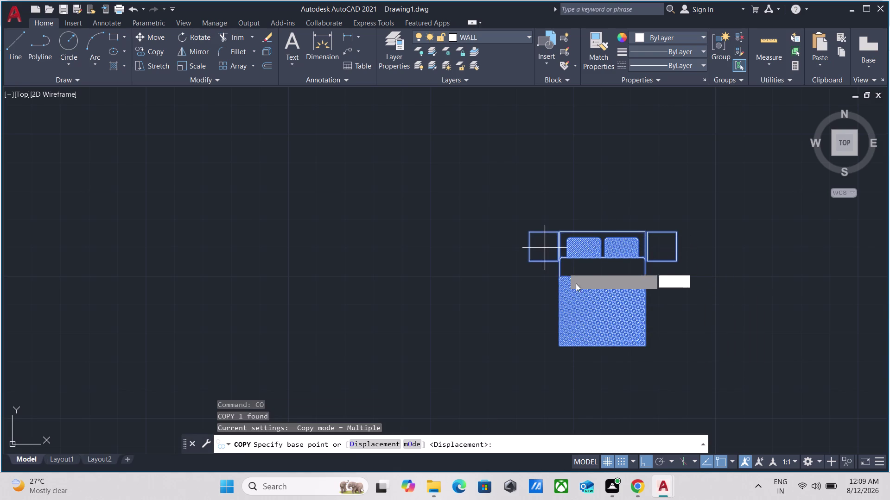
click(587, 302)
scroll(down, 3)
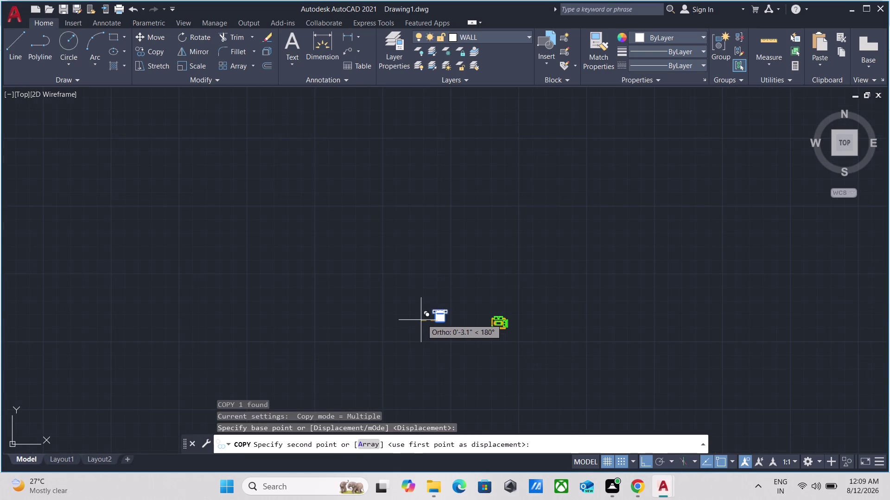
key(F8)
scroll(down, 3)
Place the bed copy in the top-left bedroom, end the command, and select the copy.
middle_drag(363, 287, 575, 257)
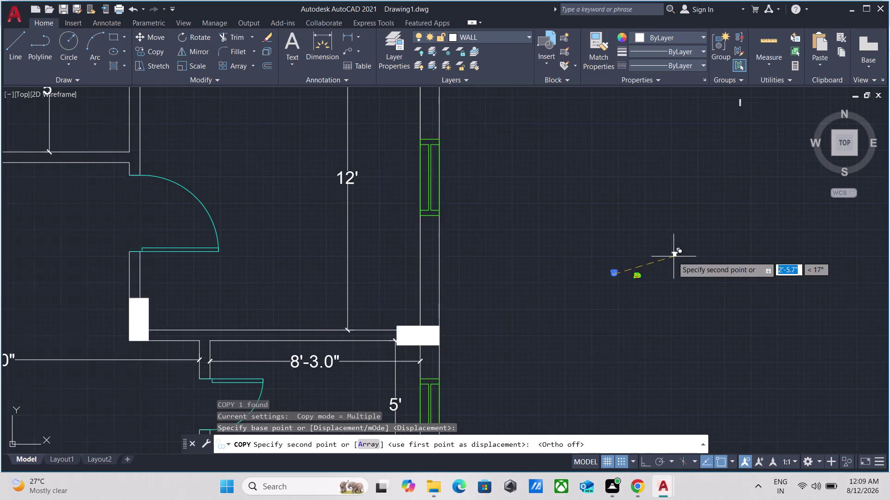
scroll(down, 3)
scroll(up, 3)
scroll(up, 3)
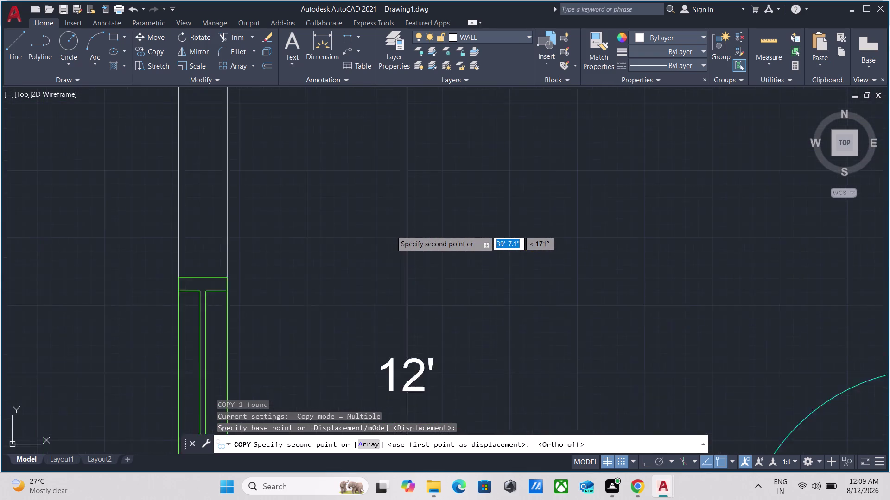
scroll(up, 3)
scroll(down, 3)
scroll(down, 3)
scroll(up, 3)
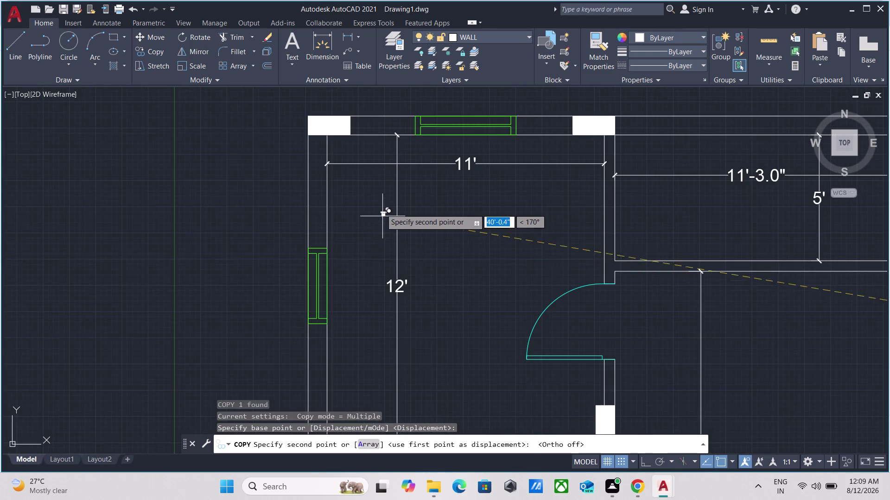
click(383, 194)
key(Escape)
scroll(up, 3)
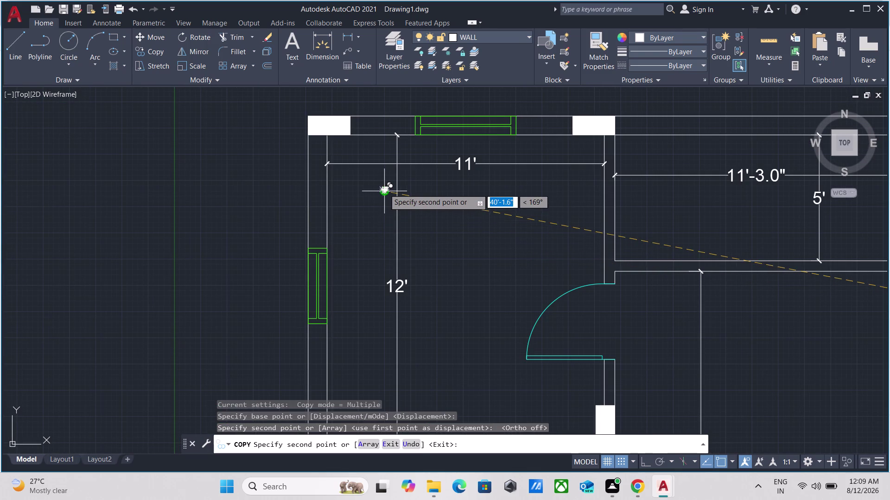
scroll(up, 3)
key(Escape)
drag(395, 205, 385, 203)
click(266, 143)
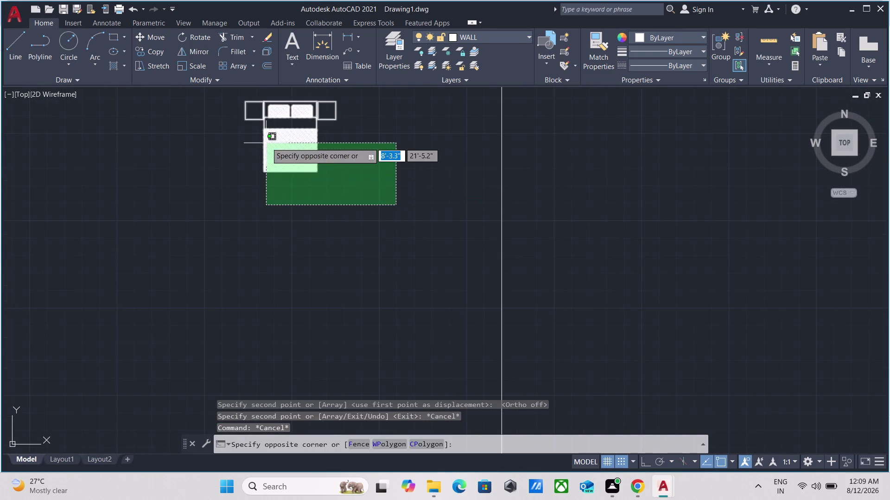
text(SCA)
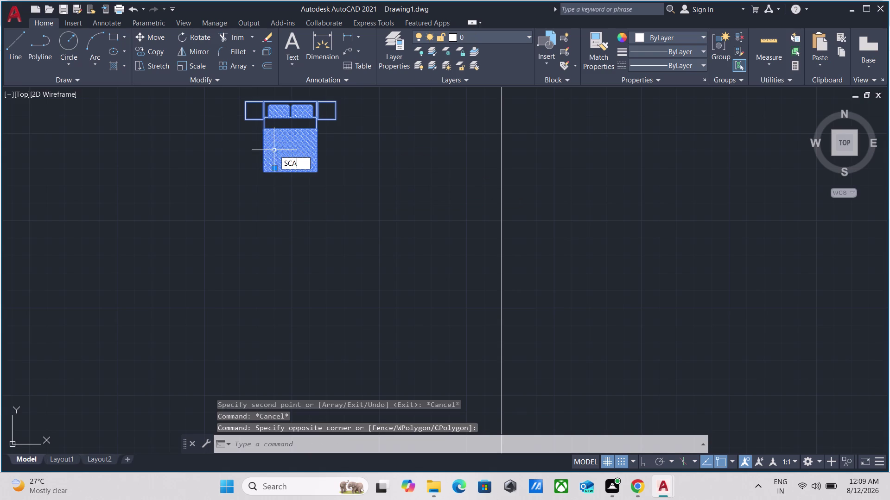
text(LE)
key(Return)
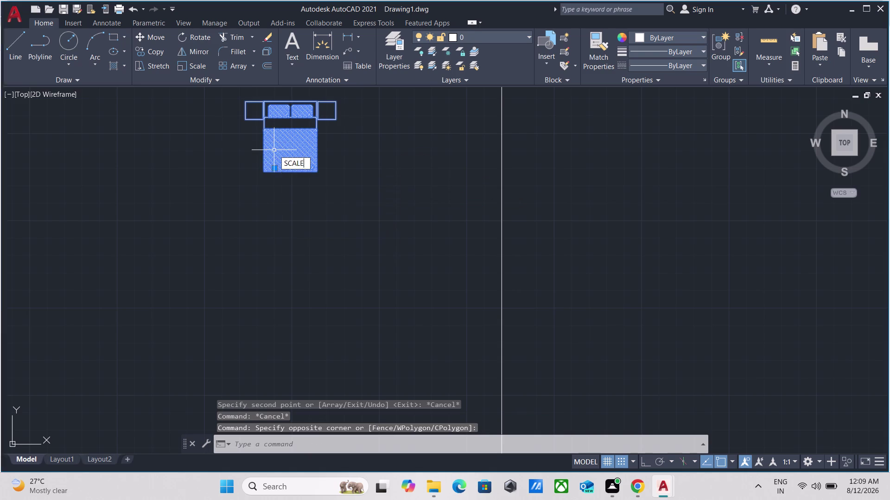
scroll(up, 3)
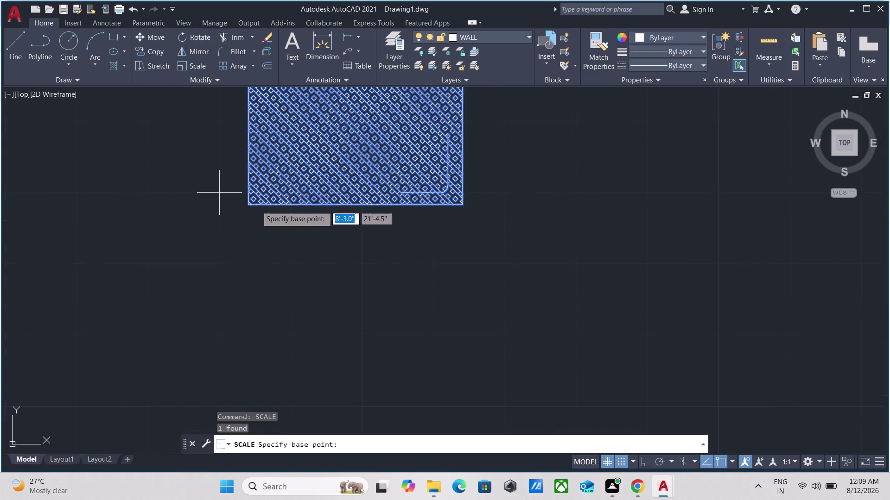
scroll(up, 3)
scroll(down, 3)
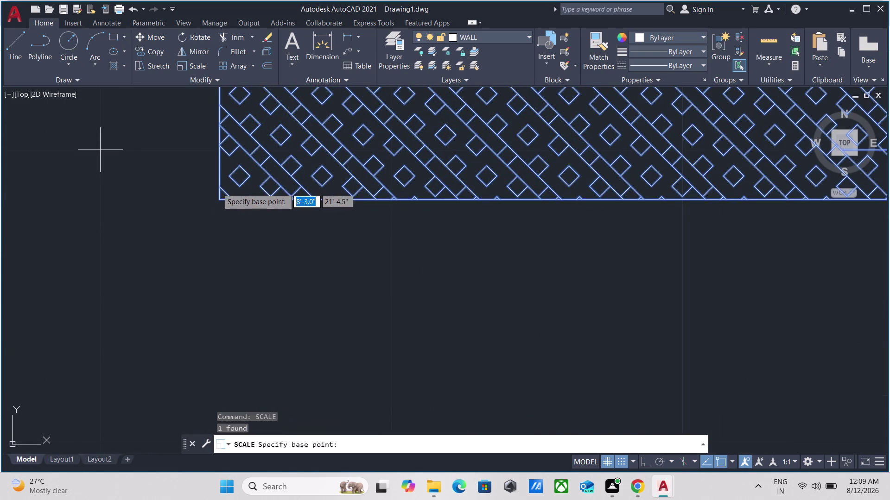
scroll(down, 3)
scroll(down, 3)
middle_drag(312, 198, 354, 293)
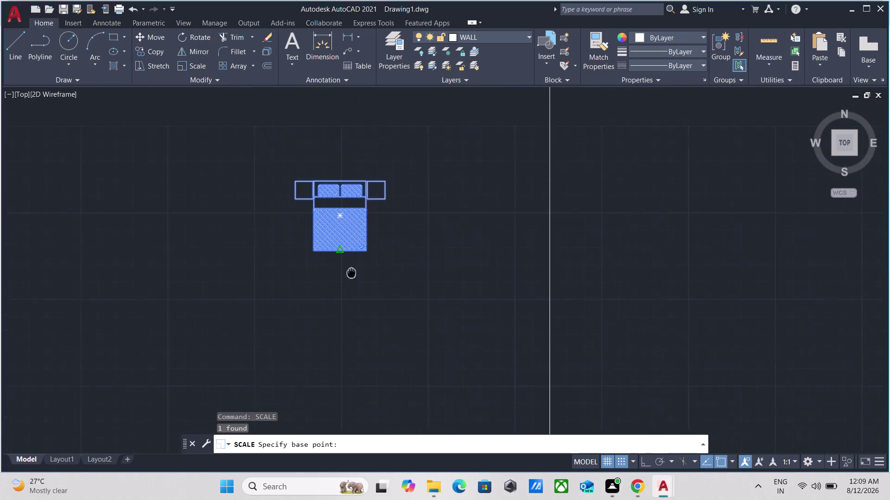
key(F8)
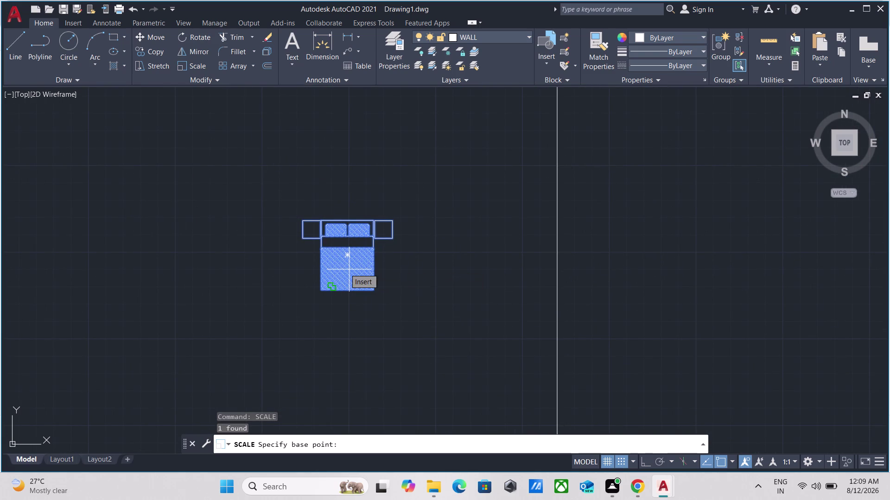
scroll(up, 3)
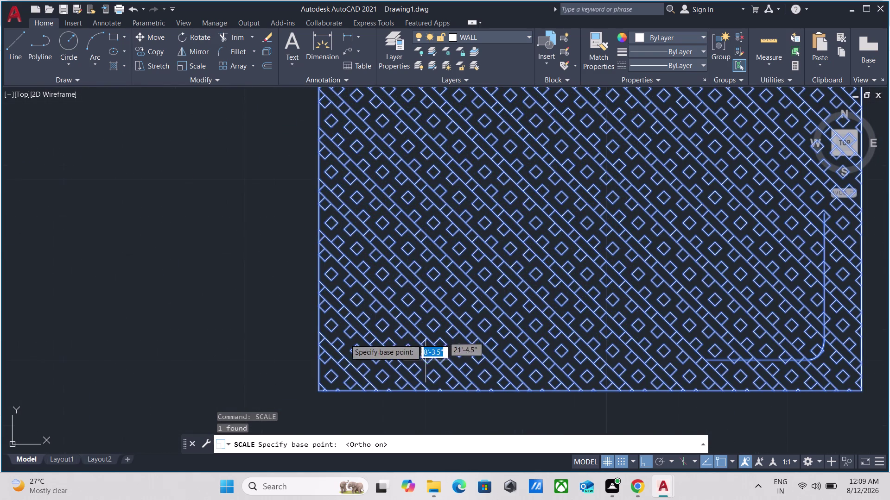
scroll(down, 3)
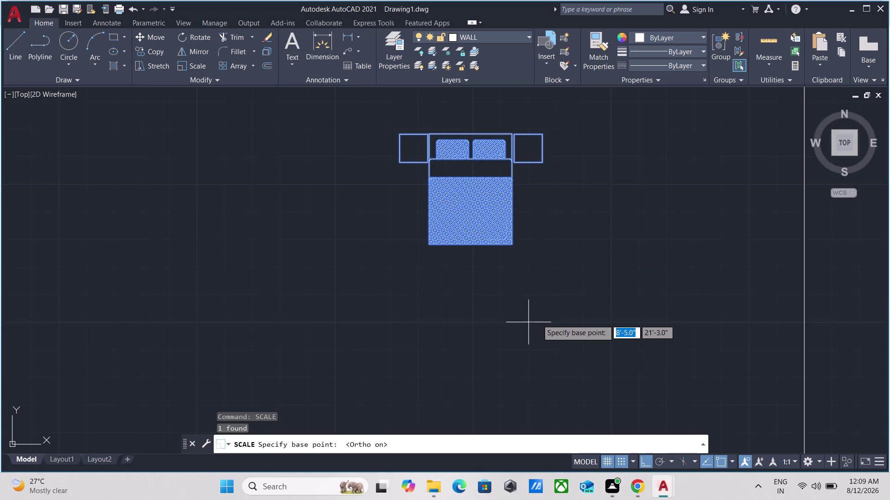
scroll(up, 3)
scroll(up, 3)
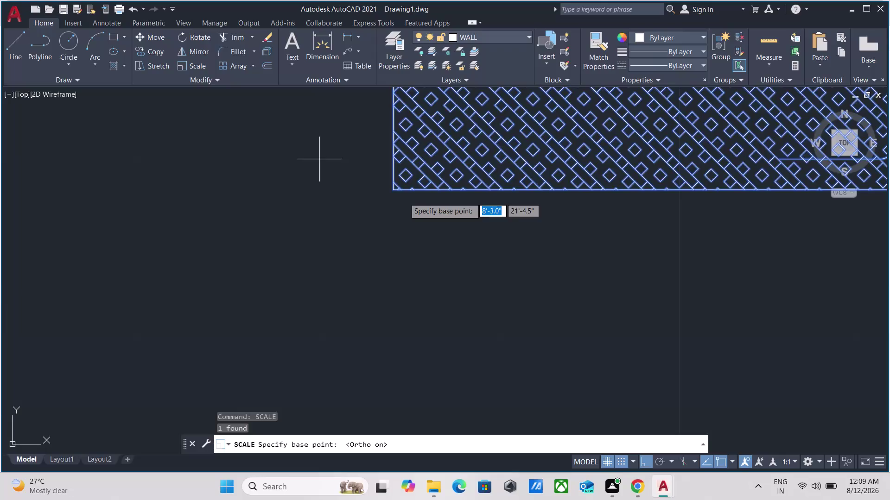
click(359, 166)
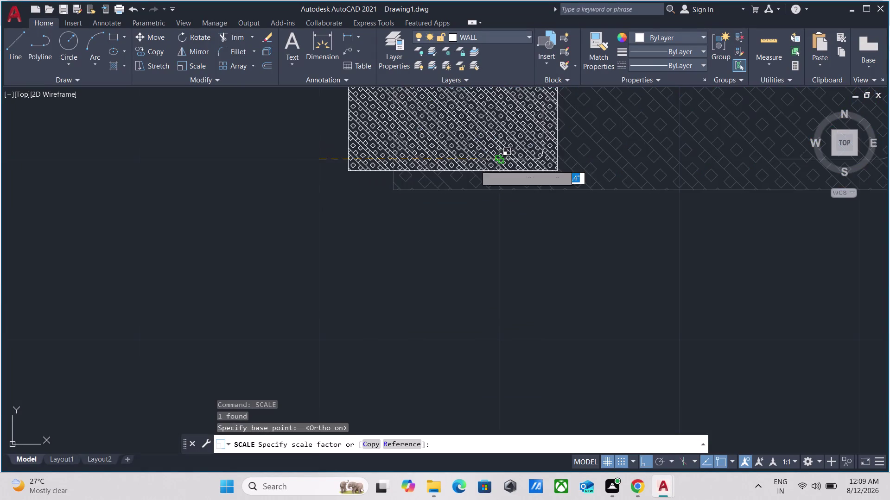
scroll(down, 3)
scroll(down, 3)
middle_drag(584, 153, 423, 214)
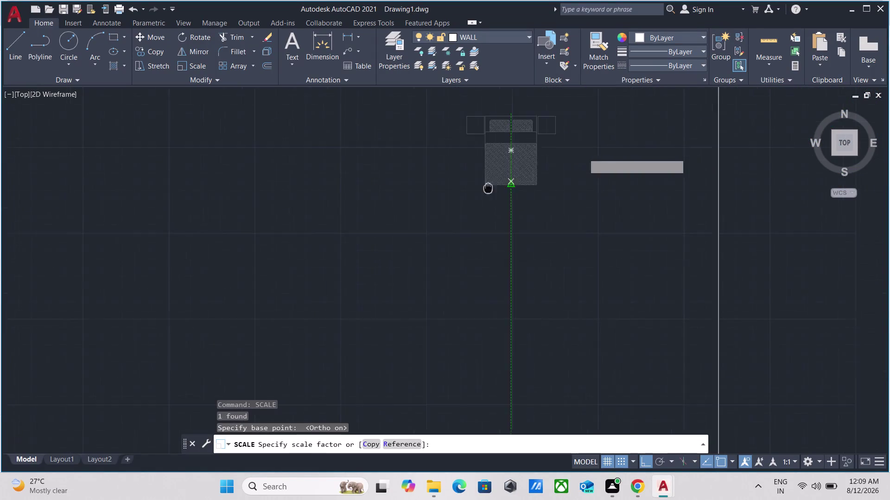
middle_drag(423, 214, 365, 239)
scroll(down, 3)
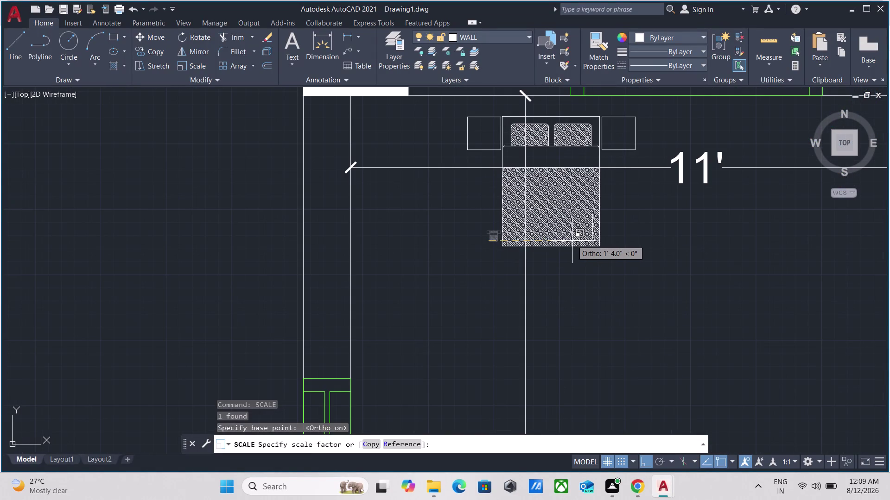
key(r)
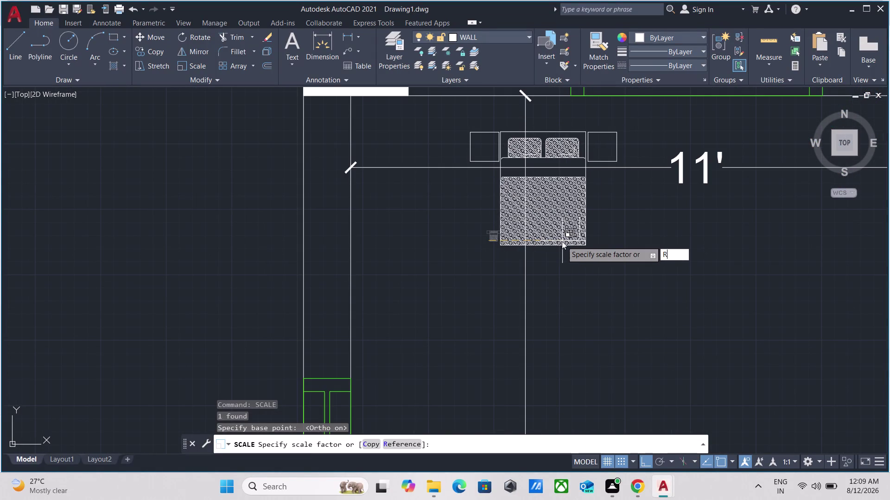
key(Return)
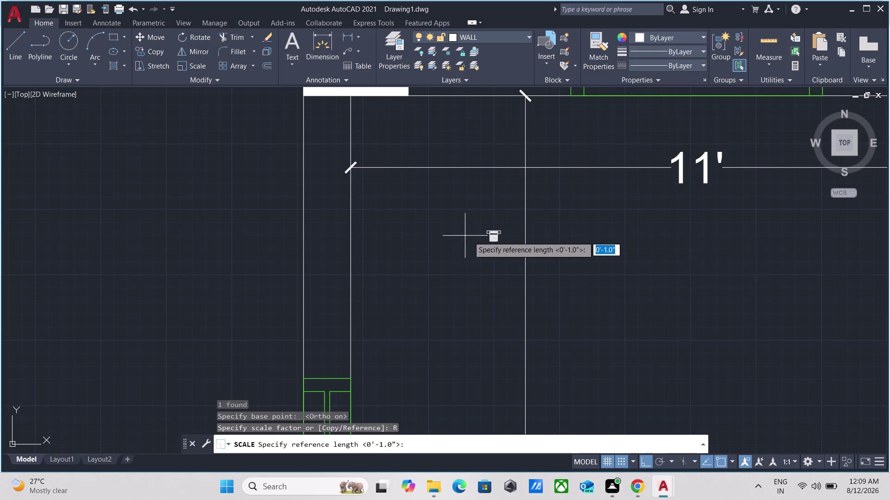
scroll(up, 3)
scroll(up, 3)
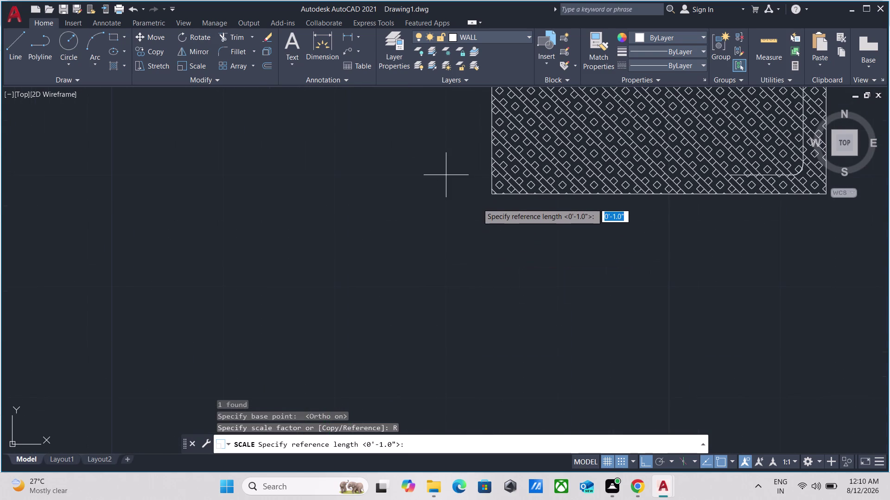
click(486, 195)
scroll(down, 3)
middle_drag(689, 192, 565, 214)
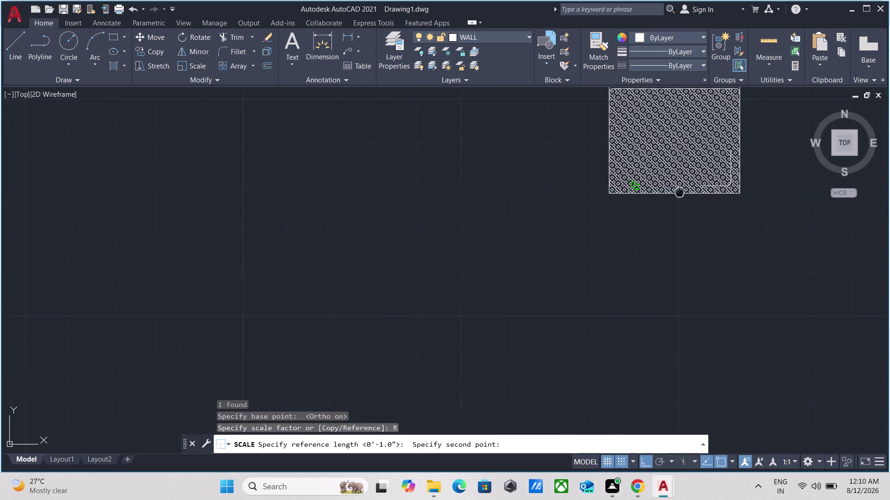
middle_drag(565, 214, 429, 242)
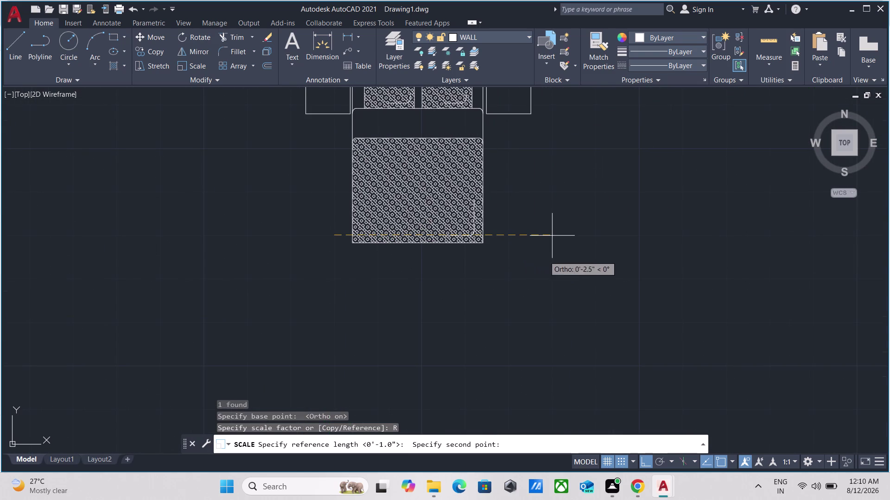
key(Escape)
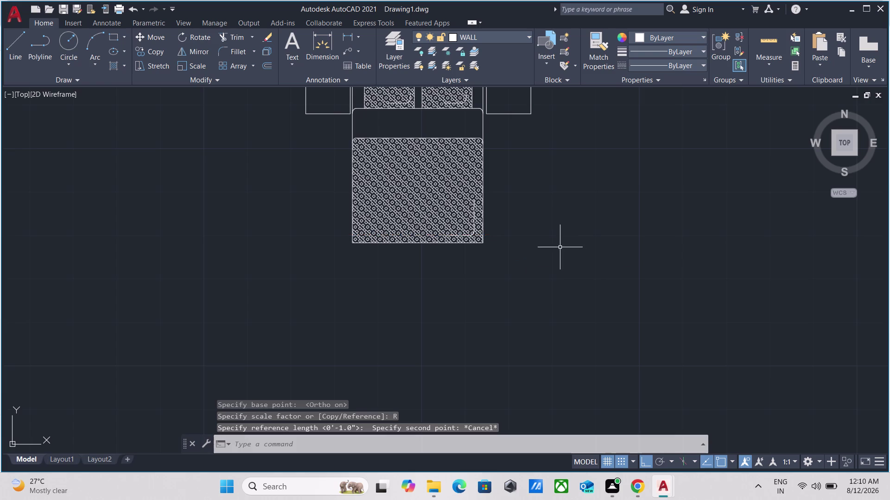
scroll(up, 3)
drag(475, 260, 471, 257)
Start SCALE on the bed from its bottom corner and choose the Reference option.
click(425, 213)
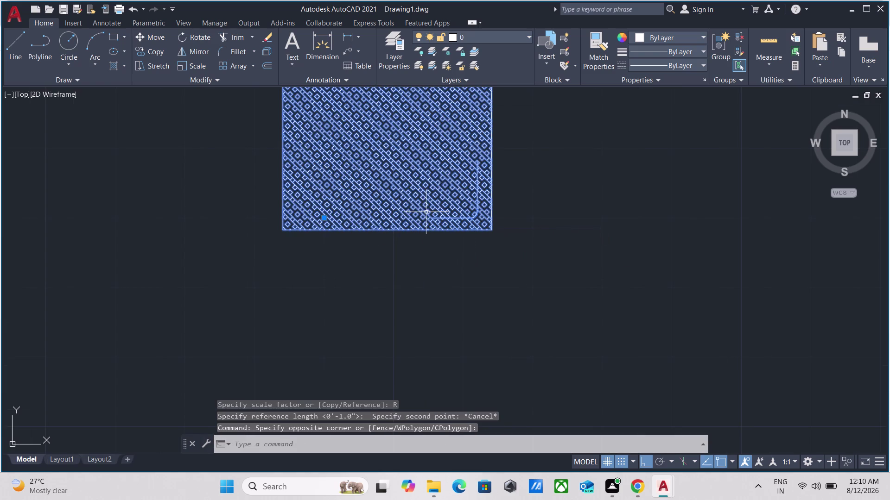
text(SC)
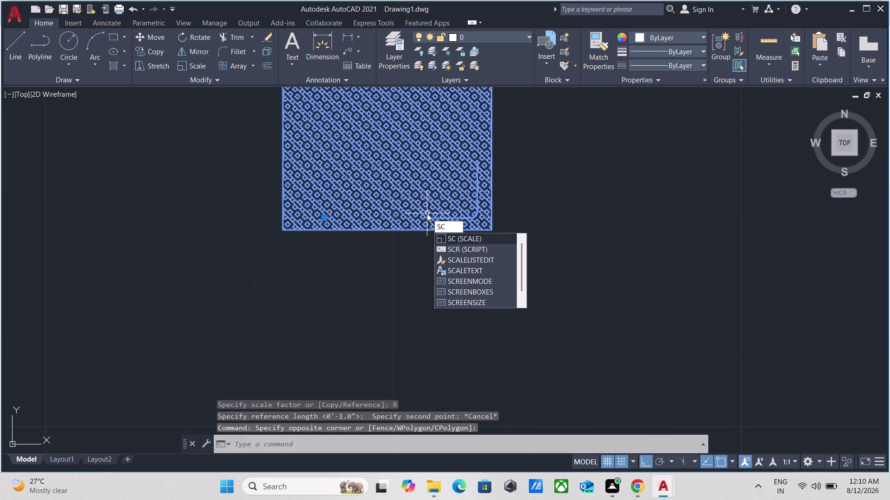
text(ALE)
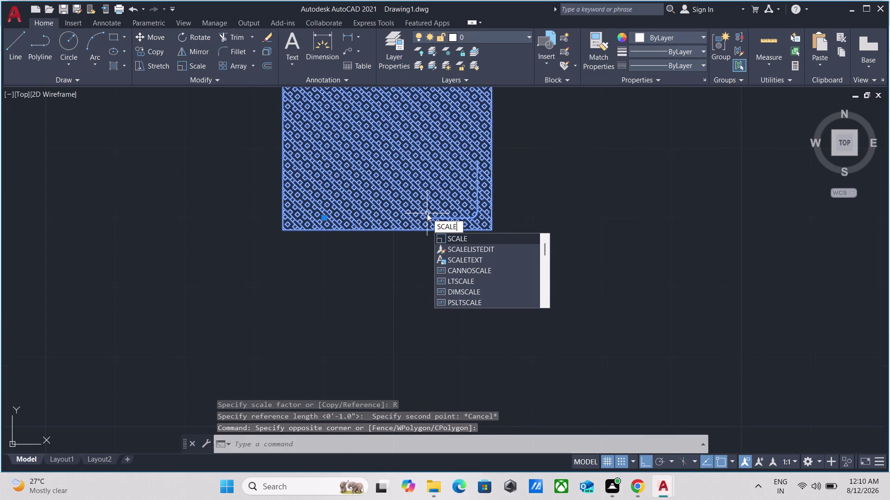
key(Return)
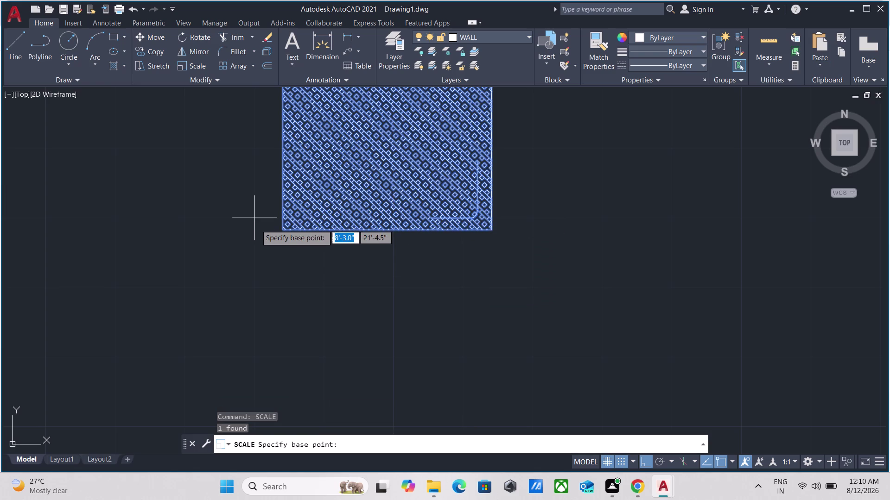
click(259, 230)
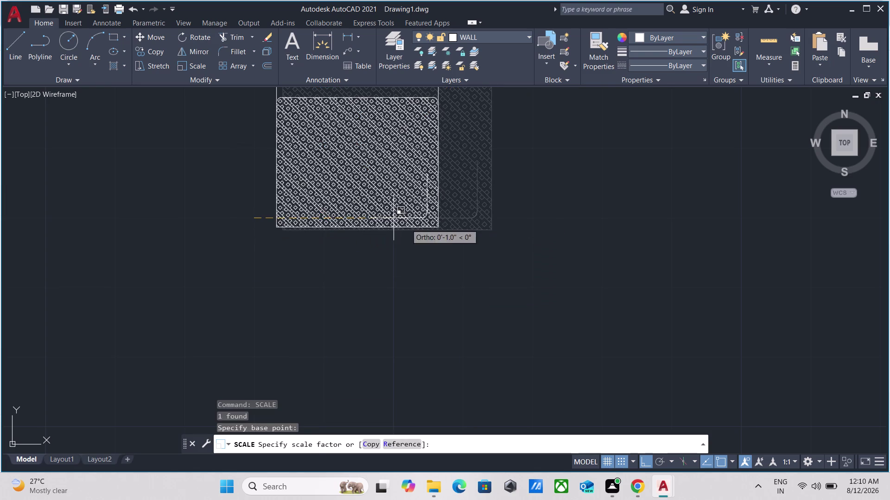
scroll(down, 3)
middle_drag(464, 221, 312, 281)
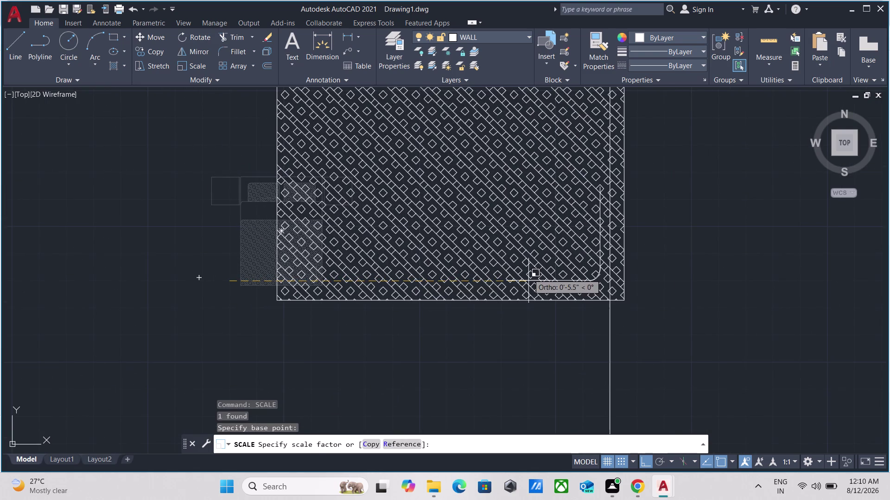
key(r)
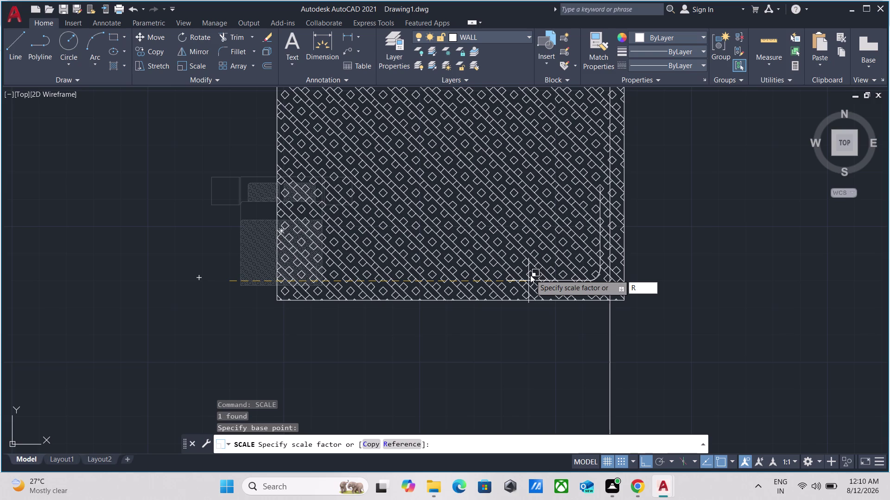
key(Return)
Pick two reference points along the bed edge, set the room-fitting length, and reselect it.
scroll(up, 3)
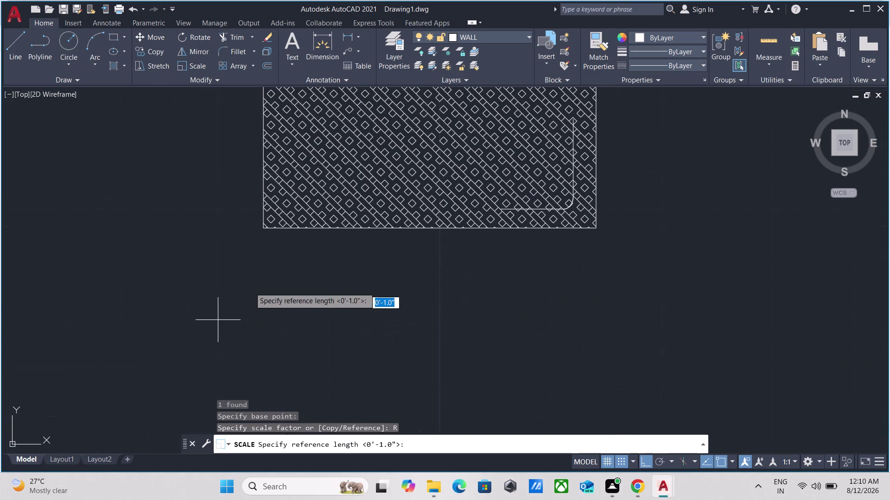
click(270, 230)
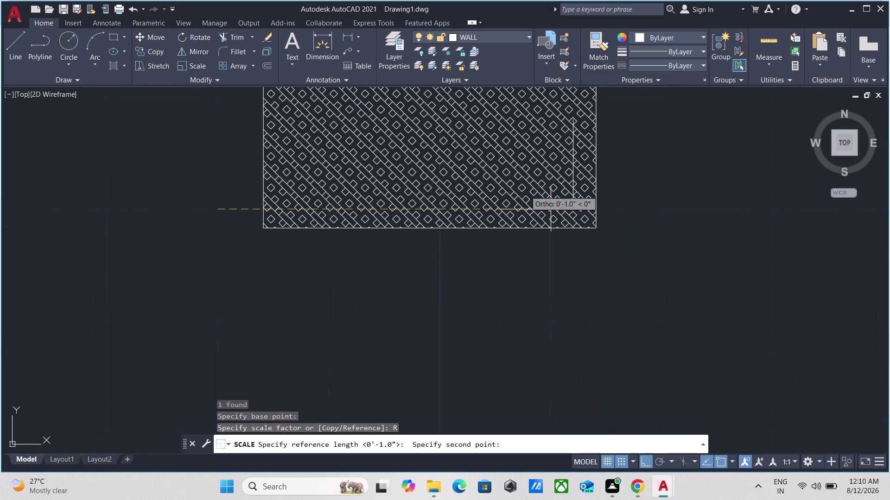
click(627, 191)
scroll(down, 3)
scroll(down, 3)
middle_drag(673, 201, 300, 271)
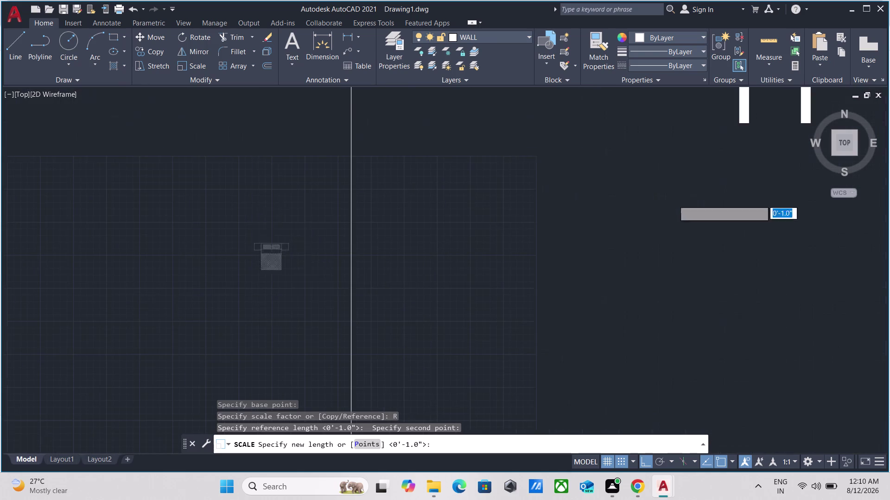
scroll(down, 3)
scroll(down, 3)
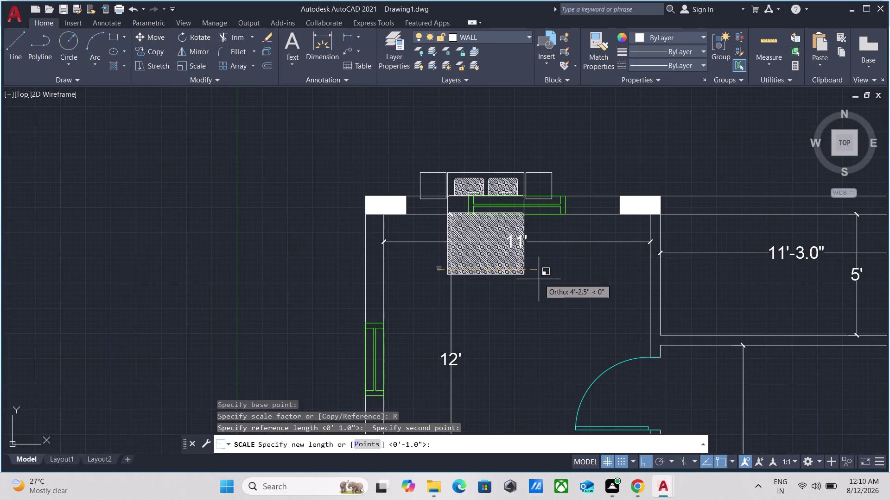
click(539, 279)
drag(520, 288, 515, 286)
click(486, 267)
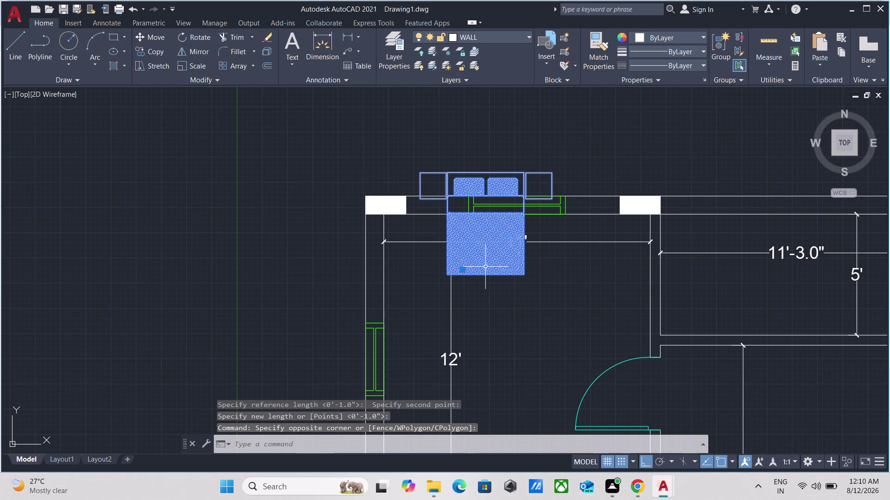
Move the resized bed down inside the top-left bedroom, then select it again.
key(m)
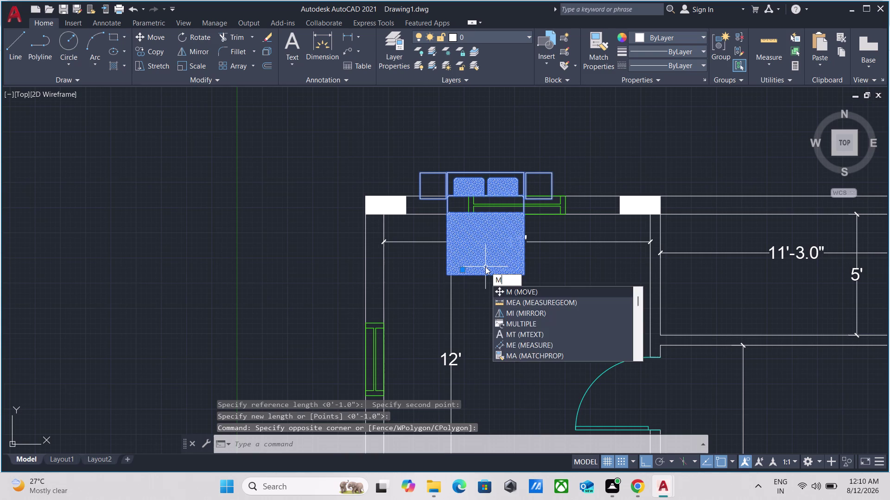
key(Return)
click(480, 173)
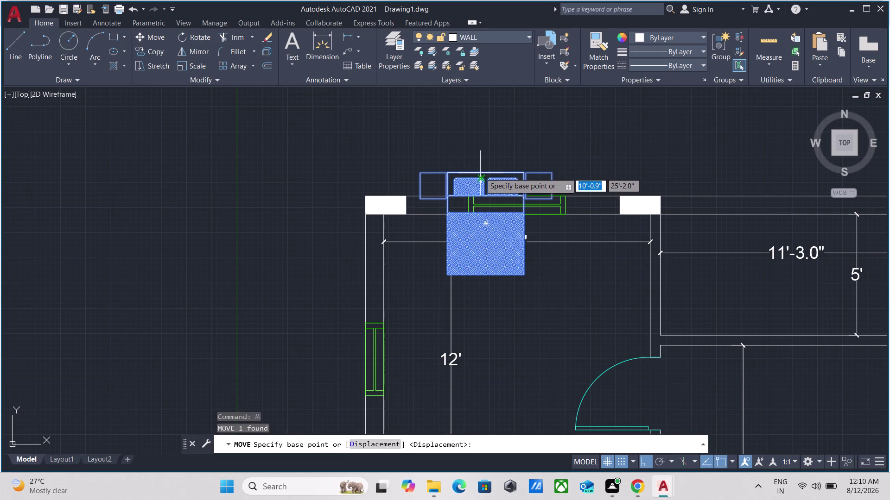
click(484, 255)
middle_drag(495, 289, 488, 233)
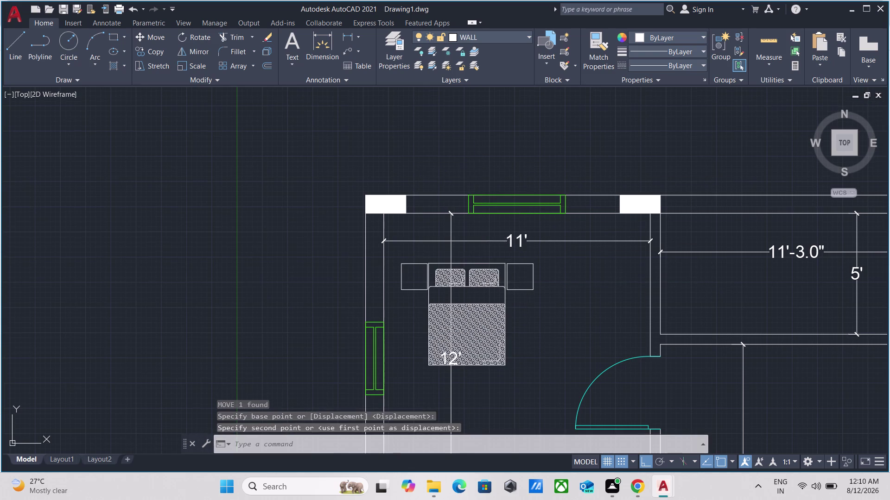
middle_drag(488, 232, 487, 221)
key(Escape)
scroll(down, 3)
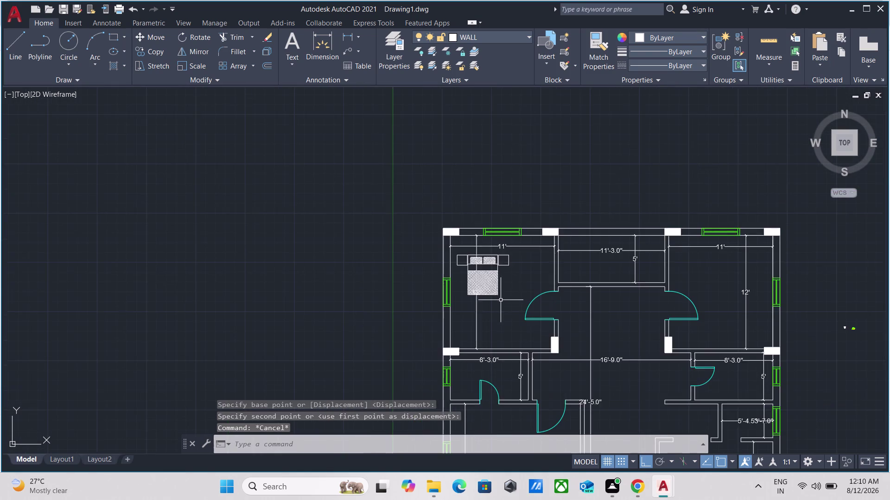
scroll(up, 3)
drag(513, 321, 501, 313)
Copy the bed from its corner into the top-right bedroom and a lower unit's bedroom.
click(469, 261)
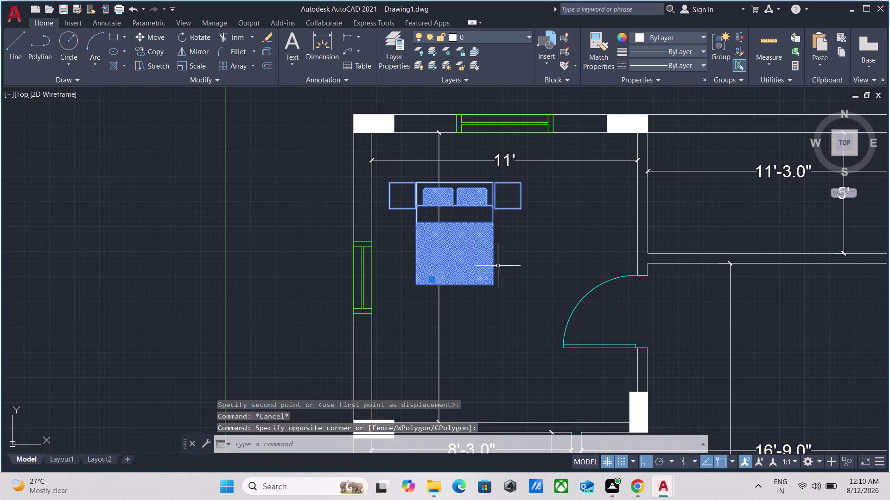
text(CO)
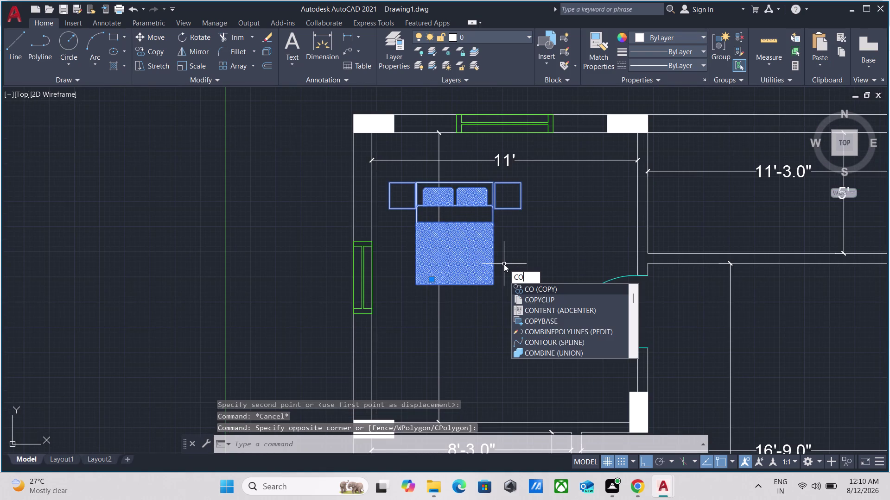
key(Return)
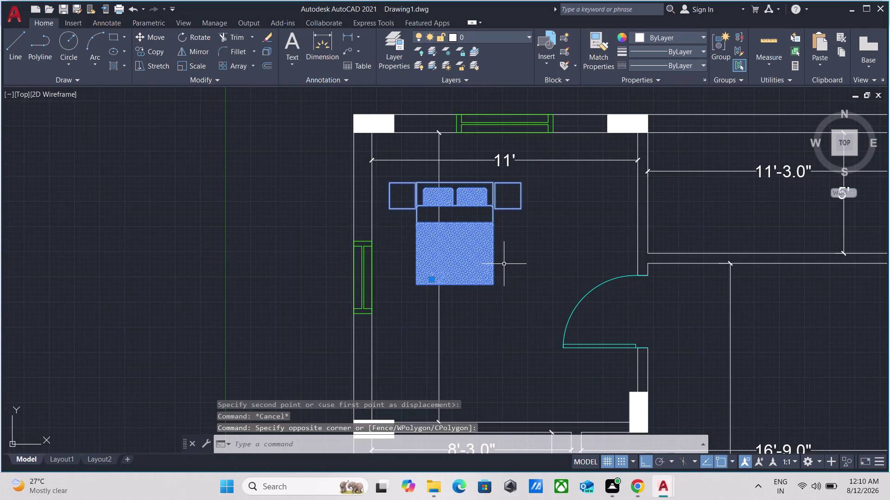
click(394, 186)
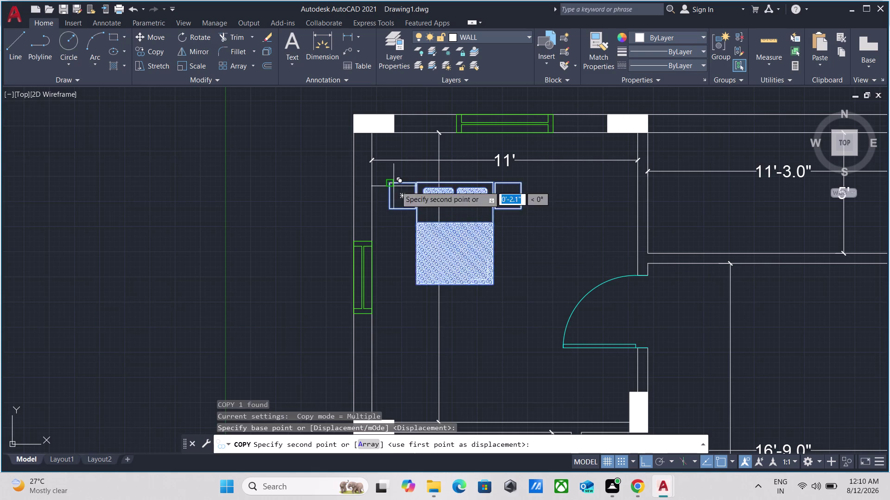
scroll(down, 3)
middle_drag(545, 188, 406, 191)
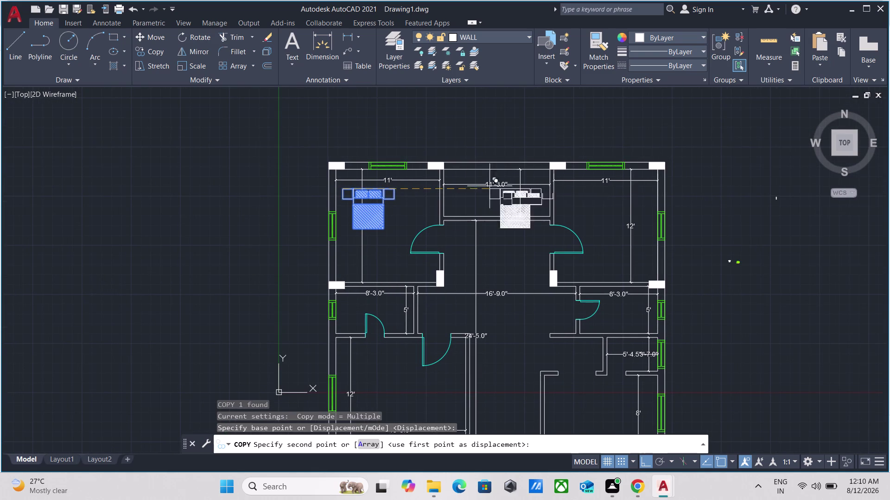
click(581, 194)
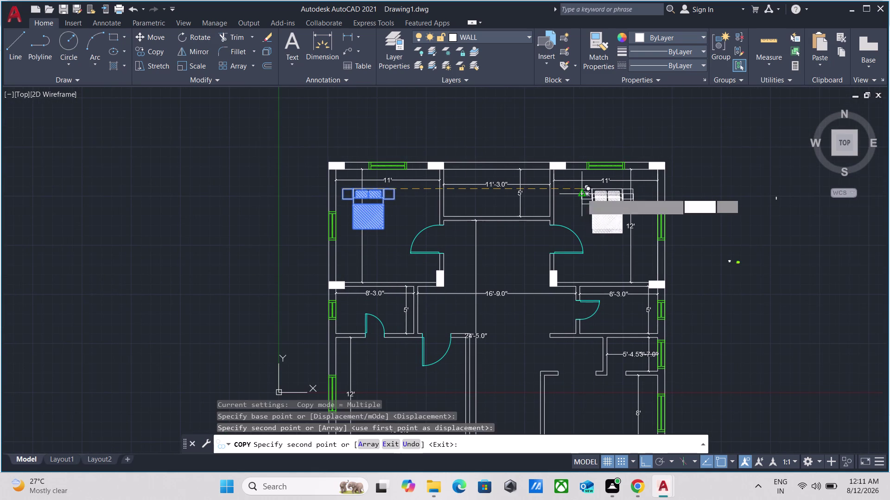
scroll(down, 3)
middle_drag(404, 339, 402, 316)
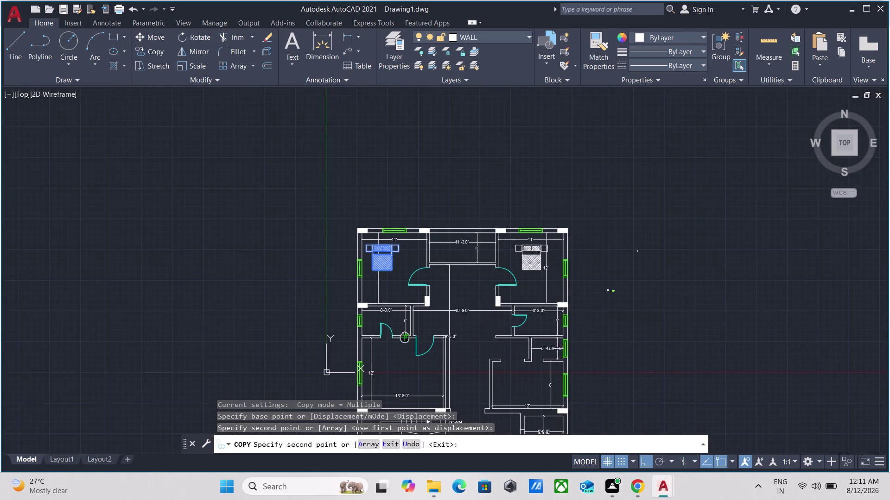
middle_drag(402, 316, 402, 170)
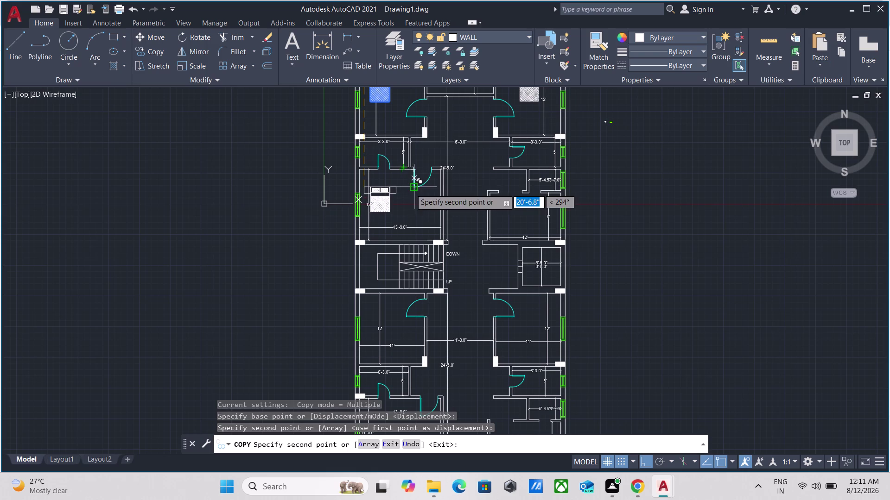
click(411, 188)
With Ortho off, place bed copies in the upper-right and upper-left bedrooms, then select the lower-left bed.
scroll(down, 3)
middle_drag(408, 268, 402, 151)
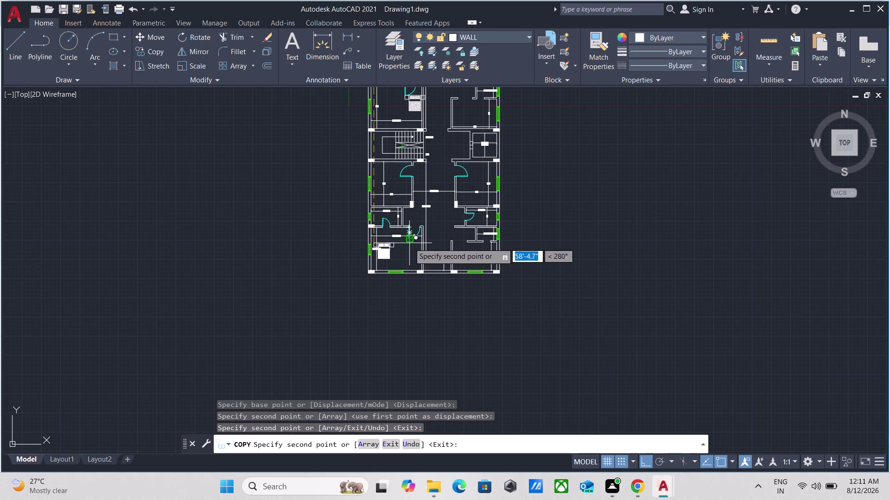
key(F8)
scroll(up, 3)
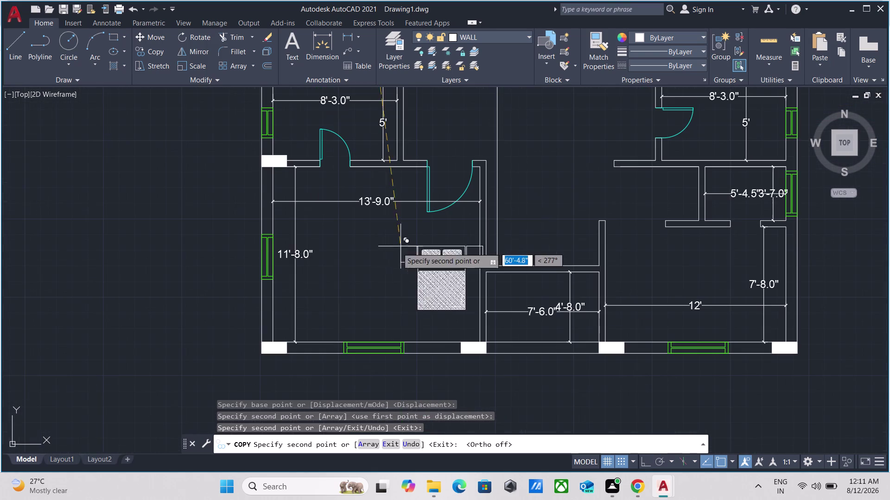
click(314, 237)
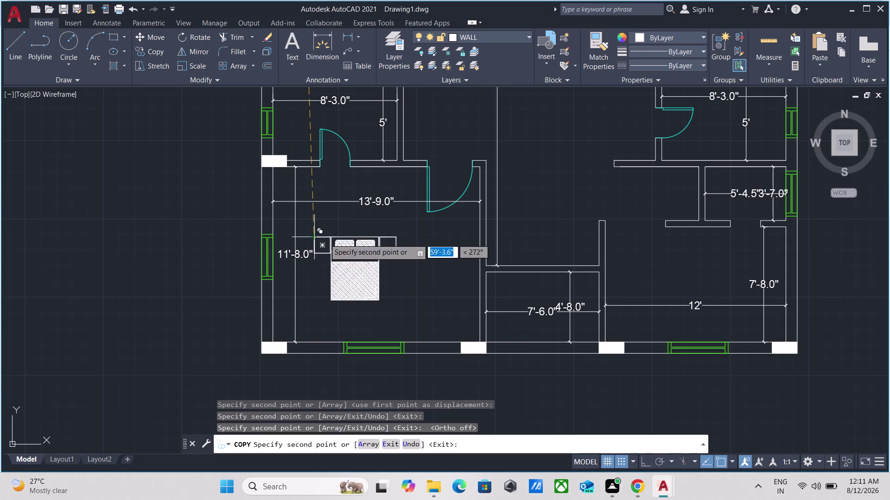
scroll(down, 3)
middle_drag(567, 192, 457, 292)
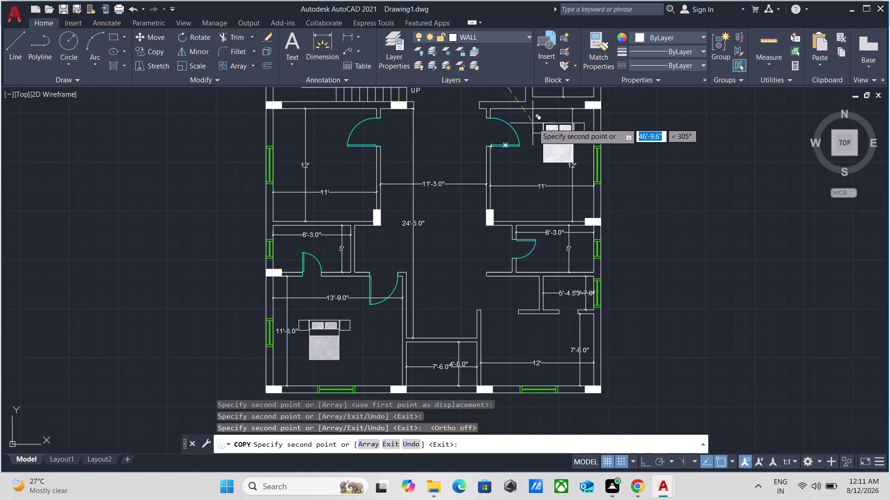
click(533, 122)
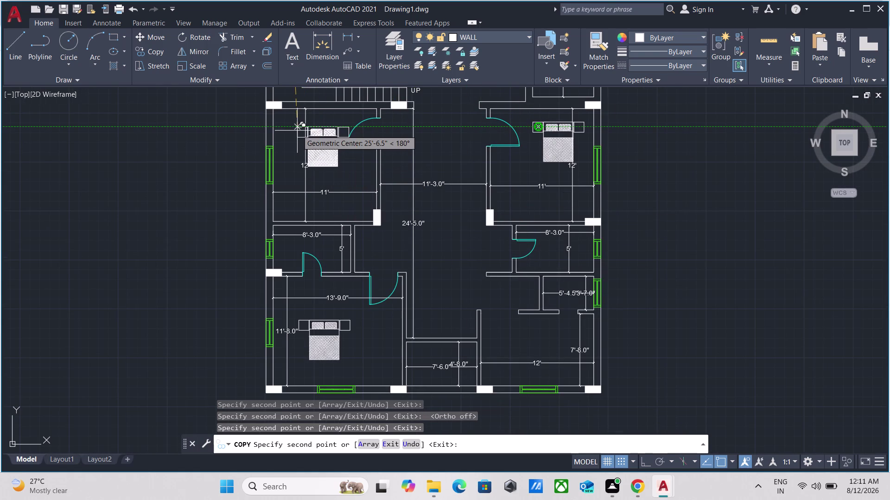
click(295, 128)
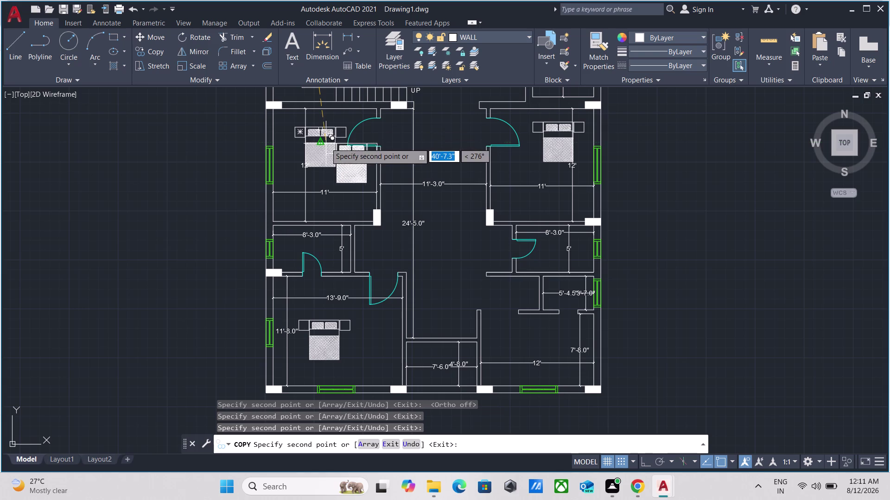
key(Escape)
scroll(up, 3)
middle_drag(318, 336, 328, 208)
scroll(up, 3)
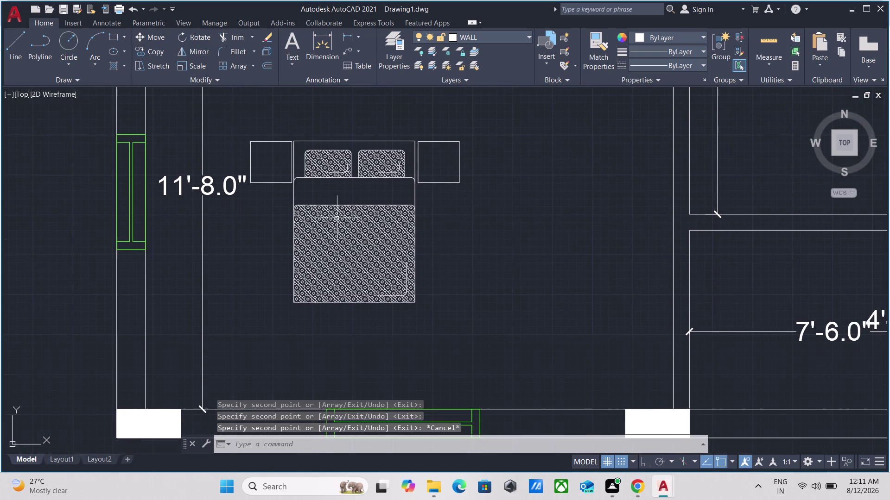
drag(447, 323, 436, 313)
Rotate the selected bed a quarter-turn toward the left wall with Ortho on.
click(378, 255)
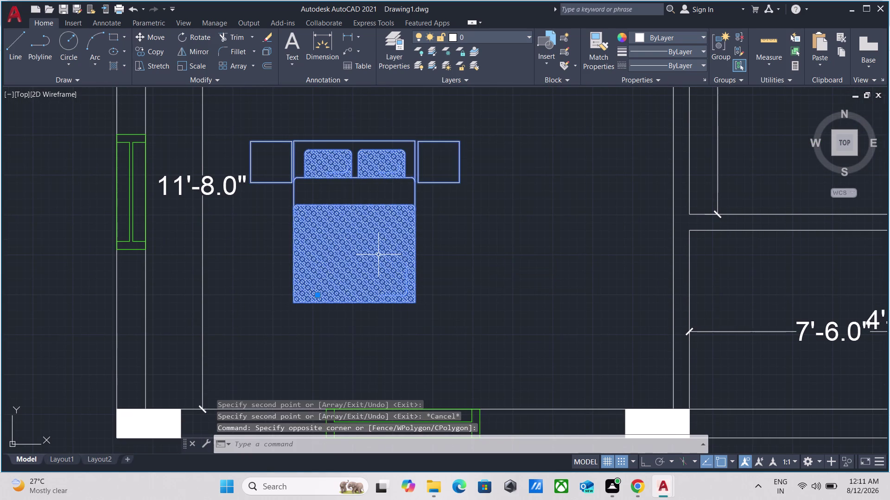
key(r)
key(o)
key(Return)
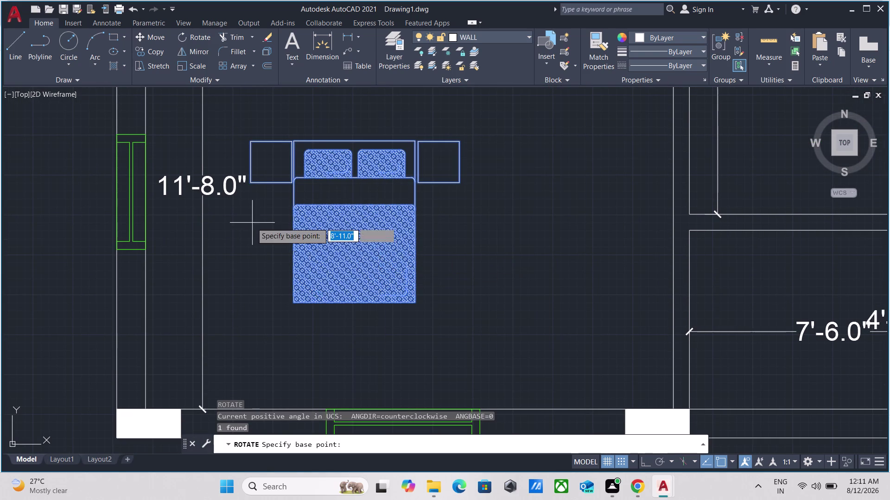
click(291, 225)
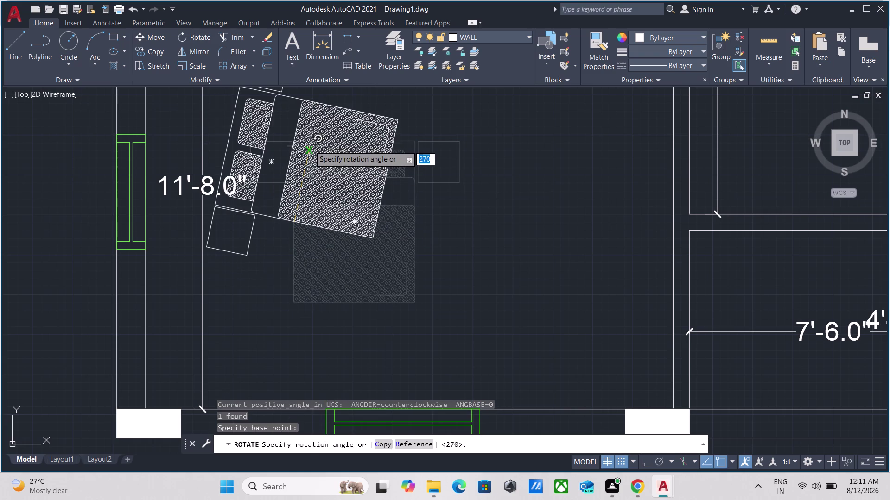
key(F8)
click(277, 95)
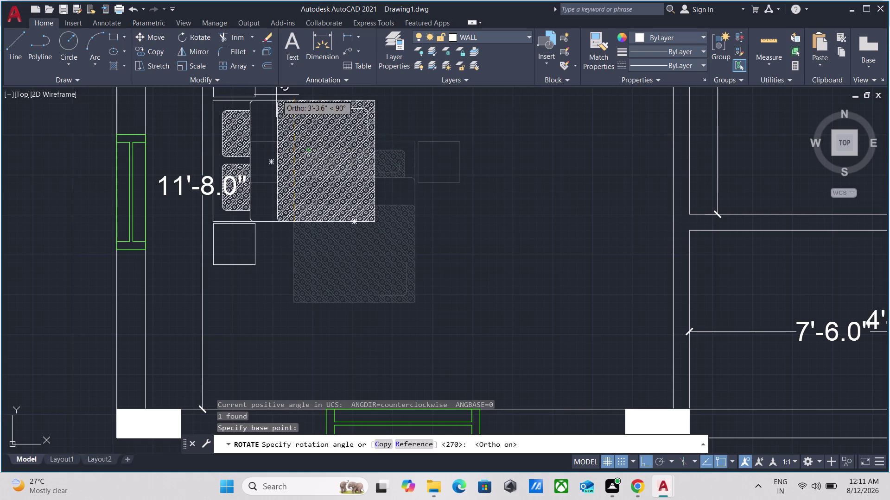
Move the upper-left bedroom's bed into its new position against the wall.
scroll(down, 3)
middle_drag(327, 222, 319, 333)
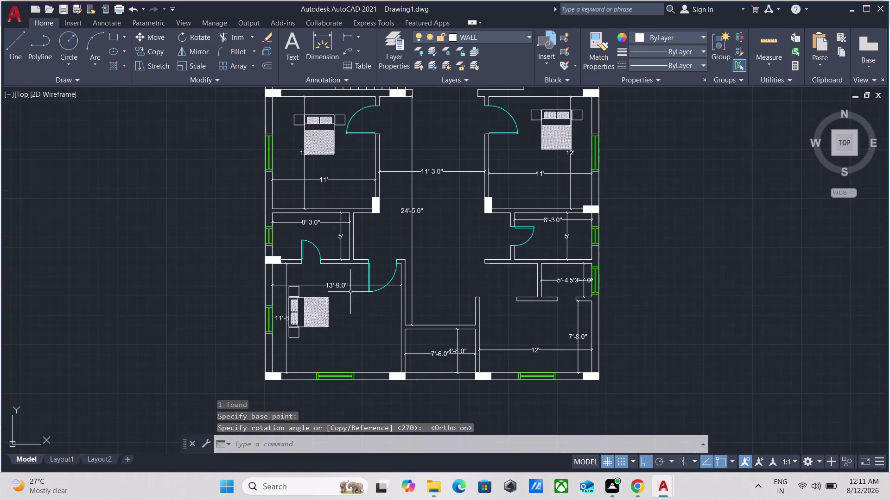
scroll(up, 3)
scroll(up, 3)
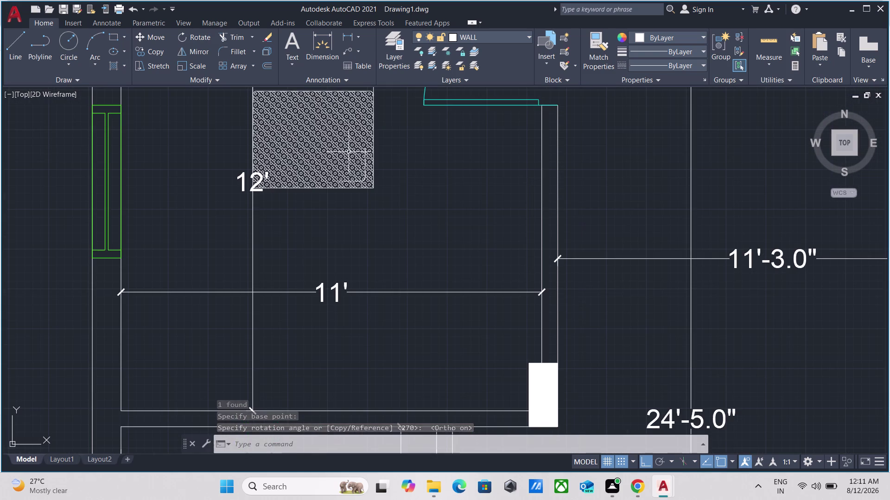
drag(405, 202, 397, 201)
click(359, 177)
scroll(down, 3)
middle_drag(358, 178, 389, 326)
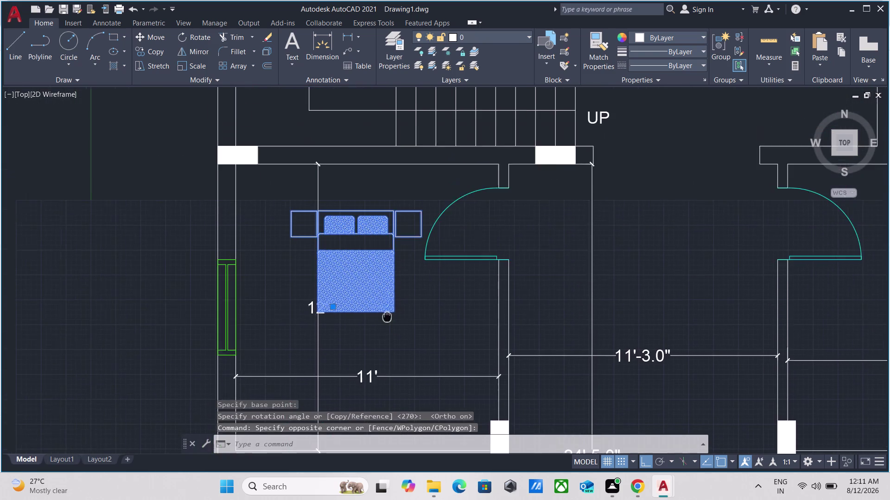
key(m)
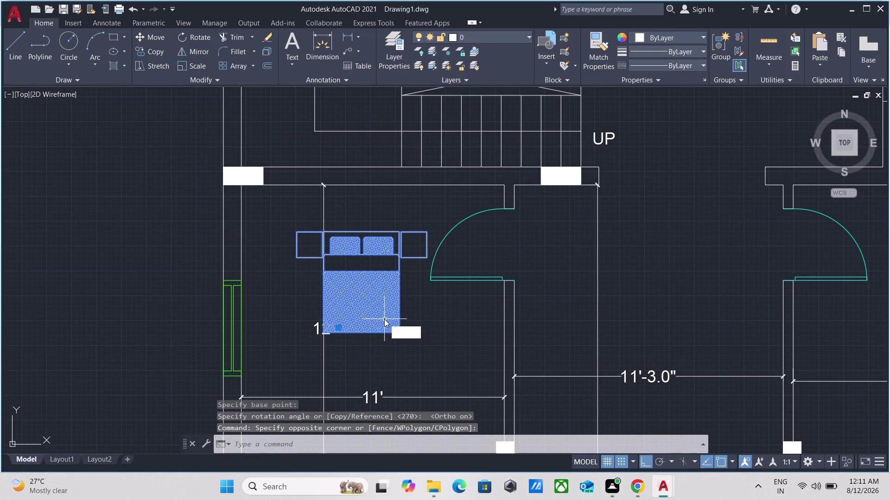
key(Return)
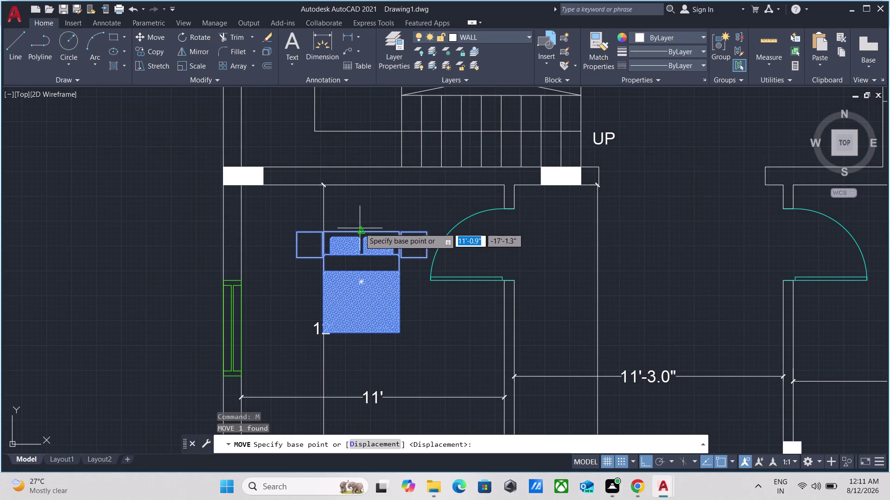
click(360, 229)
click(359, 206)
Rotate the bed in the bedroom above the stairs a quarter-turn.
scroll(down, 3)
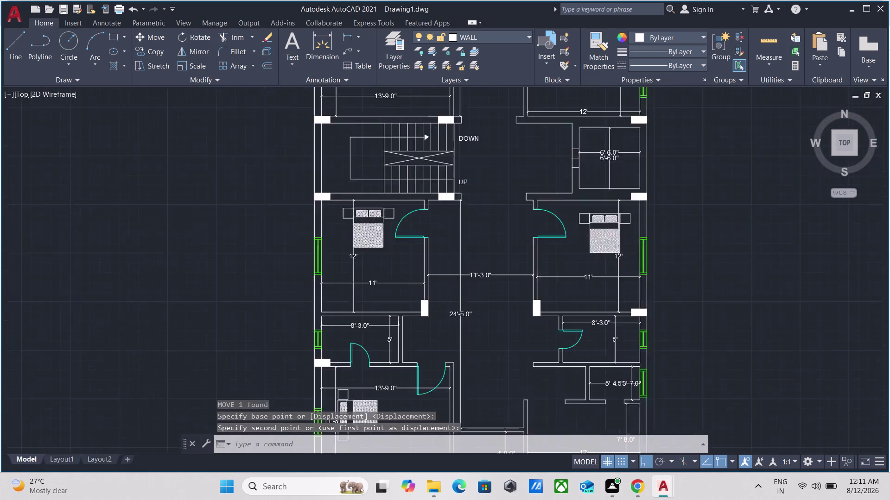
middle_drag(373, 210, 338, 216)
scroll(up, 3)
scroll(up, 3)
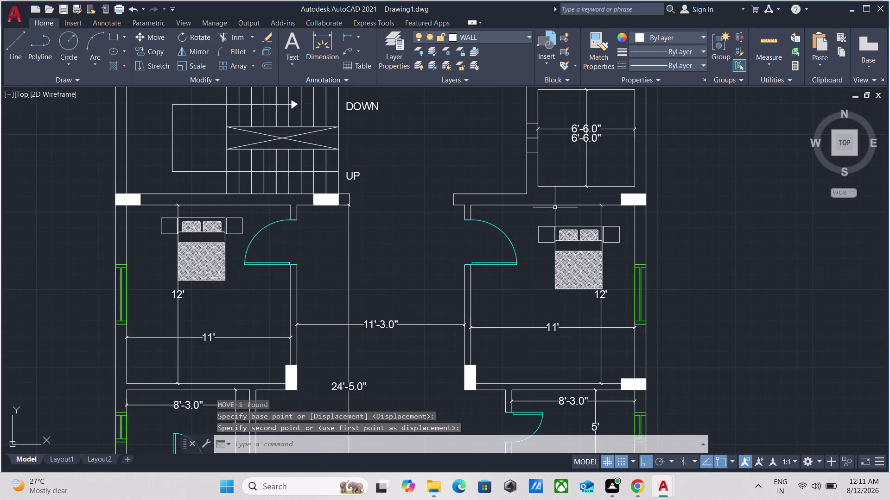
middle_drag(555, 207, 429, 296)
scroll(down, 3)
middle_drag(374, 245, 379, 247)
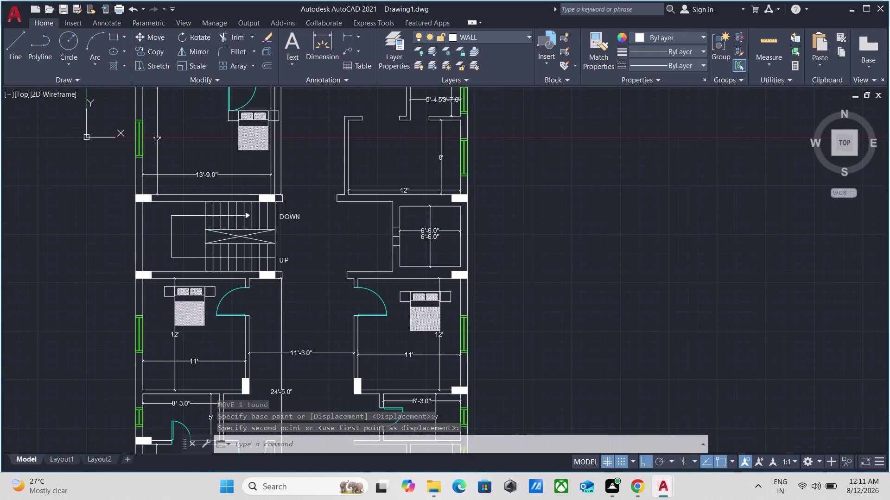
middle_drag(379, 246, 412, 347)
scroll(up, 3)
drag(350, 268, 340, 259)
click(318, 227)
text(R)
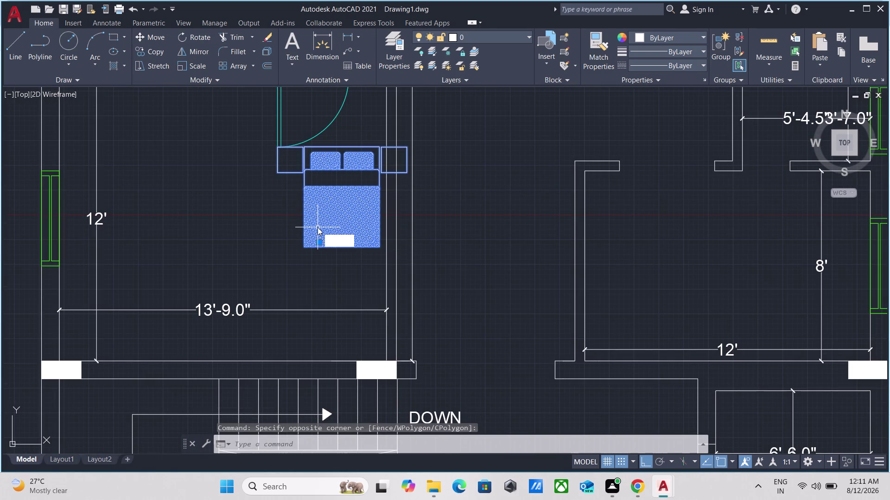
text(O)
key(Return)
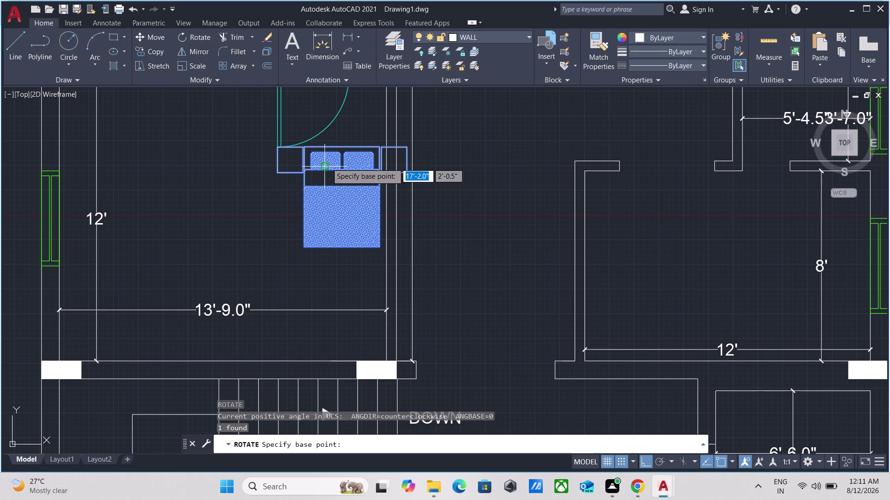
click(341, 146)
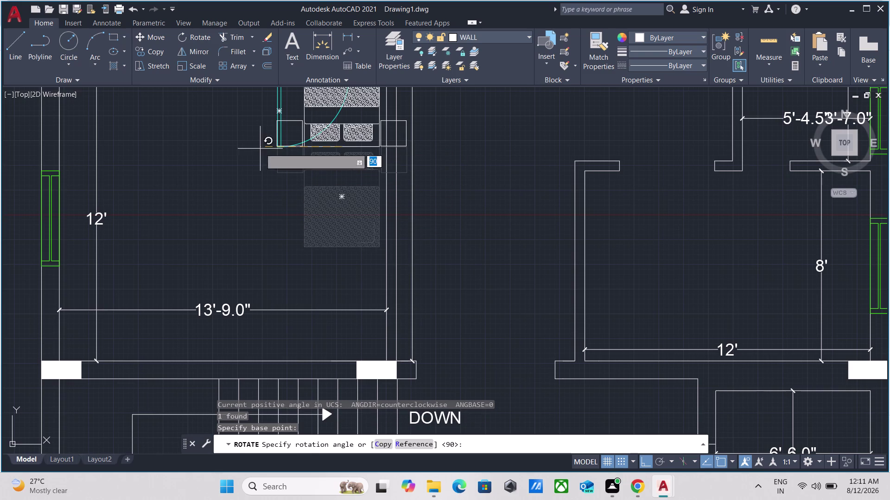
scroll(down, 3)
middle_drag(305, 154, 309, 308)
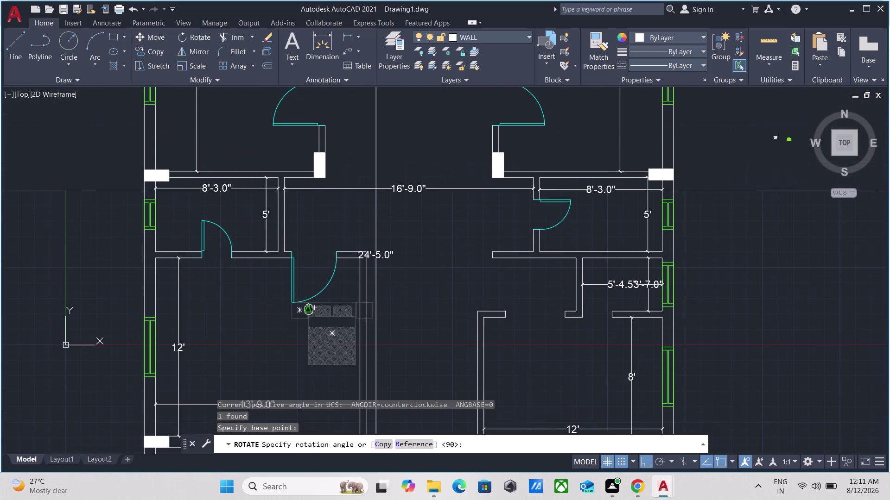
click(331, 201)
Move the rotated bed against the bedroom's left wall with Ortho off.
scroll(up, 3)
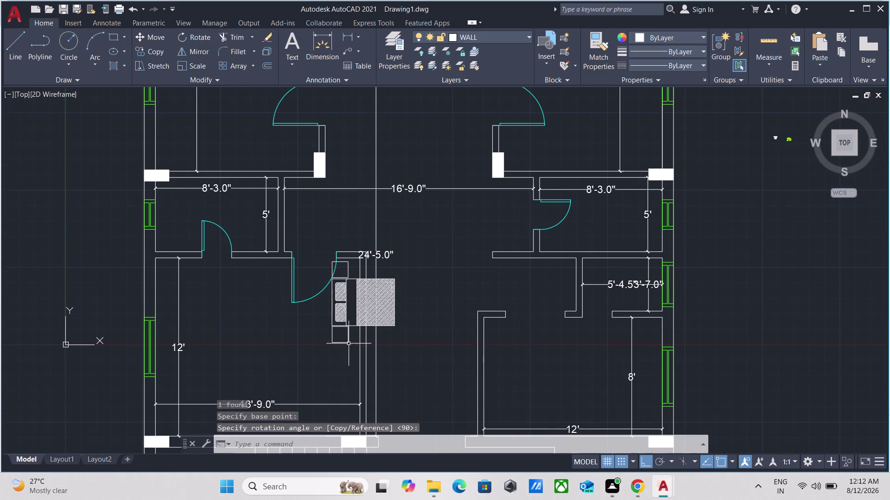
drag(346, 357, 340, 349)
click(313, 327)
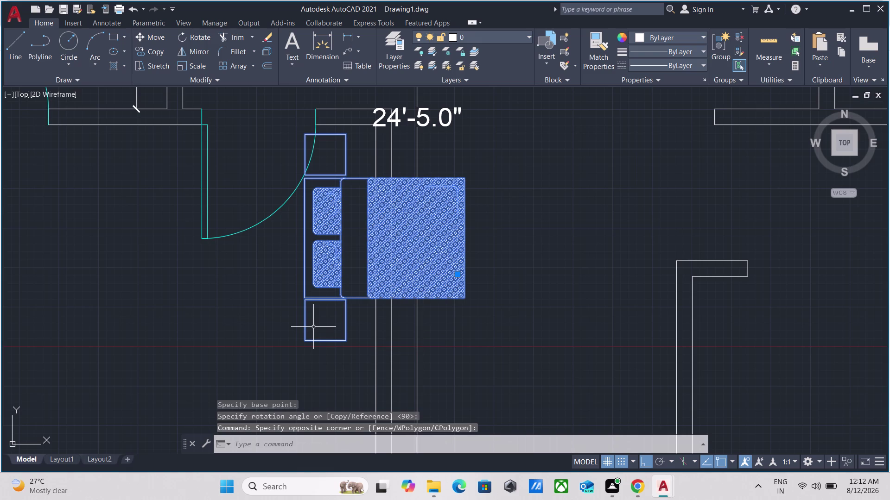
key(m)
key(Return)
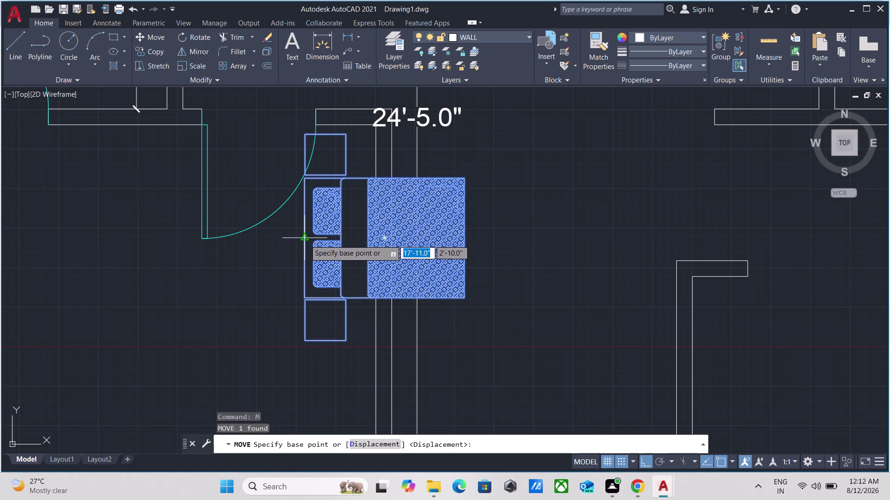
click(305, 240)
scroll(down, 3)
middle_drag(82, 289, 353, 325)
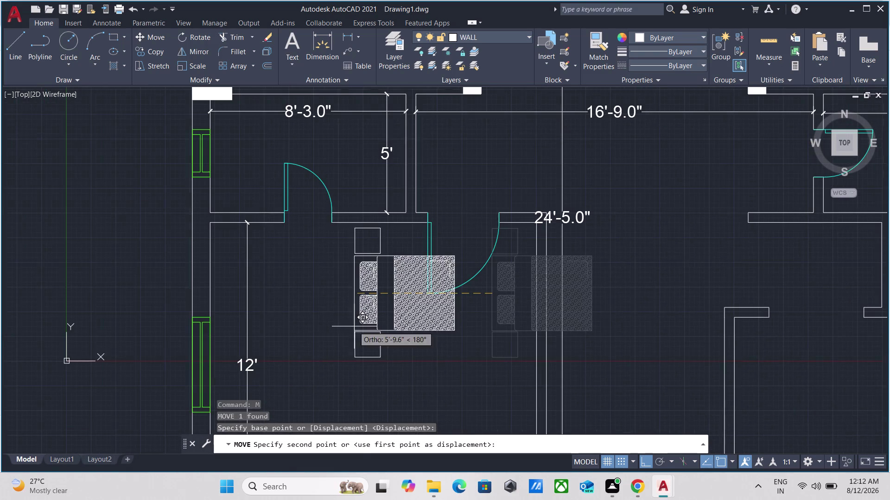
key(F8)
scroll(up, 3)
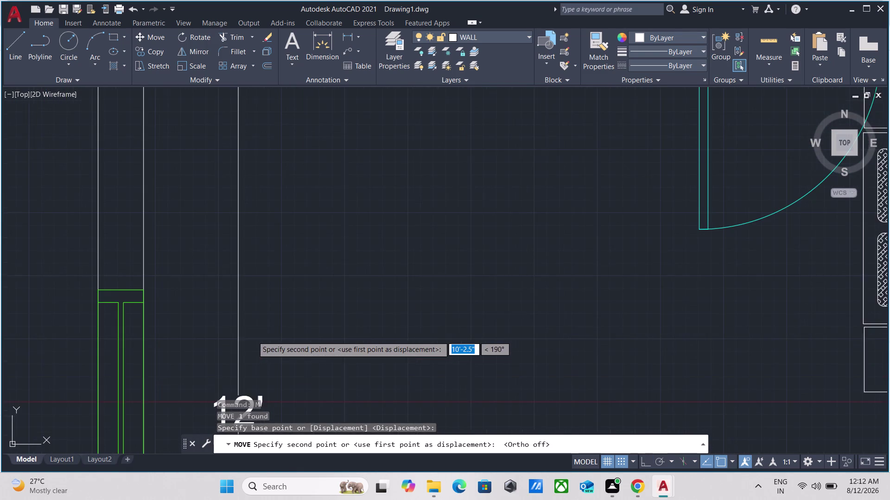
middle_drag(252, 335, 263, 286)
click(190, 285)
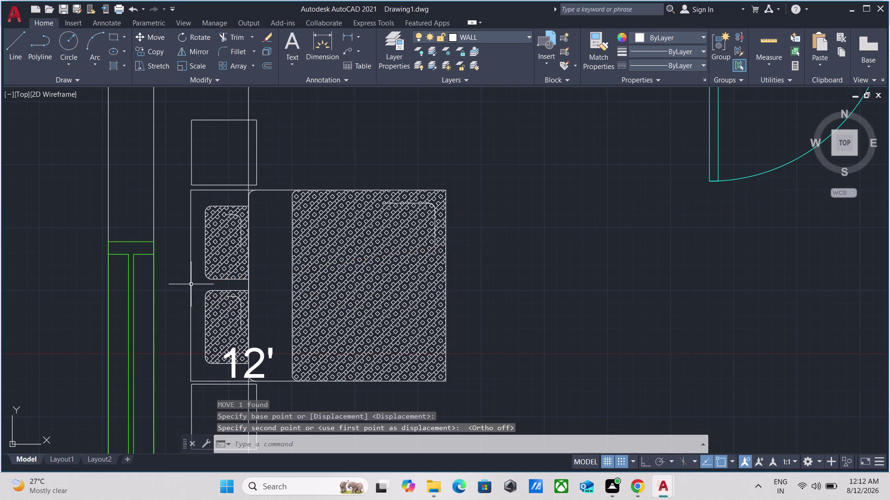
scroll(down, 3)
scroll(down, 3)
middle_drag(335, 233, 170, 338)
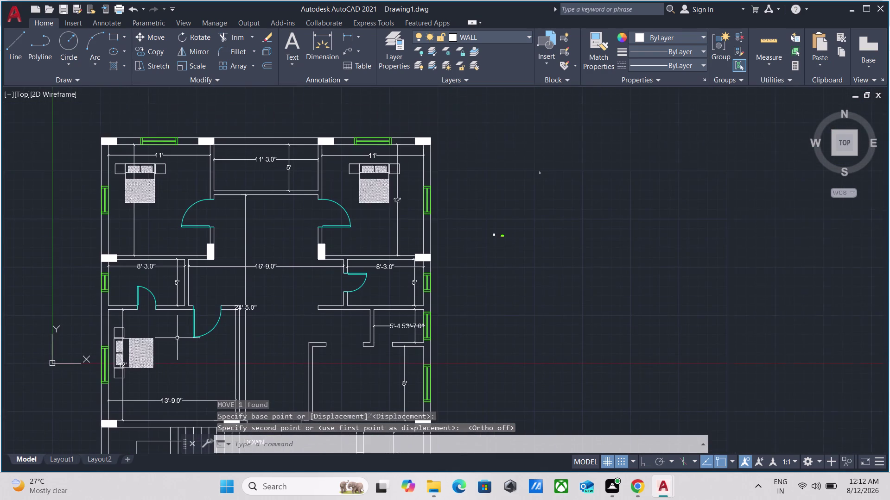
scroll(up, 3)
scroll(up, 3)
middle_drag(208, 188, 257, 302)
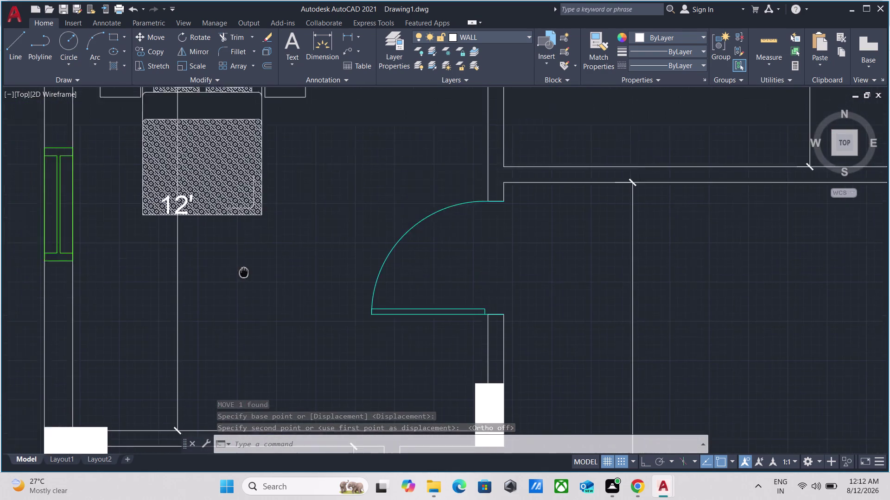
middle_drag(258, 302, 261, 307)
drag(304, 323, 301, 319)
click(275, 267)
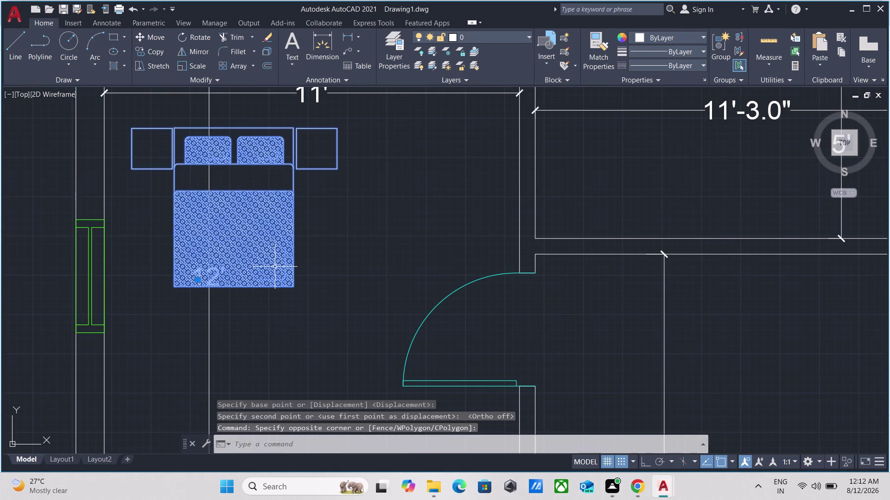
key(m)
key(Return)
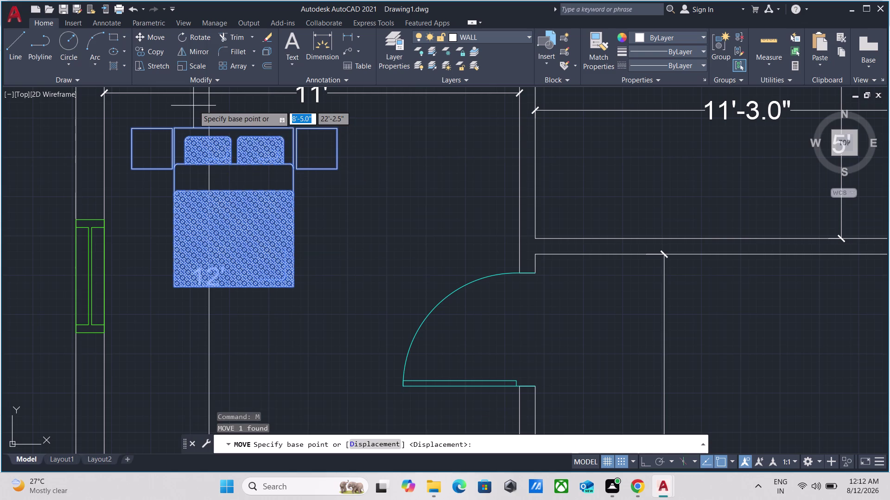
click(232, 131)
click(323, 133)
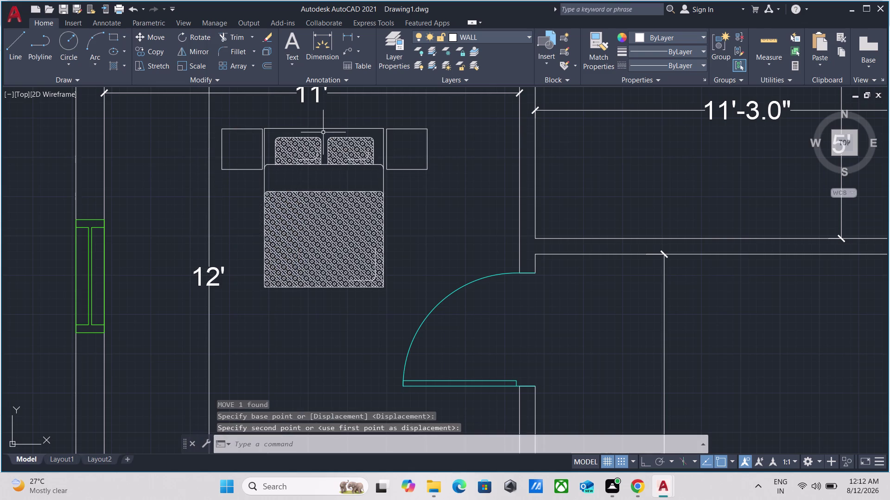
scroll(down, 3)
scroll(up, 3)
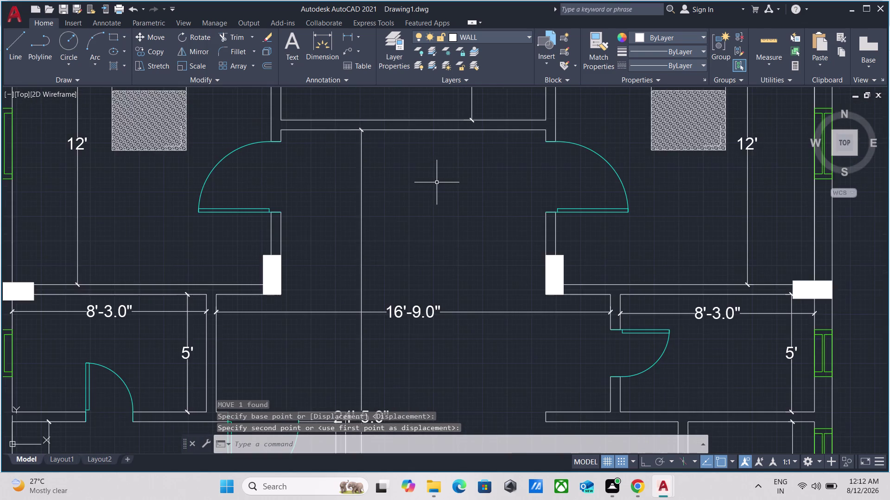
scroll(down, 3)
middle_drag(436, 182, 358, 98)
middle_drag(361, 259, 345, 201)
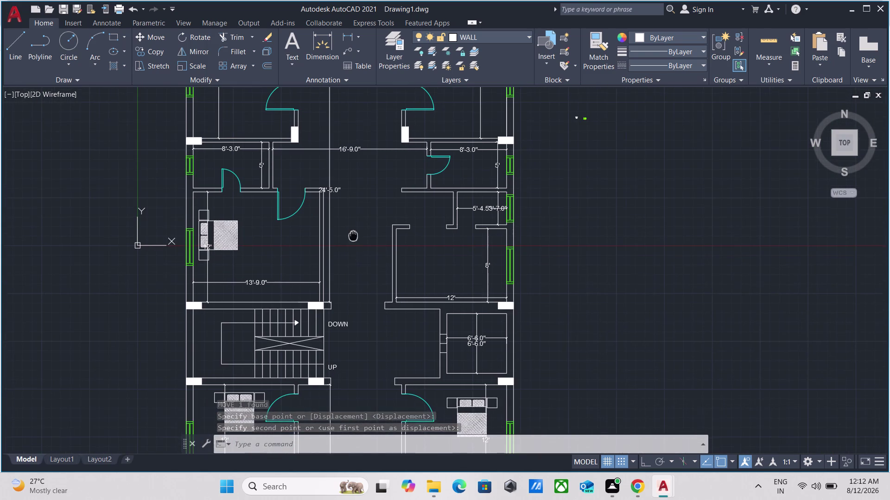
middle_drag(346, 200, 325, 136)
scroll(down, 3)
scroll(up, 3)
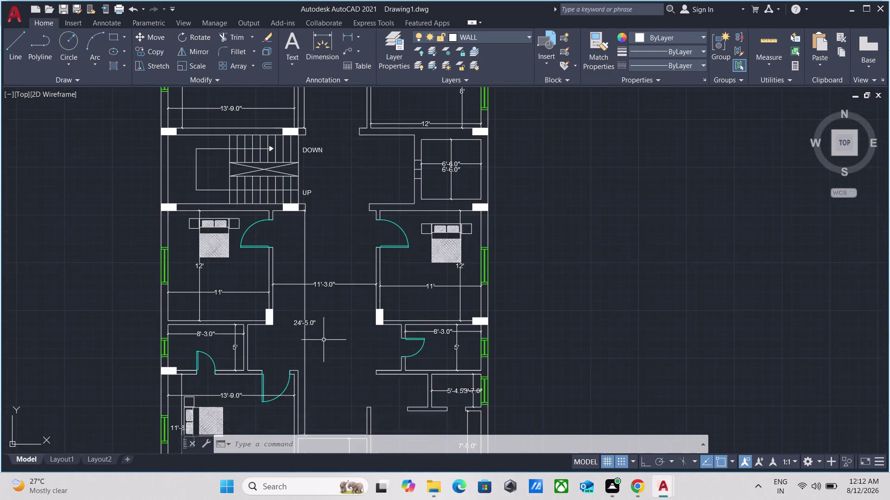
scroll(up, 3)
scroll(down, 3)
middle_drag(323, 339, 338, 321)
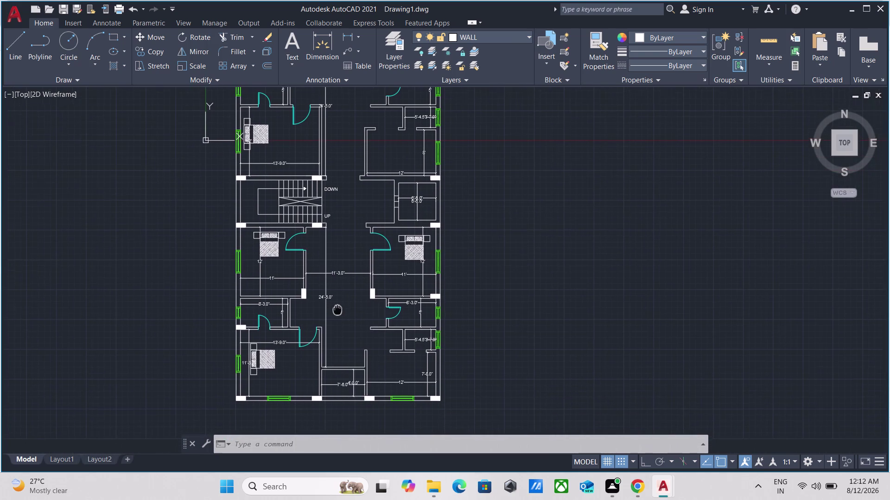
middle_drag(337, 321, 300, 455)
scroll(up, 3)
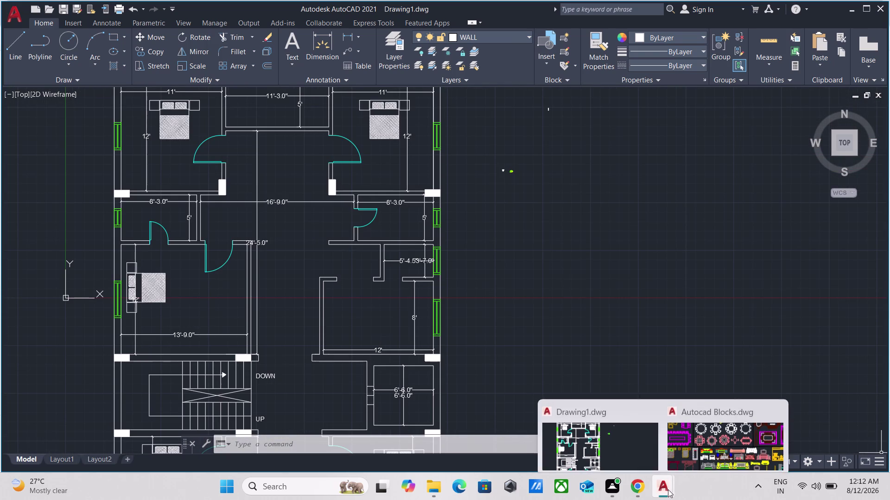
Switch to Autocad Blocks.dwg and zoom to the Kitchens & Baths toilet, bidet and washbasin blocks.
scroll(up, 3)
click(717, 435)
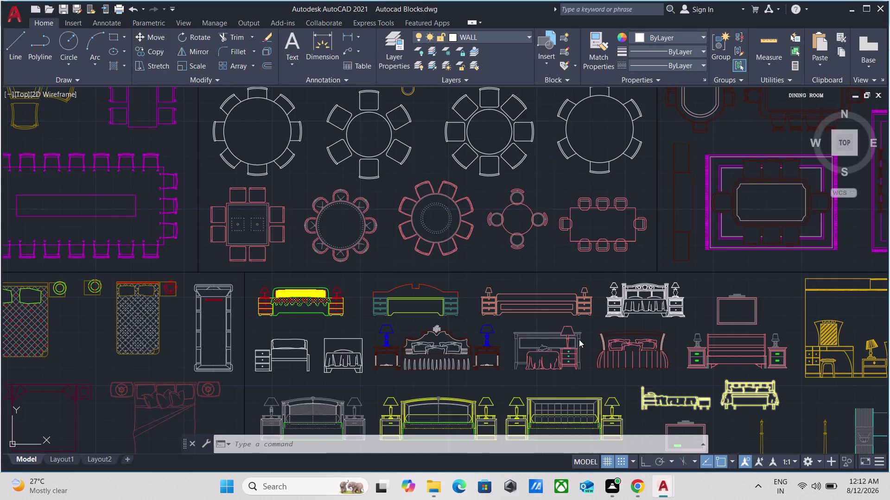
scroll(down, 3)
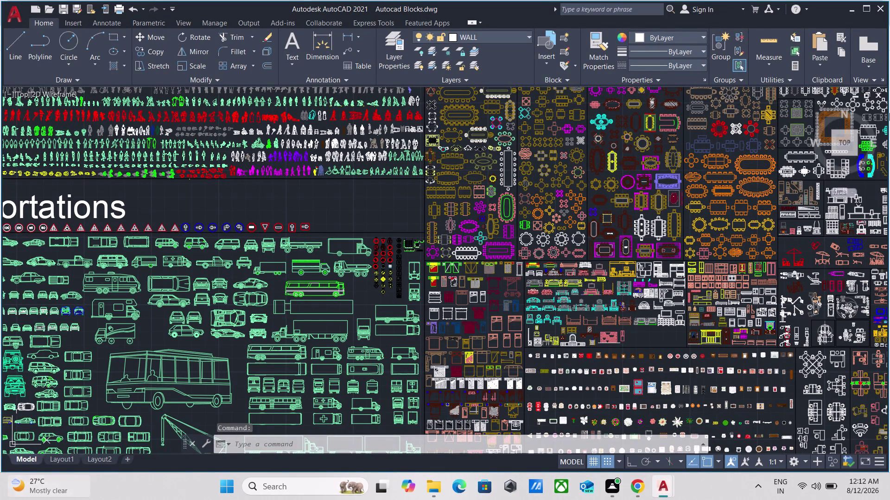
scroll(down, 3)
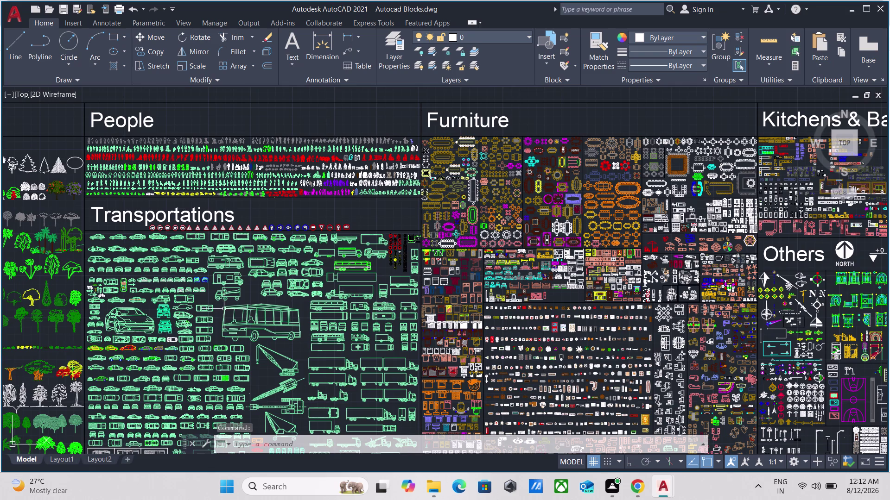
scroll(up, 3)
scroll(down, 3)
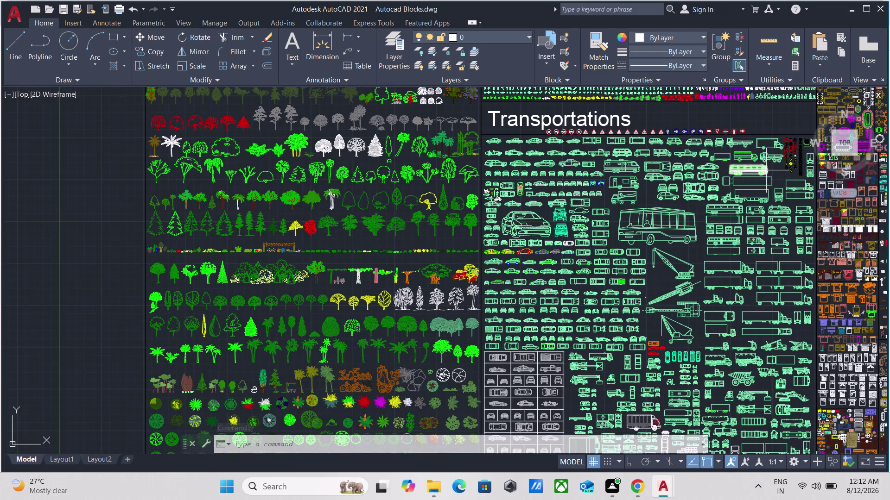
middle_drag(766, 171, 378, 333)
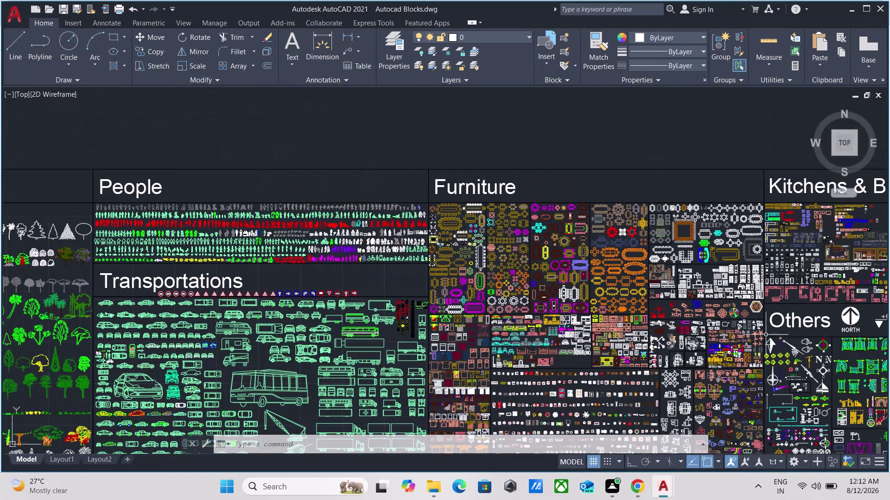
scroll(up, 3)
scroll(down, 3)
middle_drag(770, 358, 757, 354)
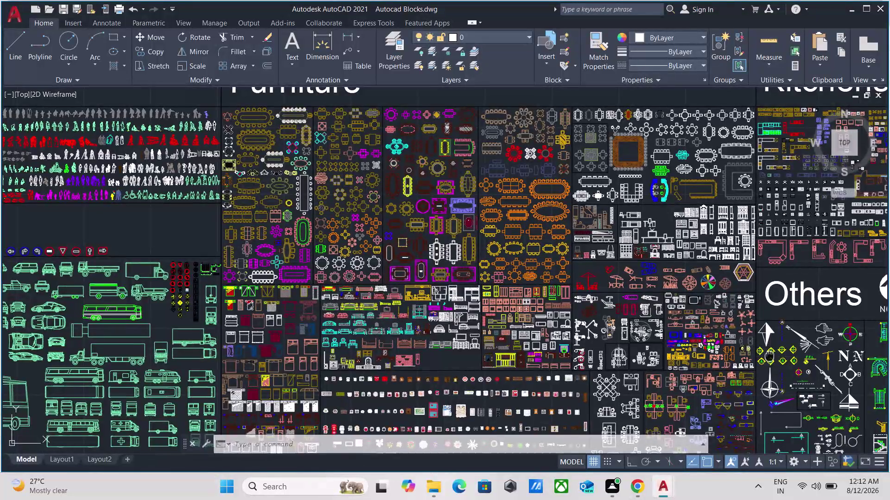
middle_drag(758, 354, 564, 351)
scroll(up, 3)
scroll(down, 3)
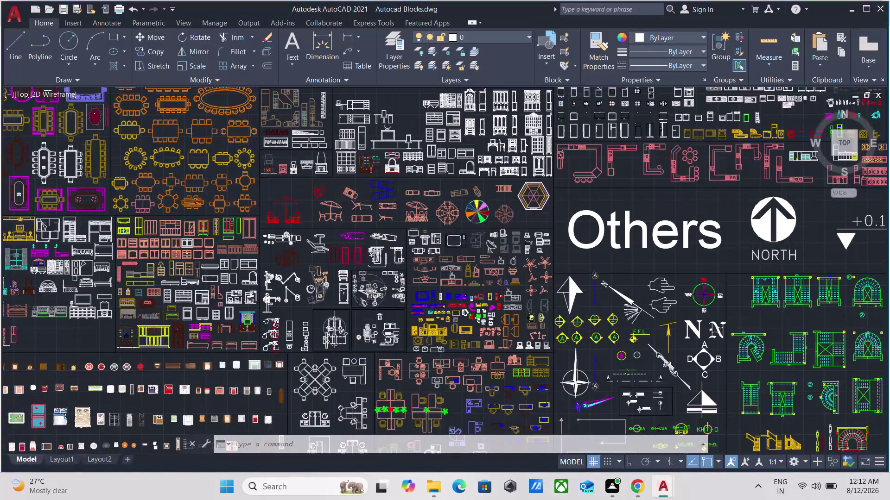
scroll(down, 3)
scroll(up, 3)
scroll(up, 3)
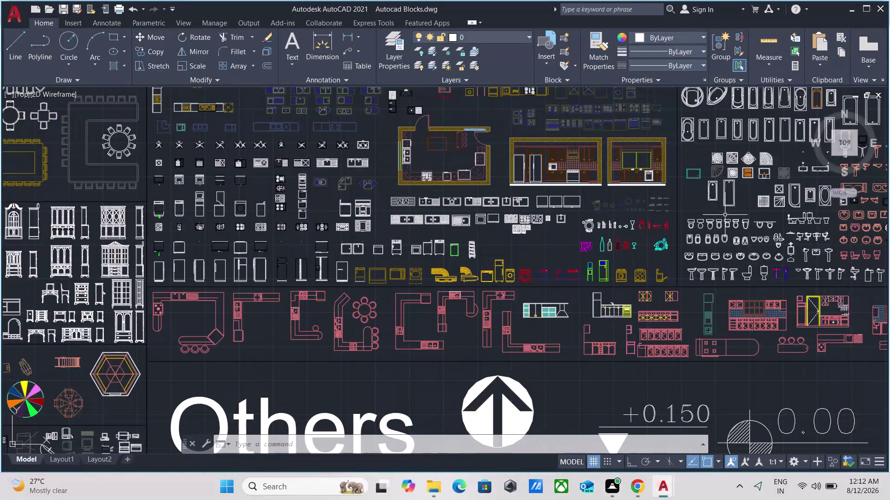
scroll(up, 3)
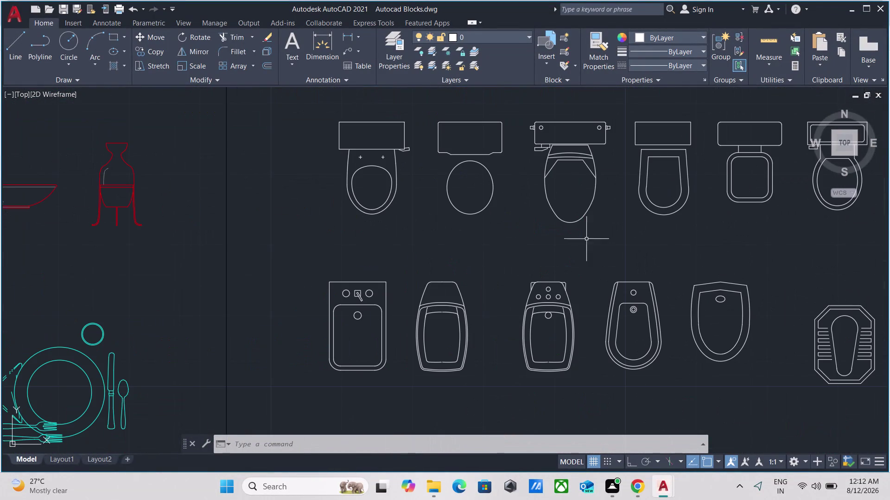
scroll(down, 3)
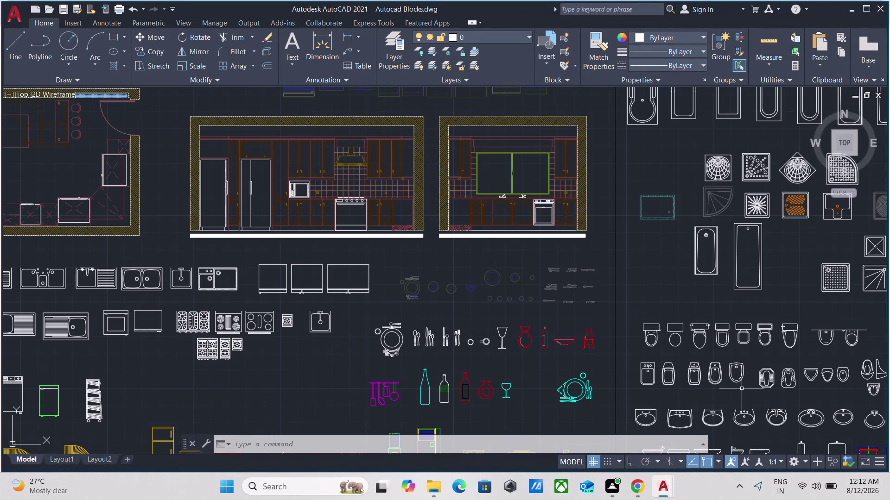
middle_drag(741, 387, 663, 335)
scroll(up, 3)
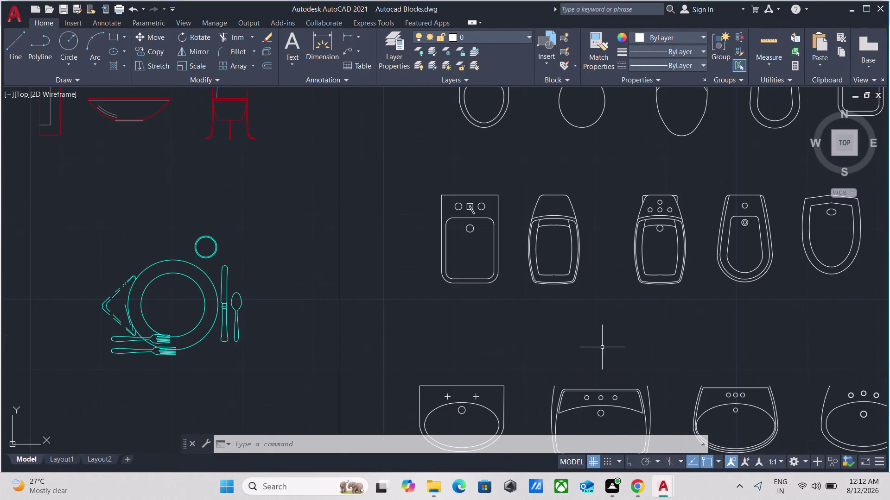
scroll(down, 3)
middle_drag(605, 342, 425, 317)
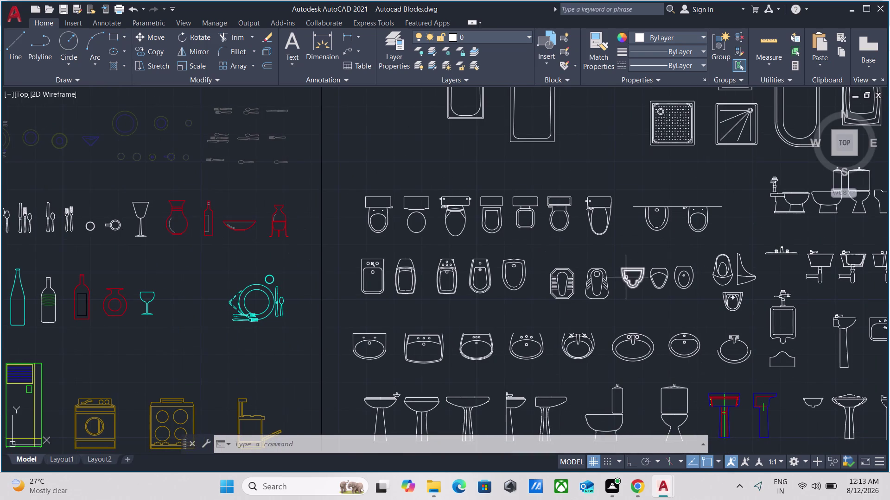
scroll(up, 3)
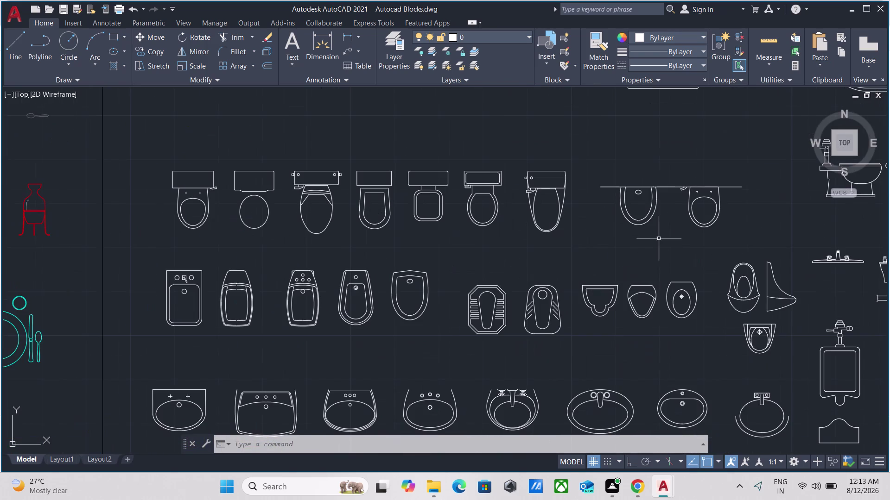
Copy a toilet block with Ctrl+C, then zoom out to Kitchens & Baths and Others.
drag(577, 251, 565, 250)
click(532, 204)
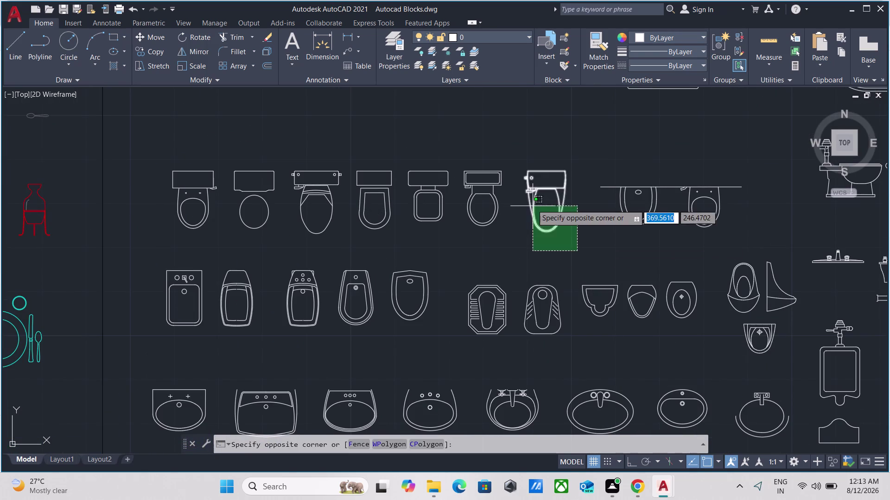
key(ctrl+c)
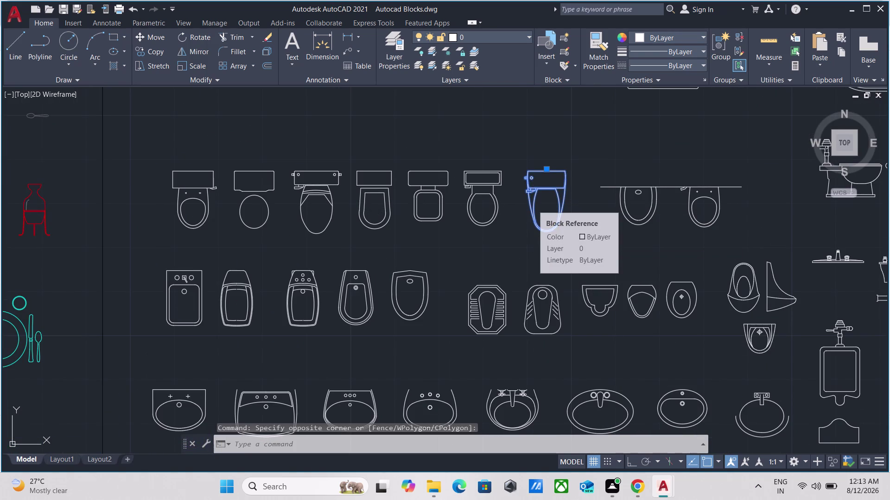
scroll(down, 3)
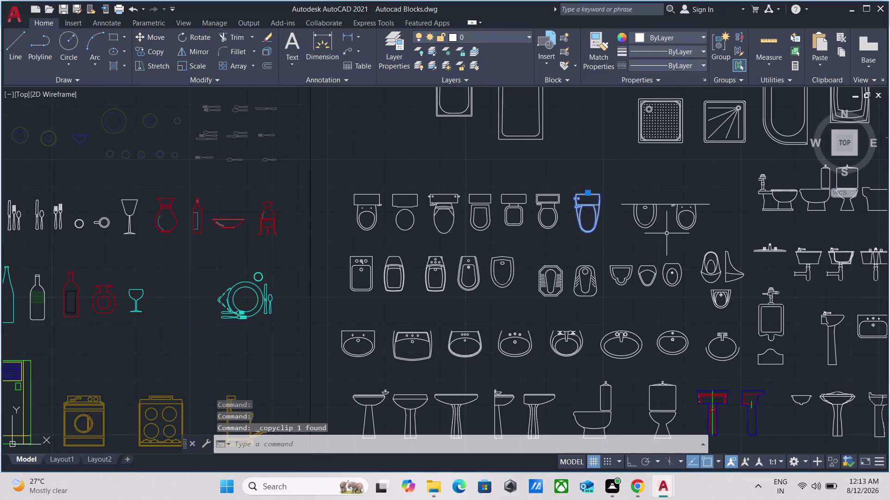
scroll(down, 3)
scroll(down, 3)
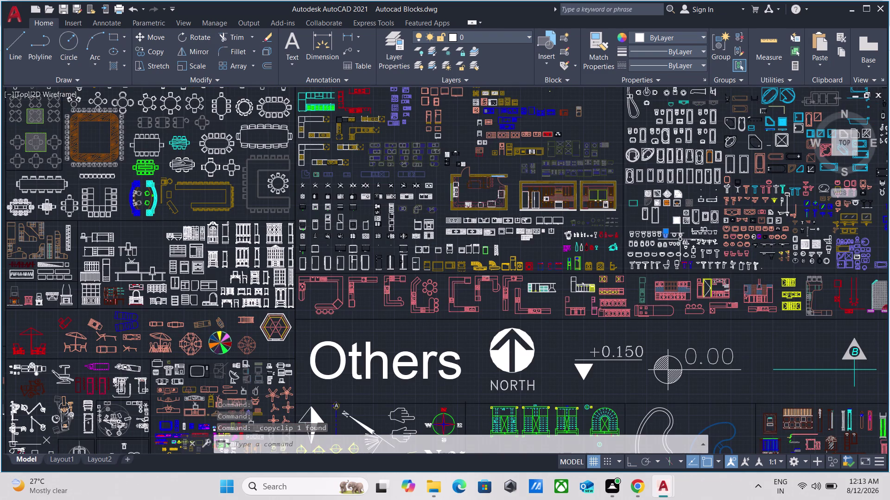
scroll(up, 3)
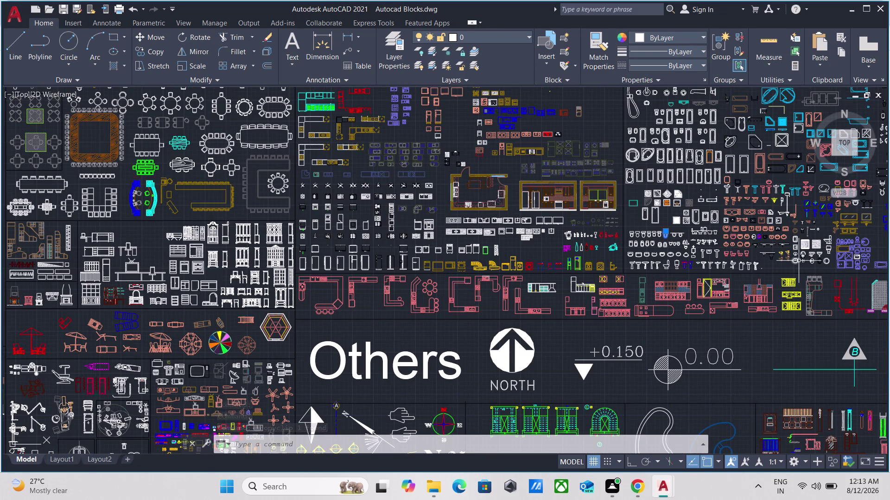
scroll(up, 3)
scroll(down, 3)
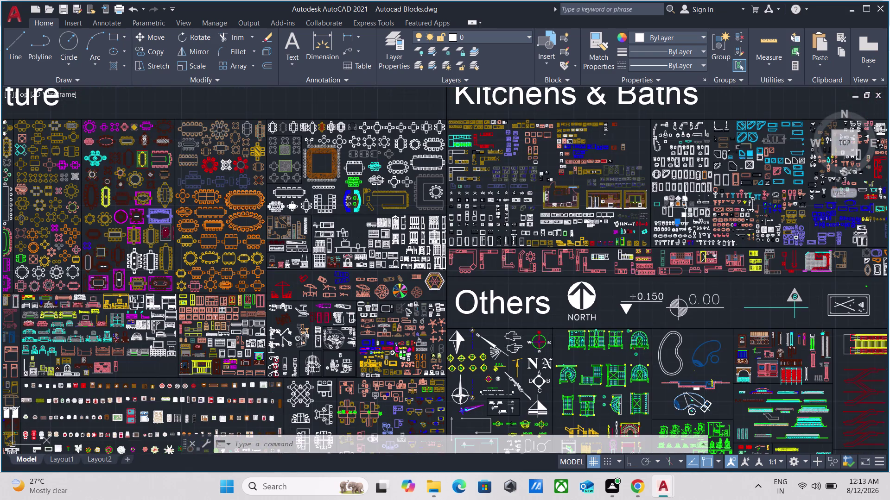
scroll(up, 3)
scroll(down, 3)
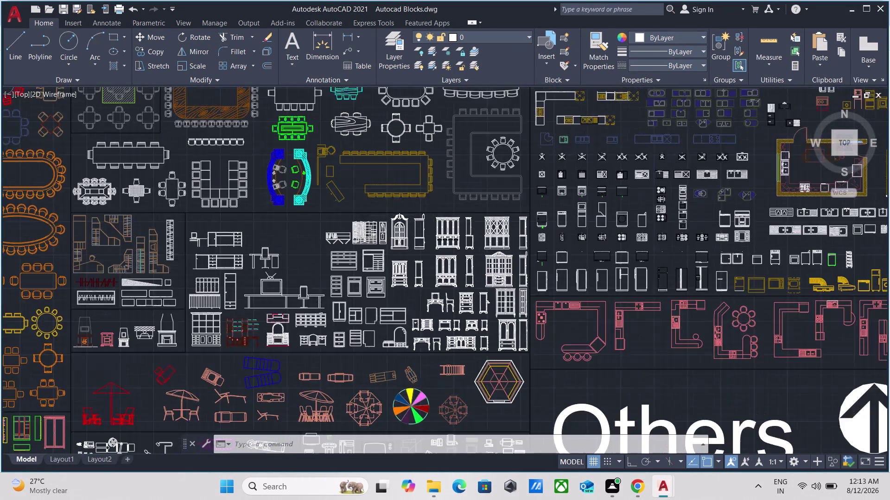
scroll(down, 3)
scroll(up, 3)
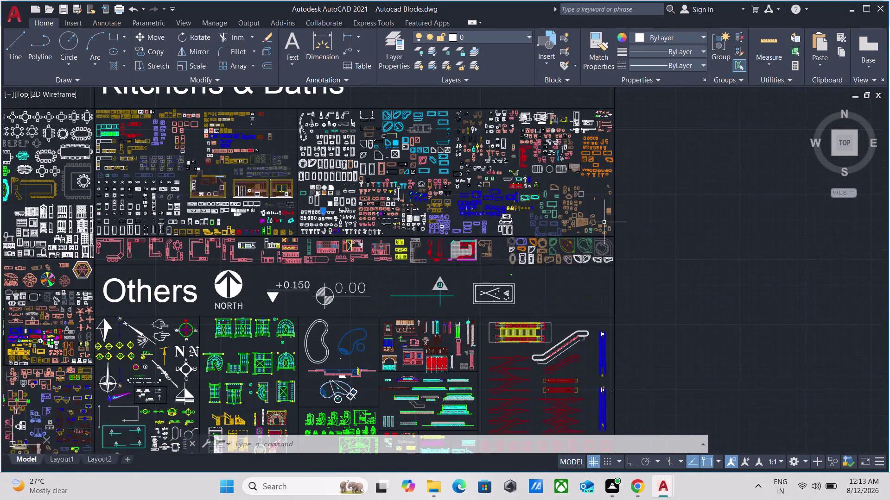